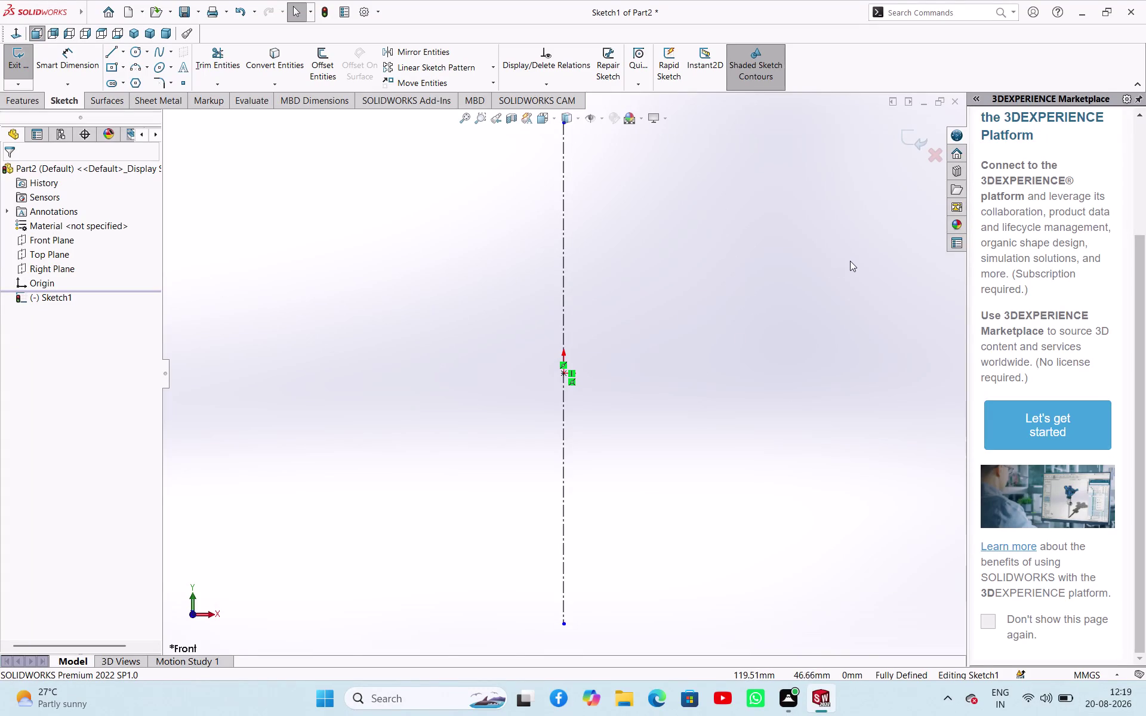
Drag the centerline's top endpoint up to about 268 mm above the origin, then pick the Line tool.
scroll(down, 3)
scroll(up, 3)
scroll(up, 3)
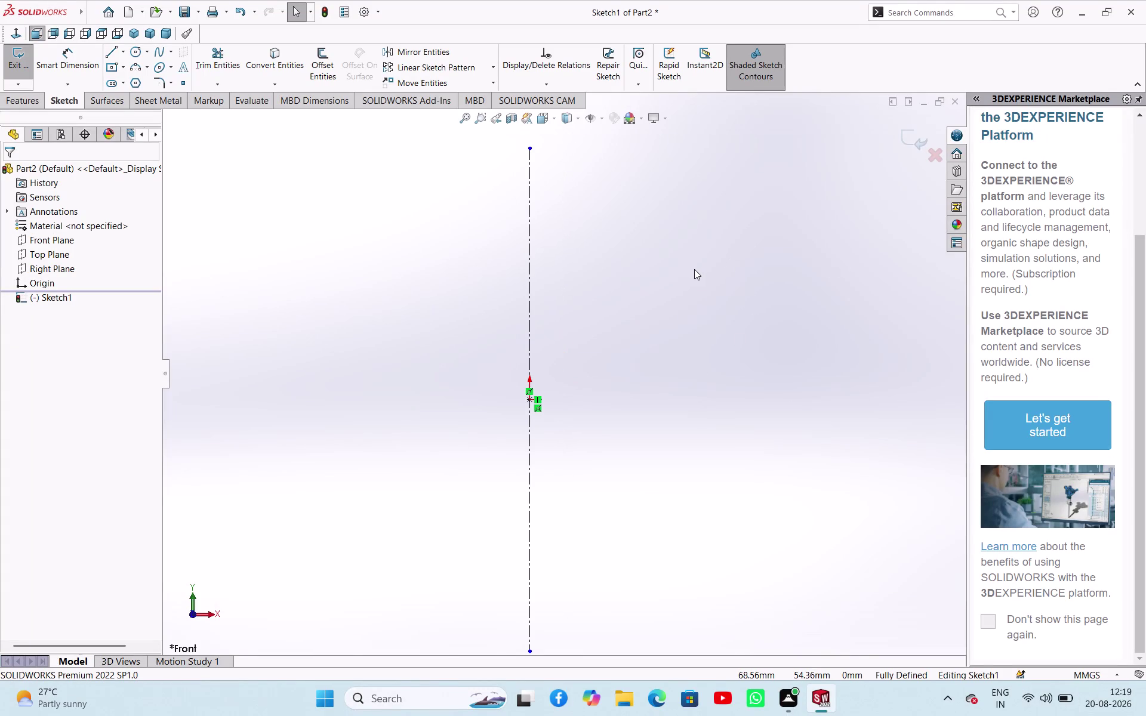
scroll(down, 3)
scroll(down, 3)
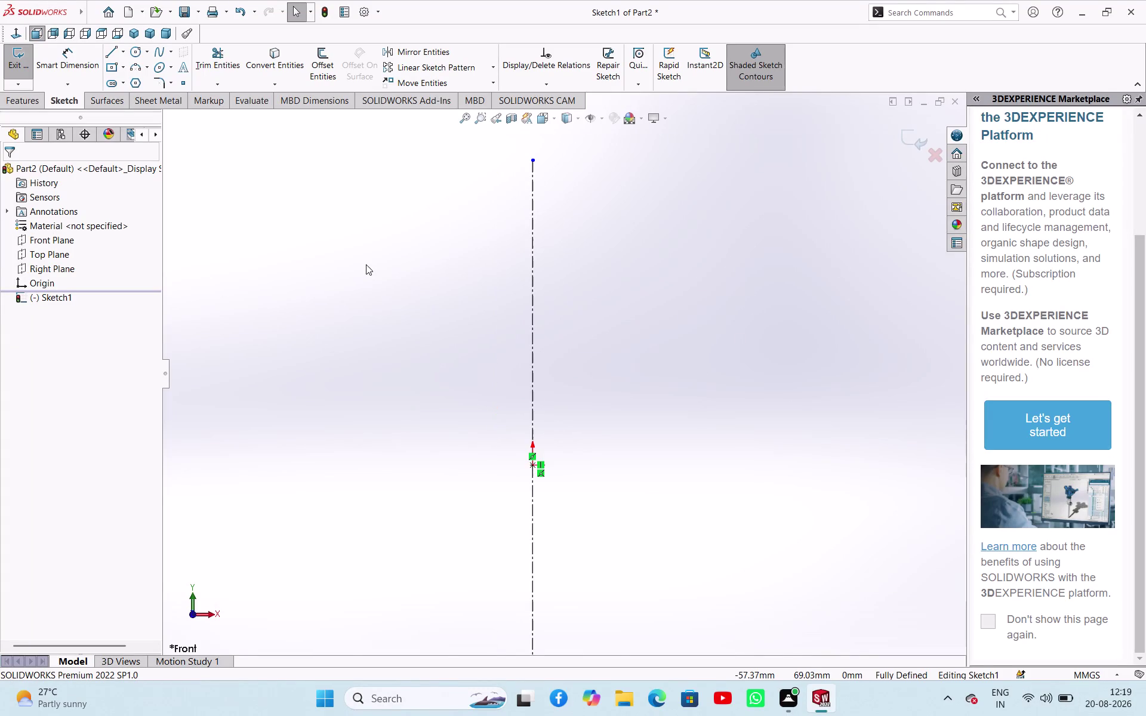
scroll(down, 3)
scroll(up, 3)
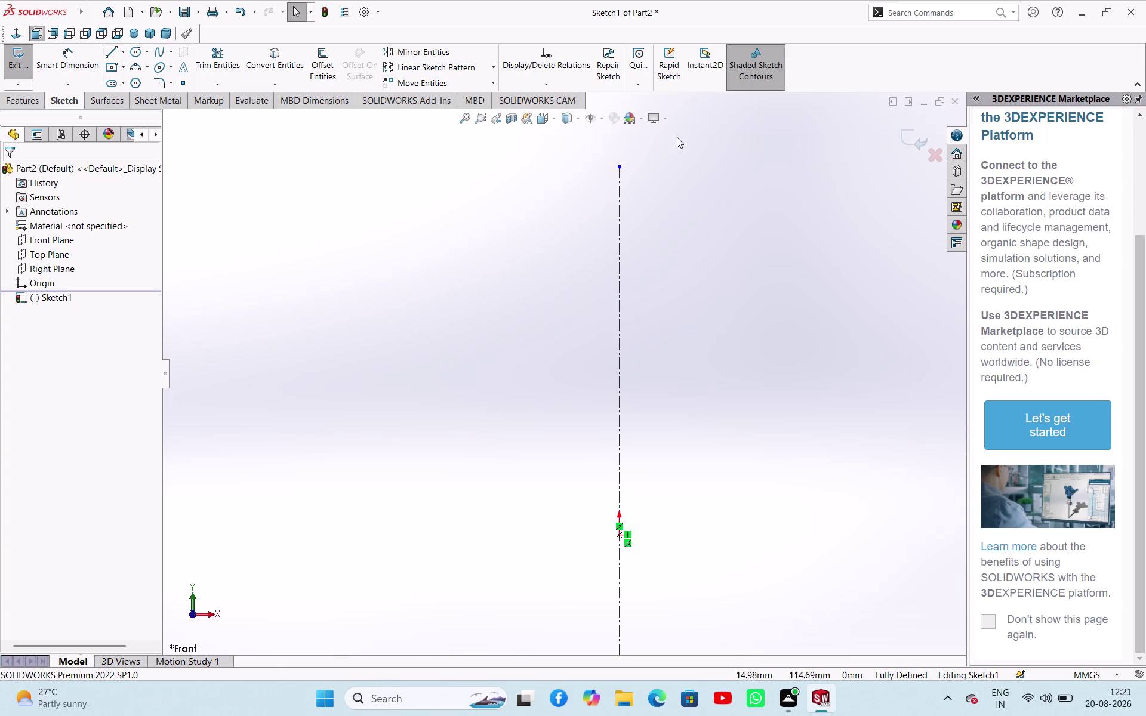
scroll(down, 3)
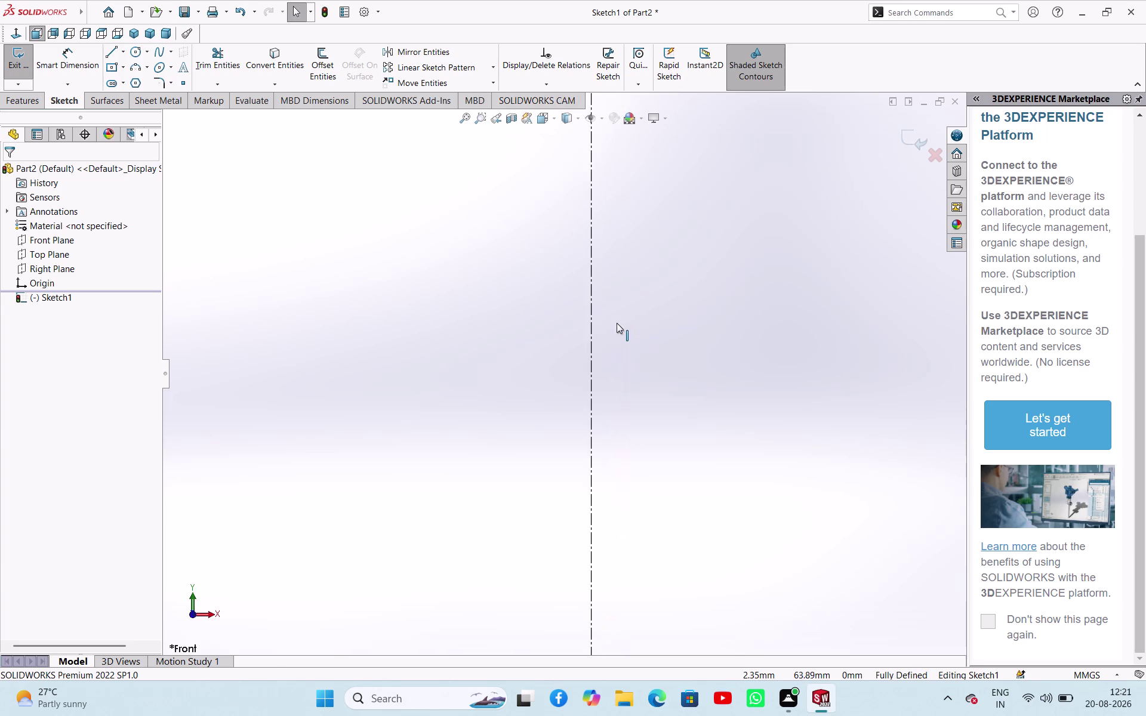
scroll(up, 3)
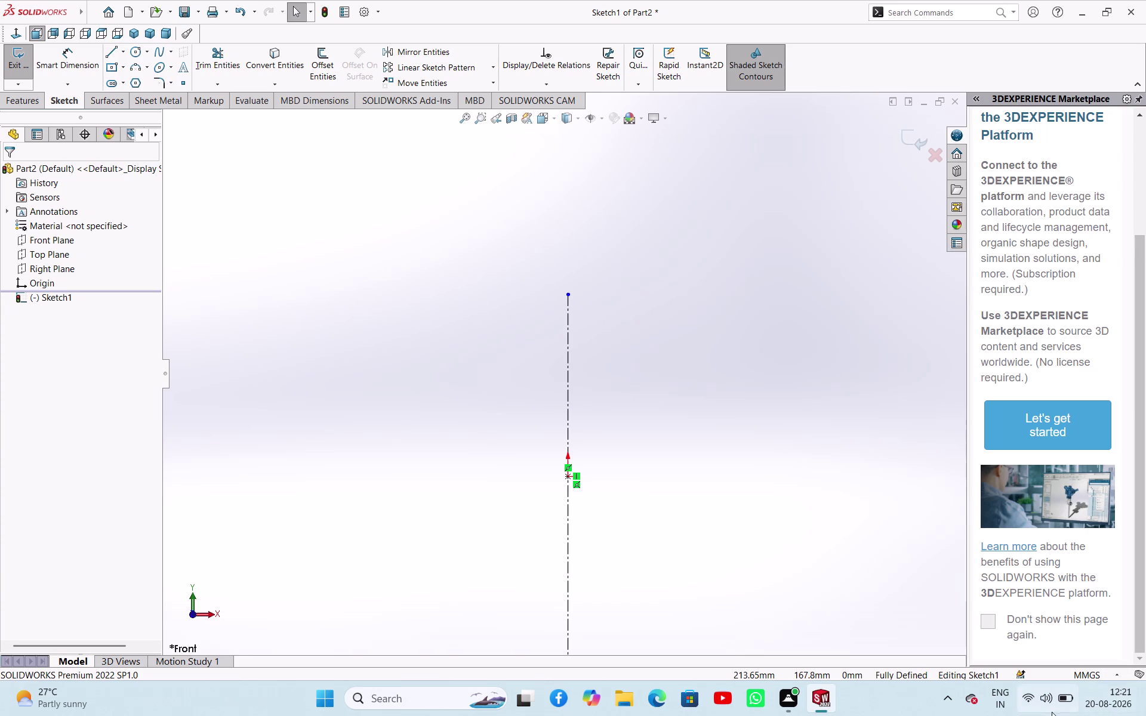
scroll(up, 3)
scroll(down, 3)
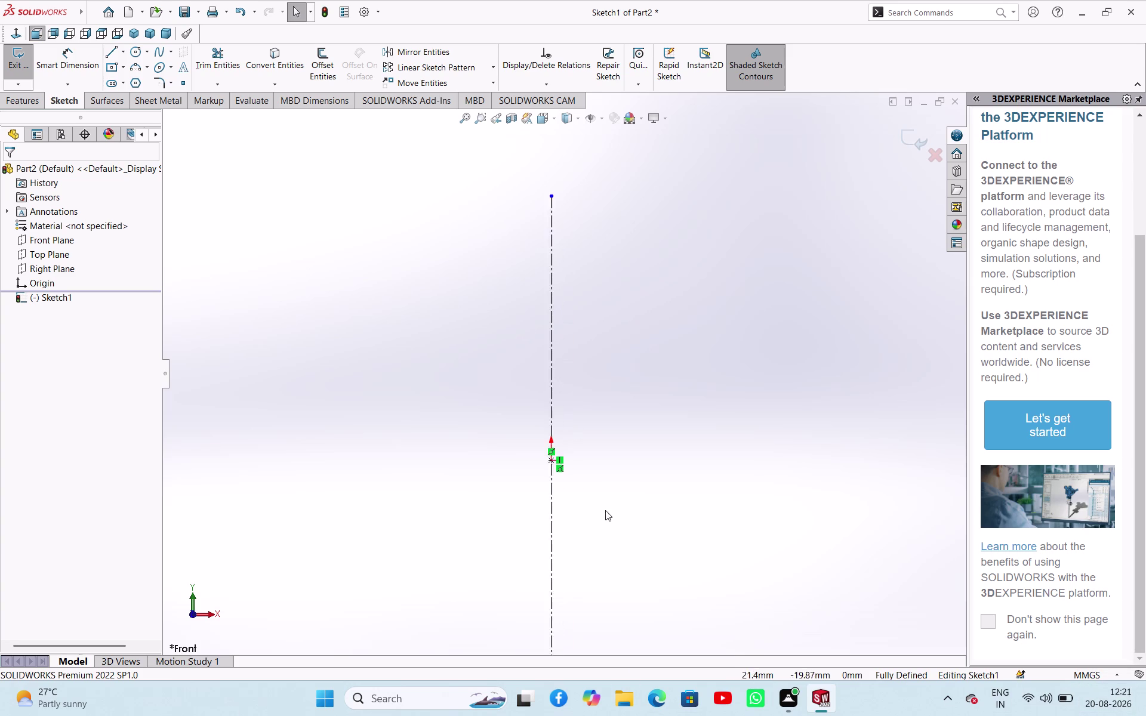
scroll(up, 3)
scroll(up, 3)
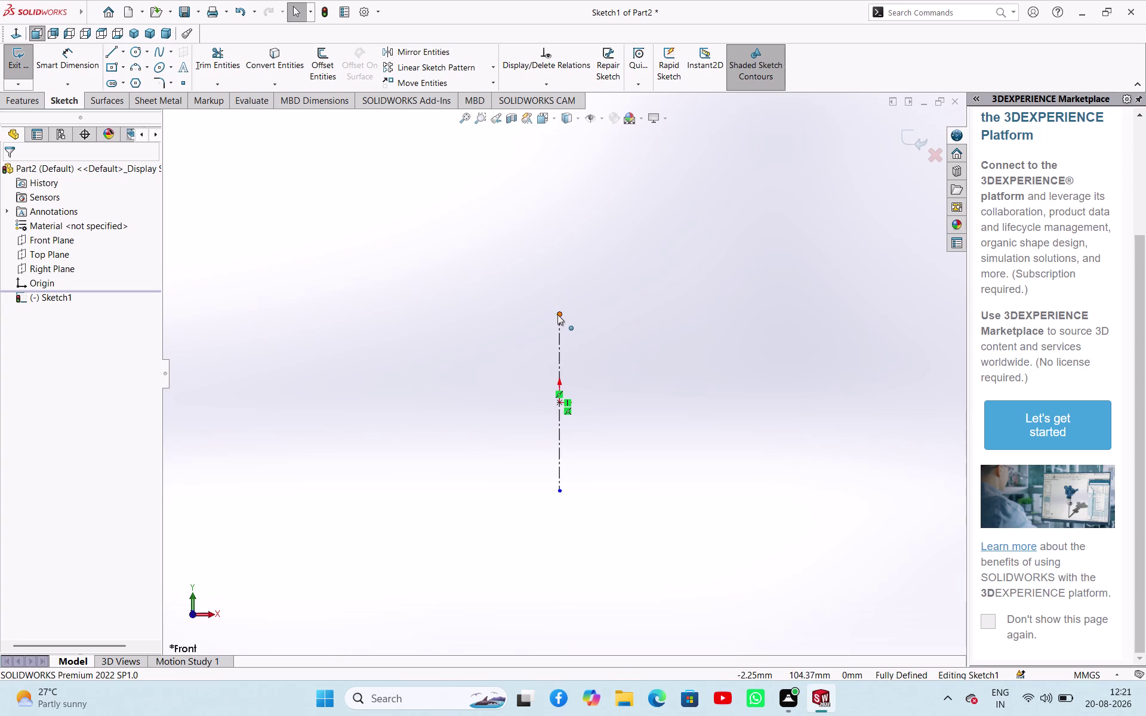
drag(558, 314, 577, 177)
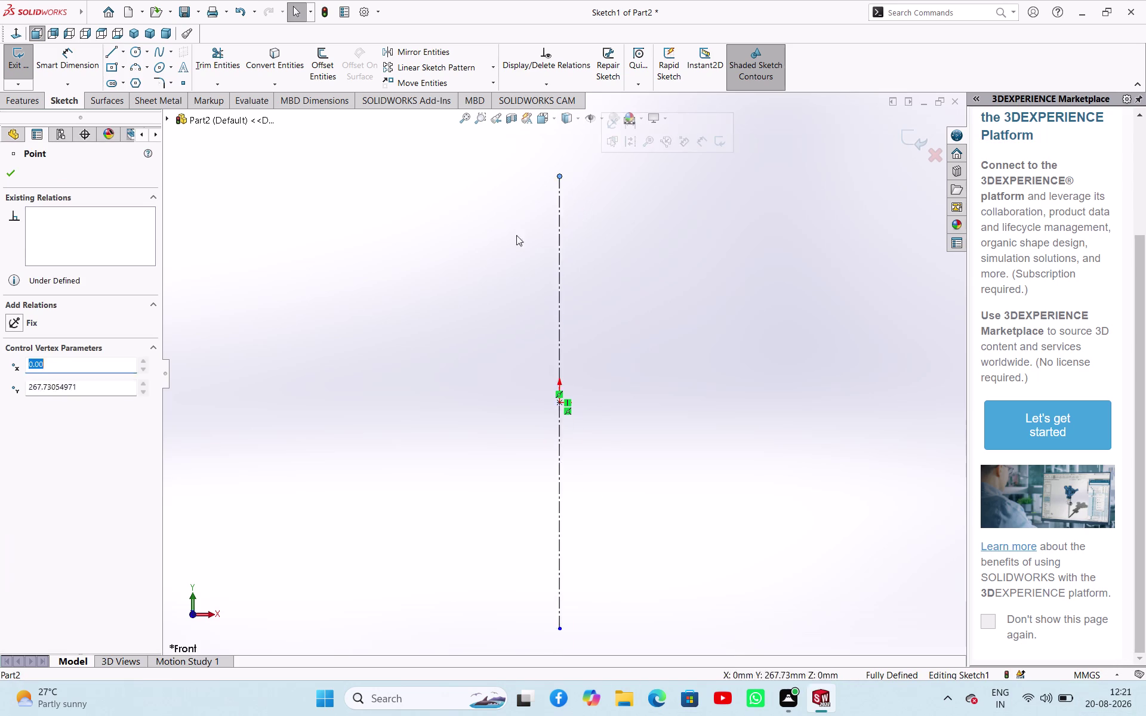
click(448, 286)
click(112, 49)
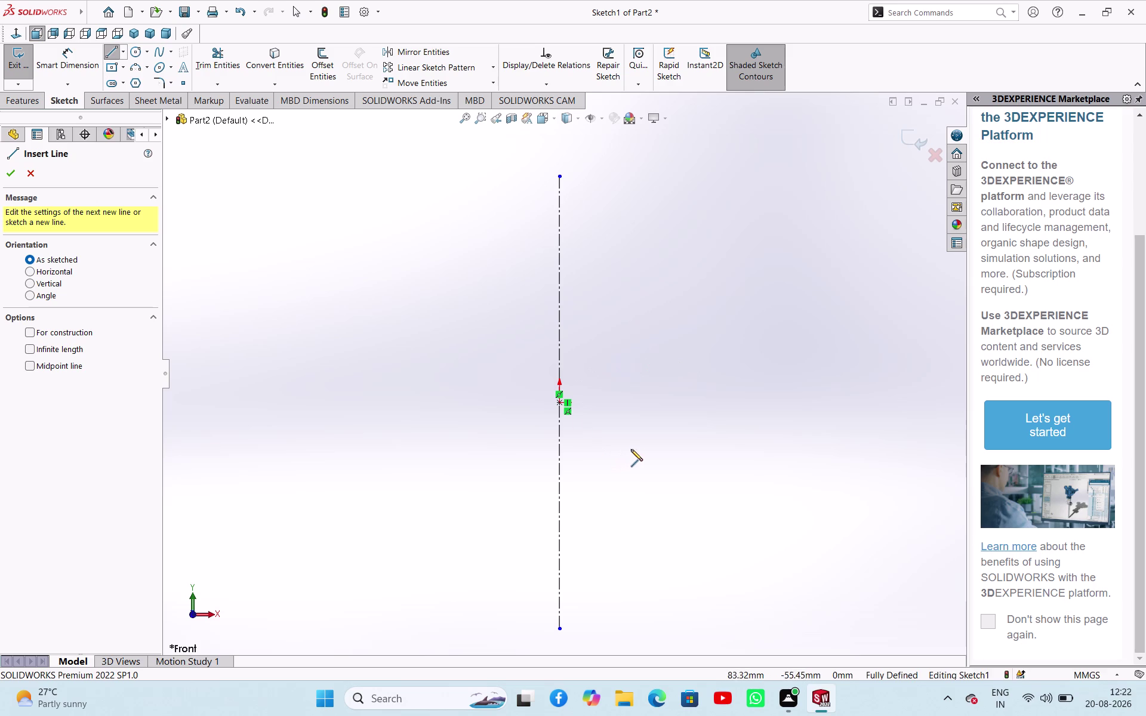
click(563, 402)
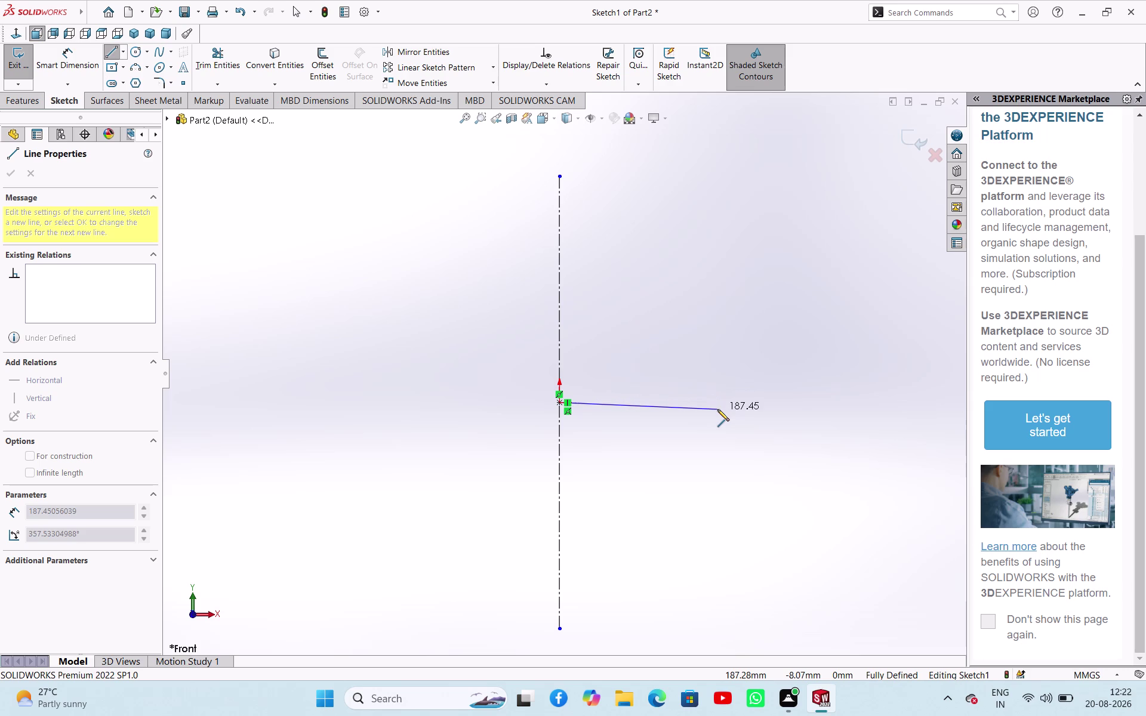
key(Escape)
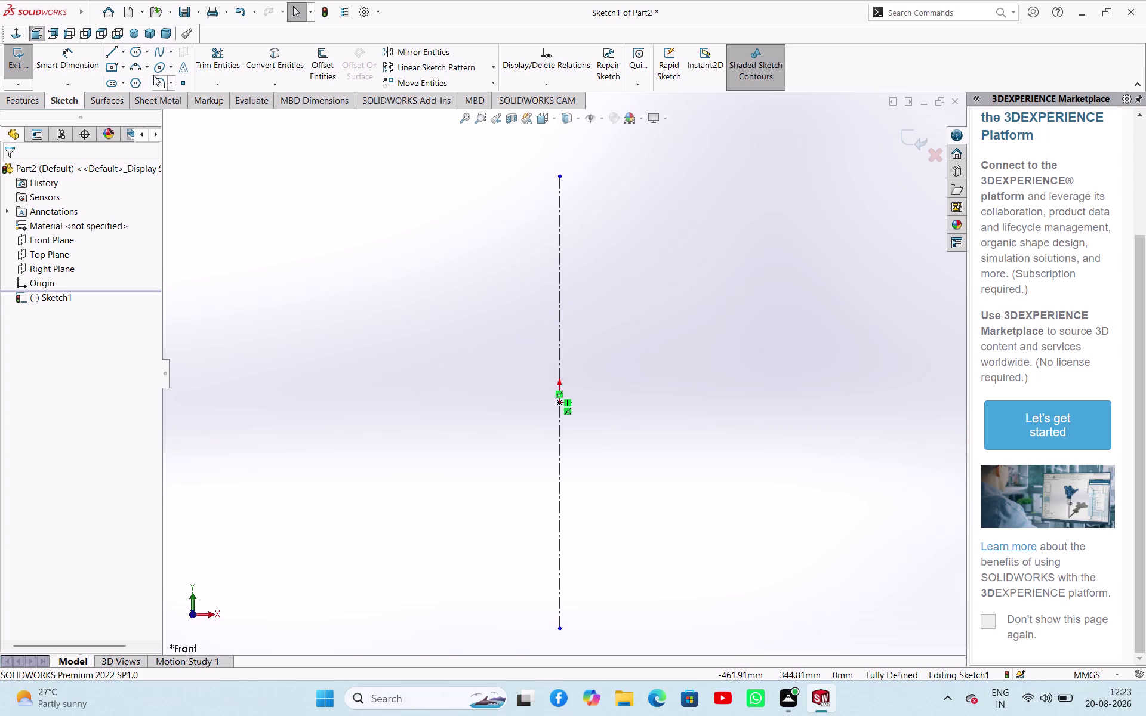
Draw a base line from the origin, a short riser, a return edge and an upward arc.
click(112, 56)
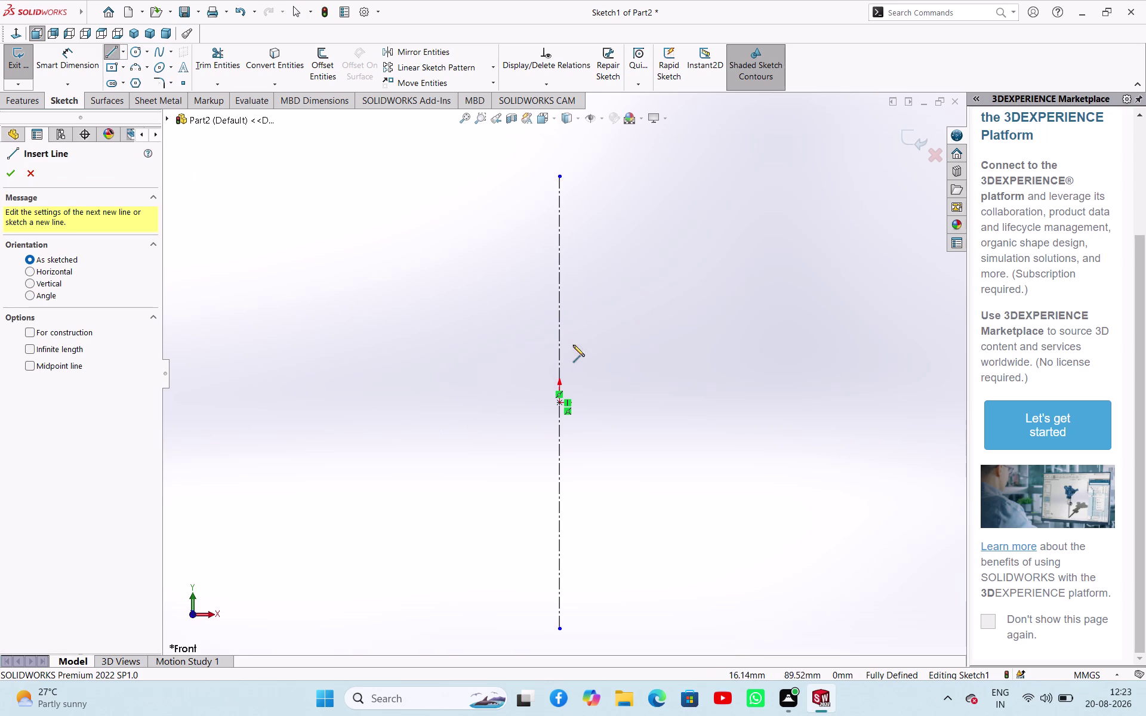
click(563, 402)
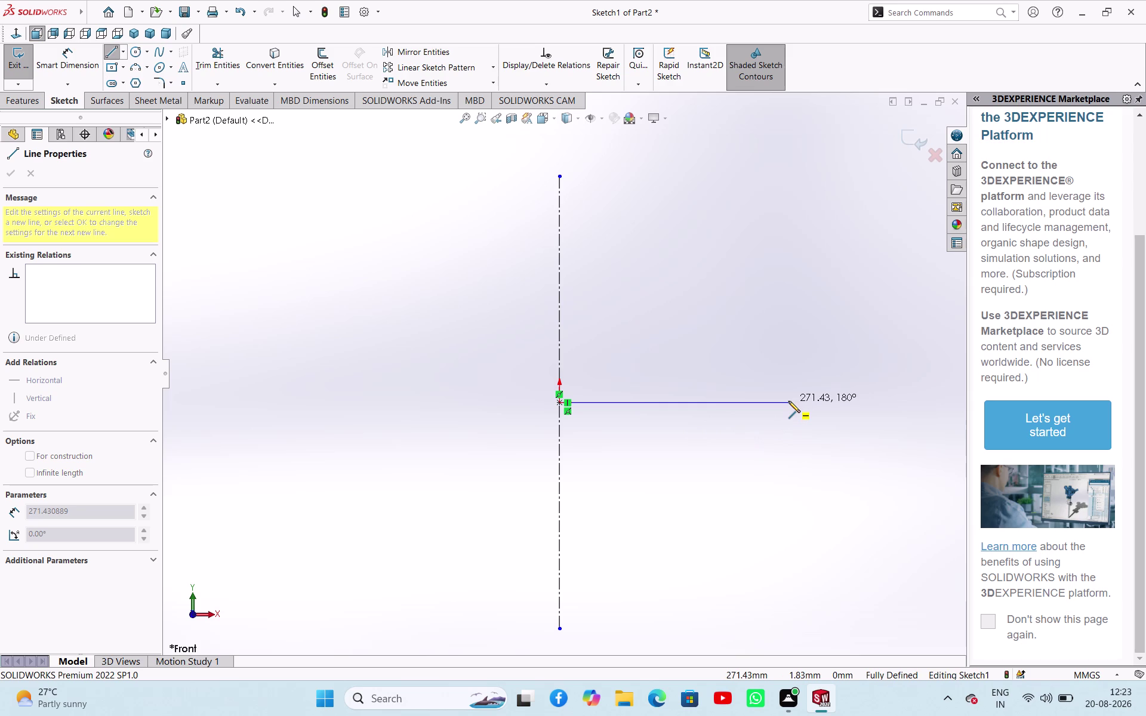
click(789, 401)
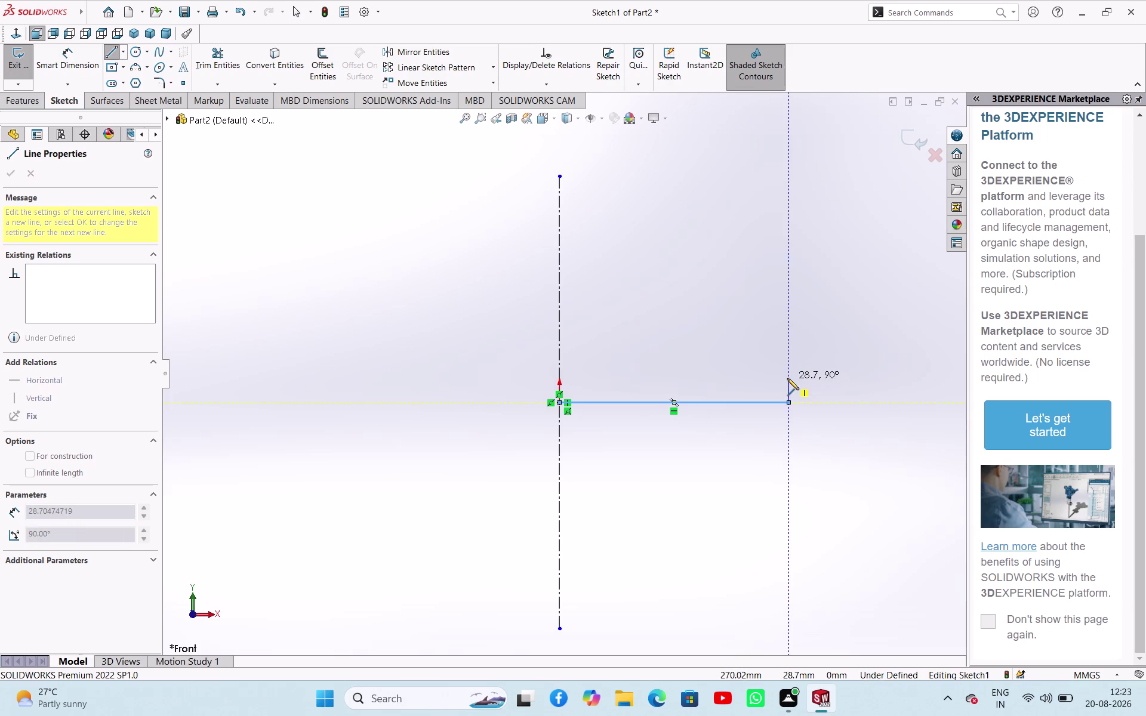
click(788, 379)
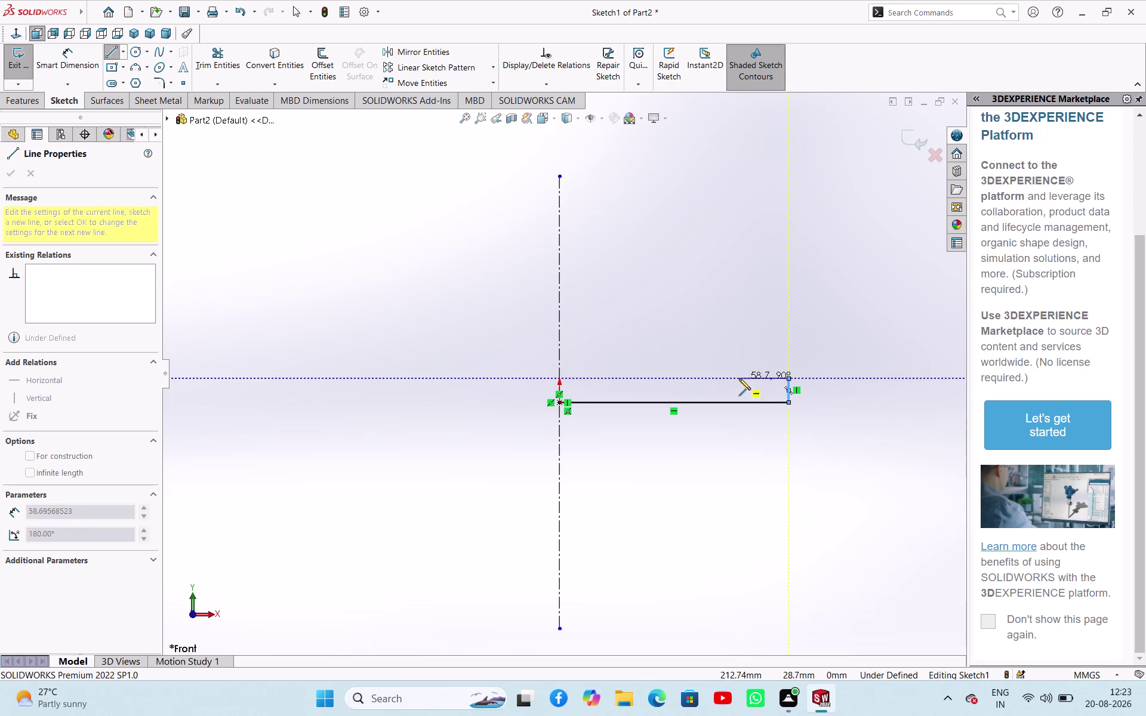
click(701, 380)
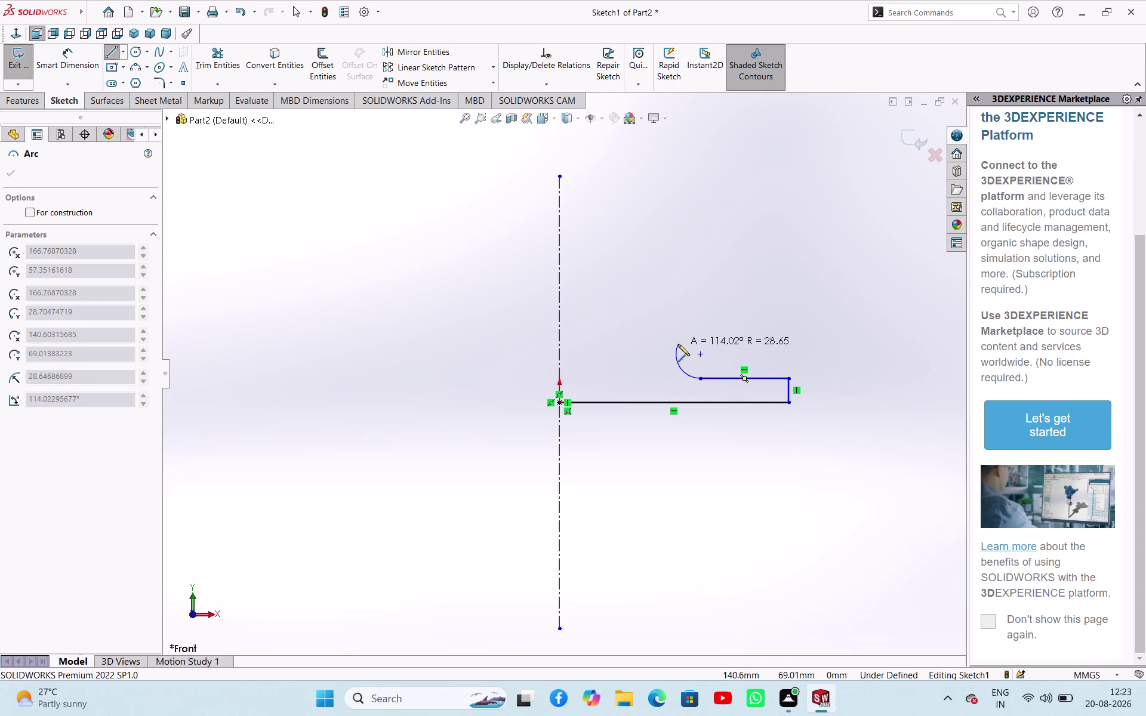
click(678, 344)
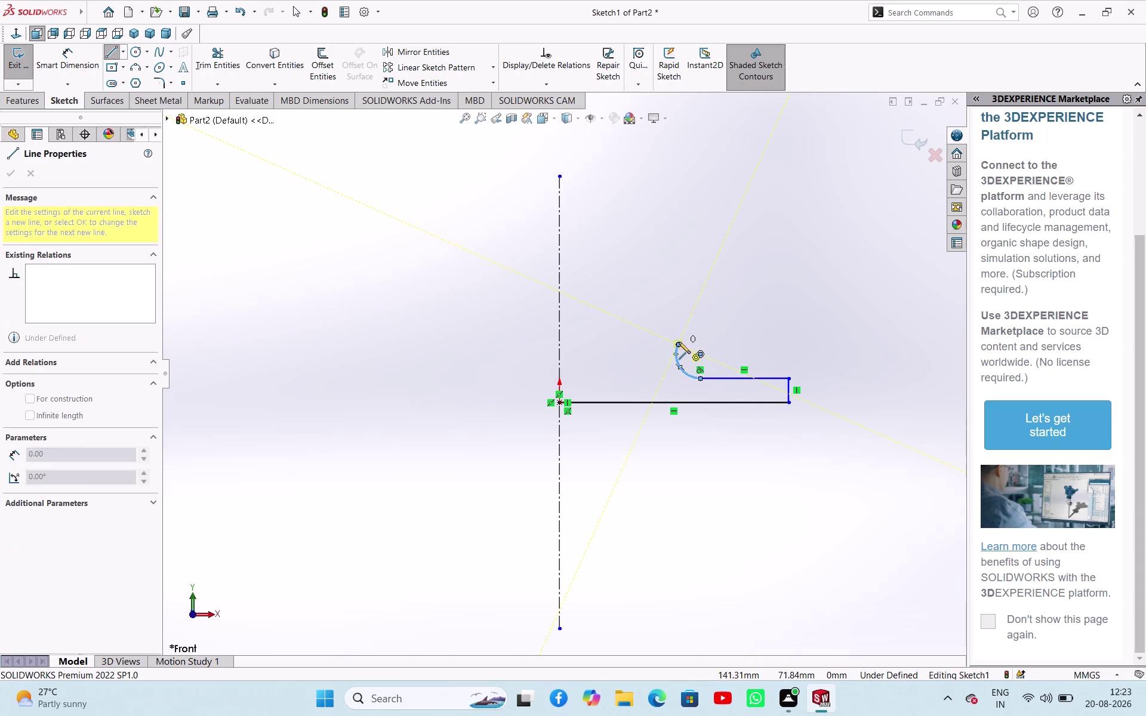
click(681, 298)
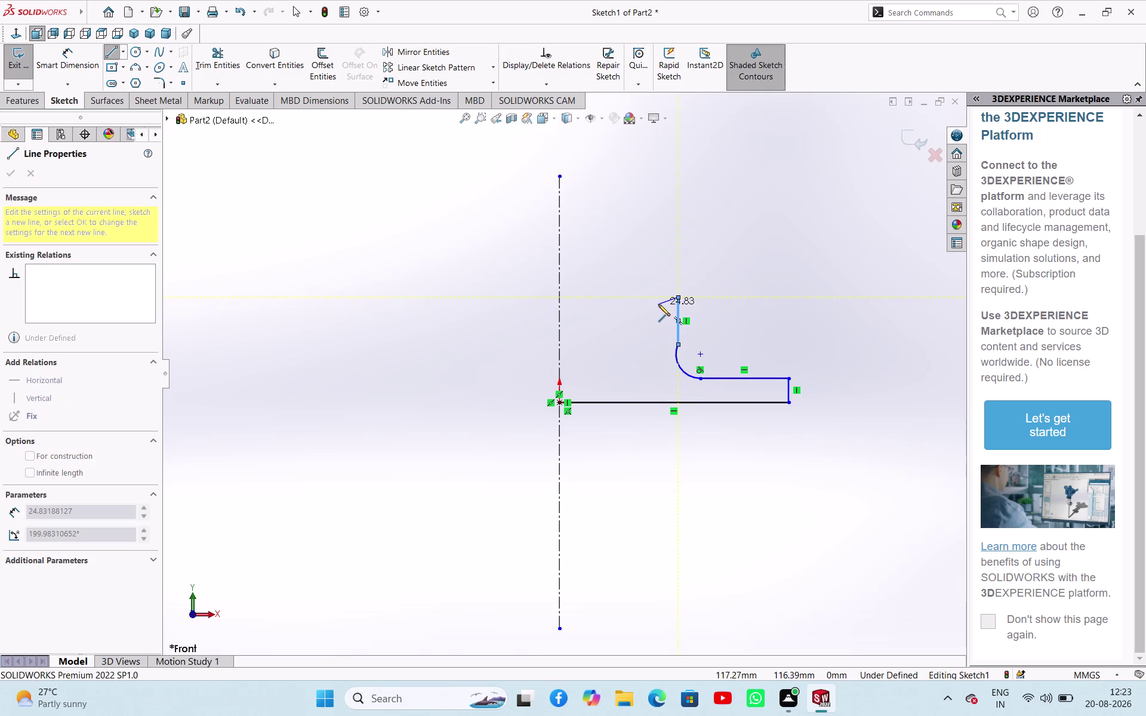
Add the upper vertical and horizontal steps with a small top arc, ending the chain.
click(655, 296)
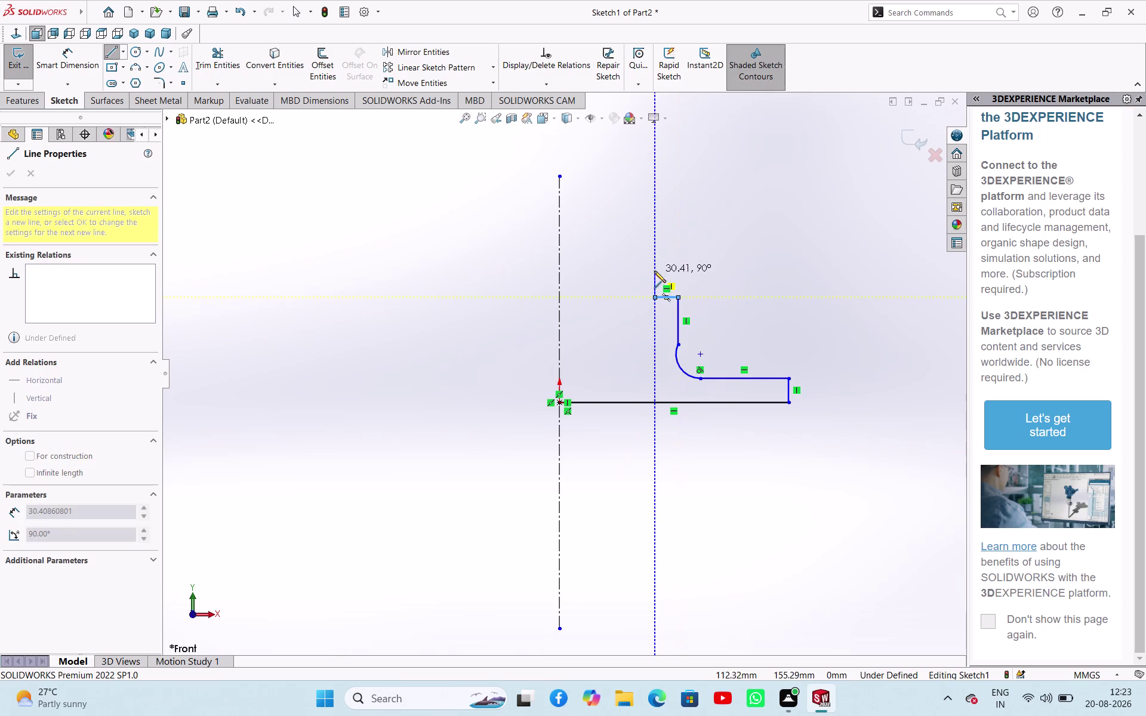
click(653, 270)
click(678, 269)
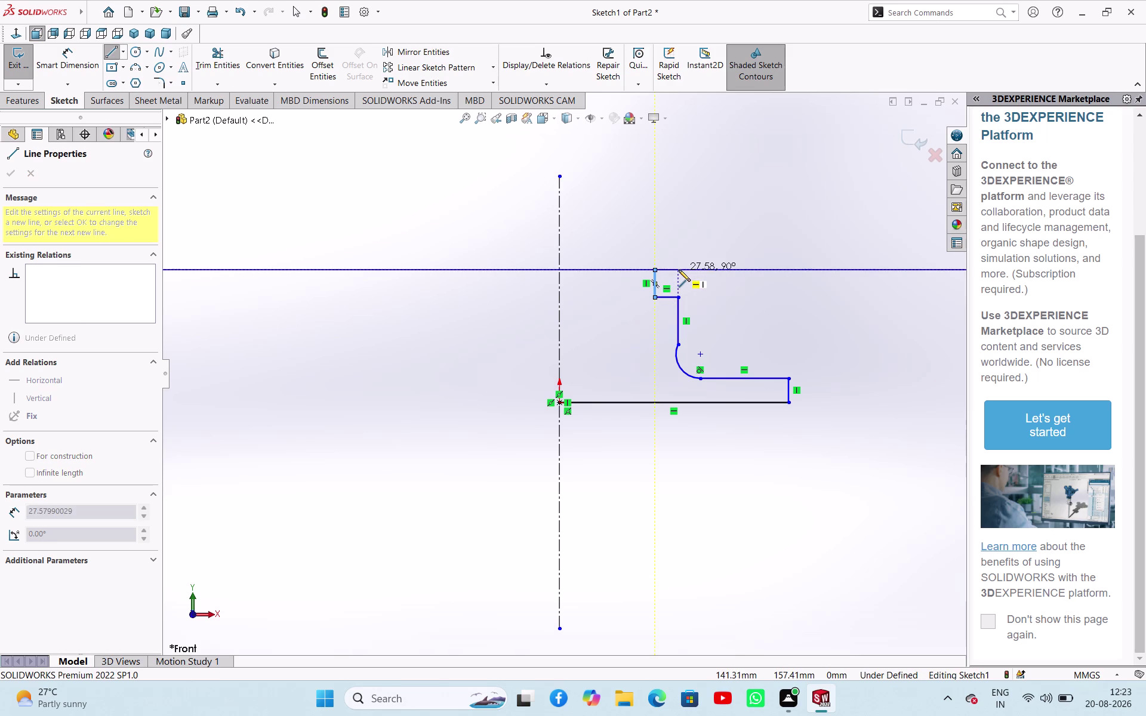
click(680, 237)
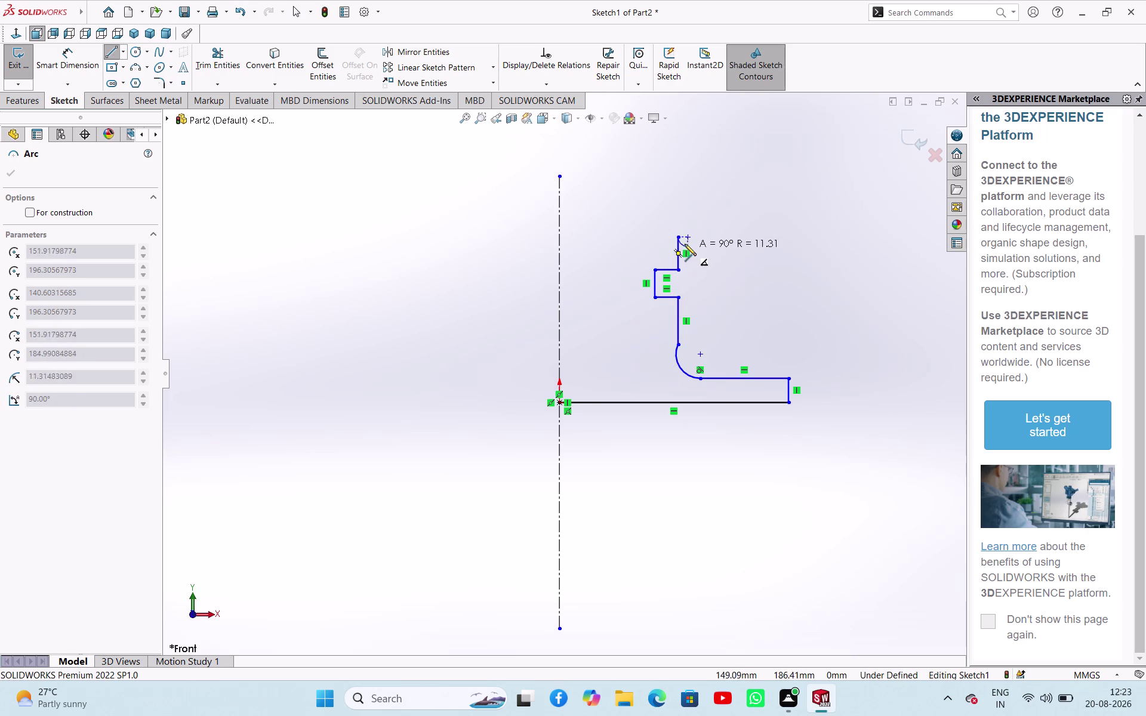
click(654, 235)
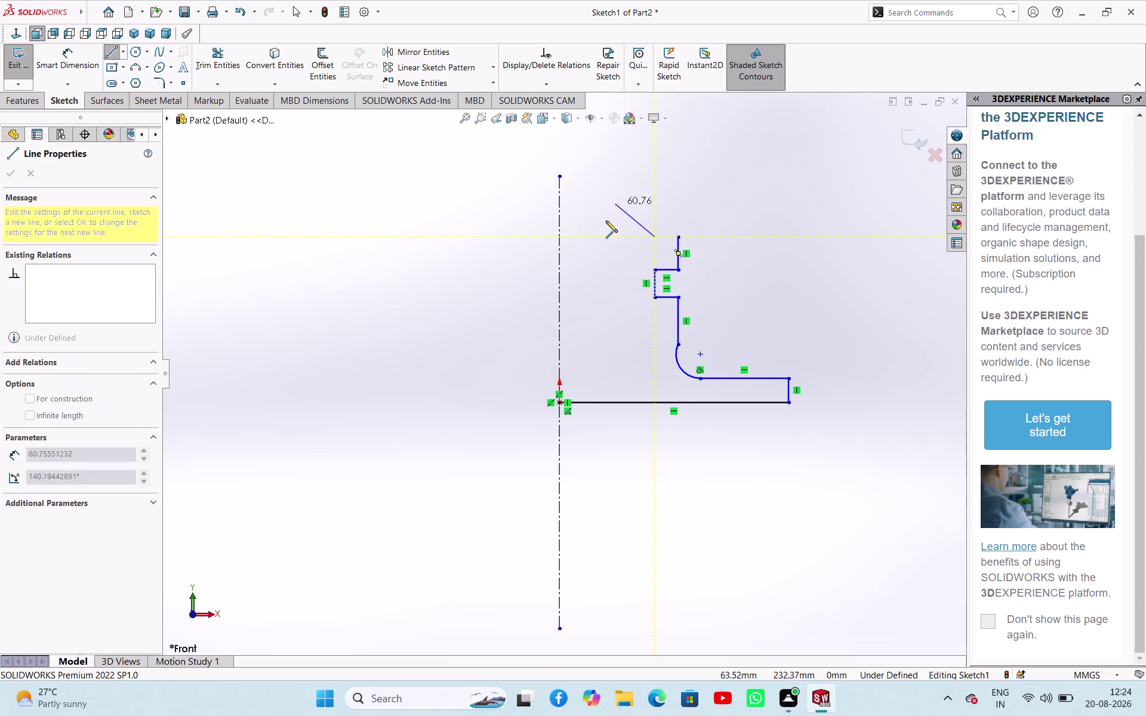
key(Escape)
right_drag(425, 353, 444, 291)
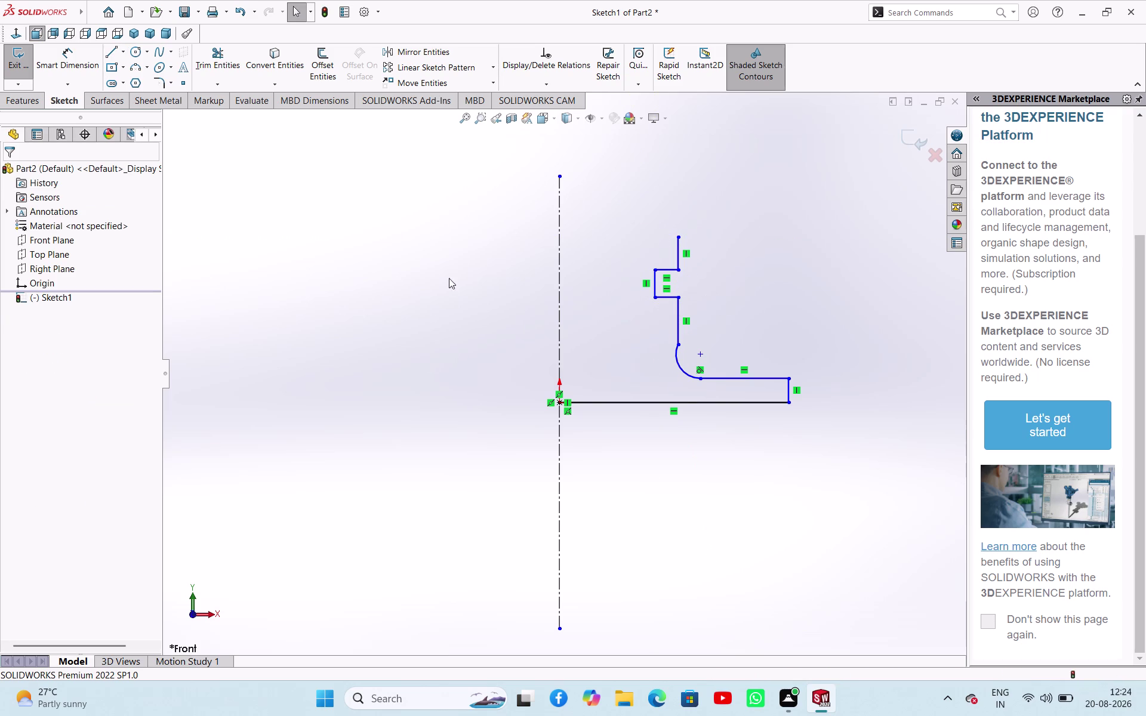
Extend the profile with a second step and a top edge closing at the centerline.
right_drag(444, 291, 456, 250)
right_drag(511, 258, 276, 326)
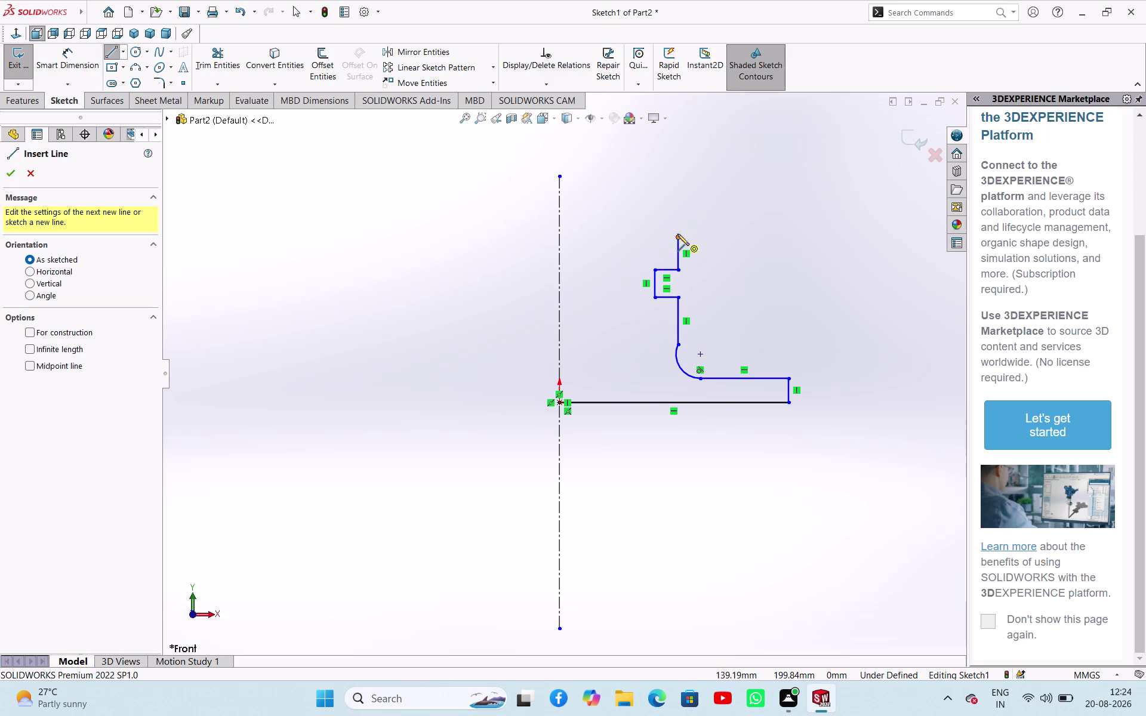
click(678, 236)
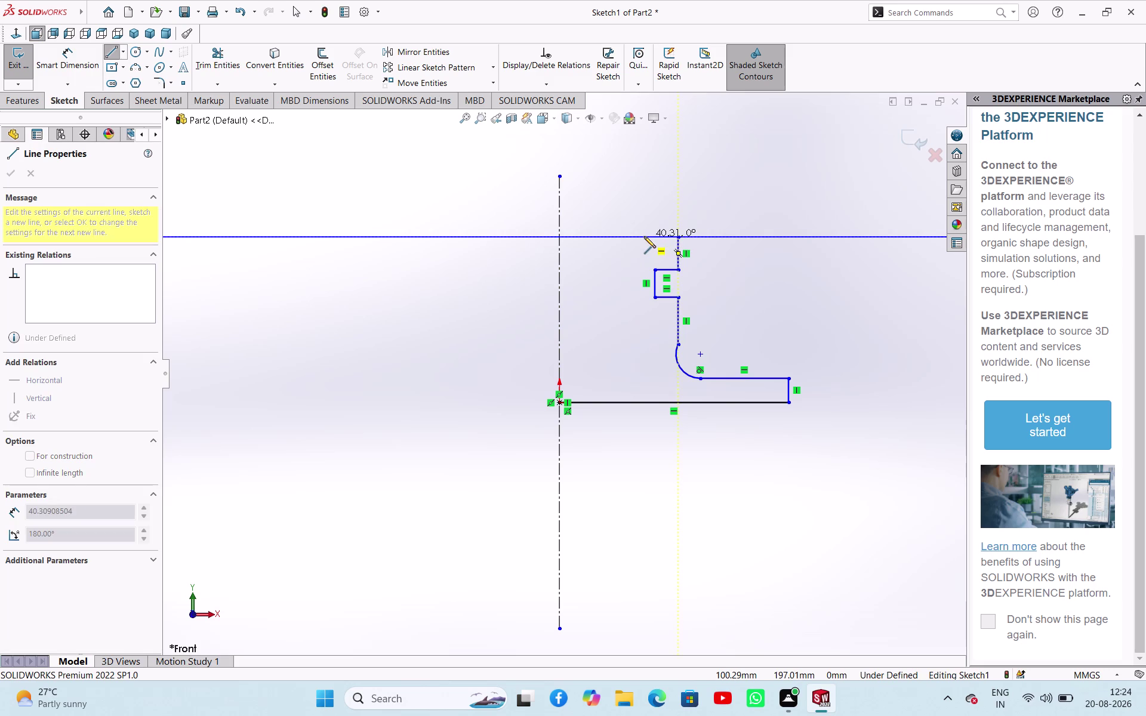
click(654, 237)
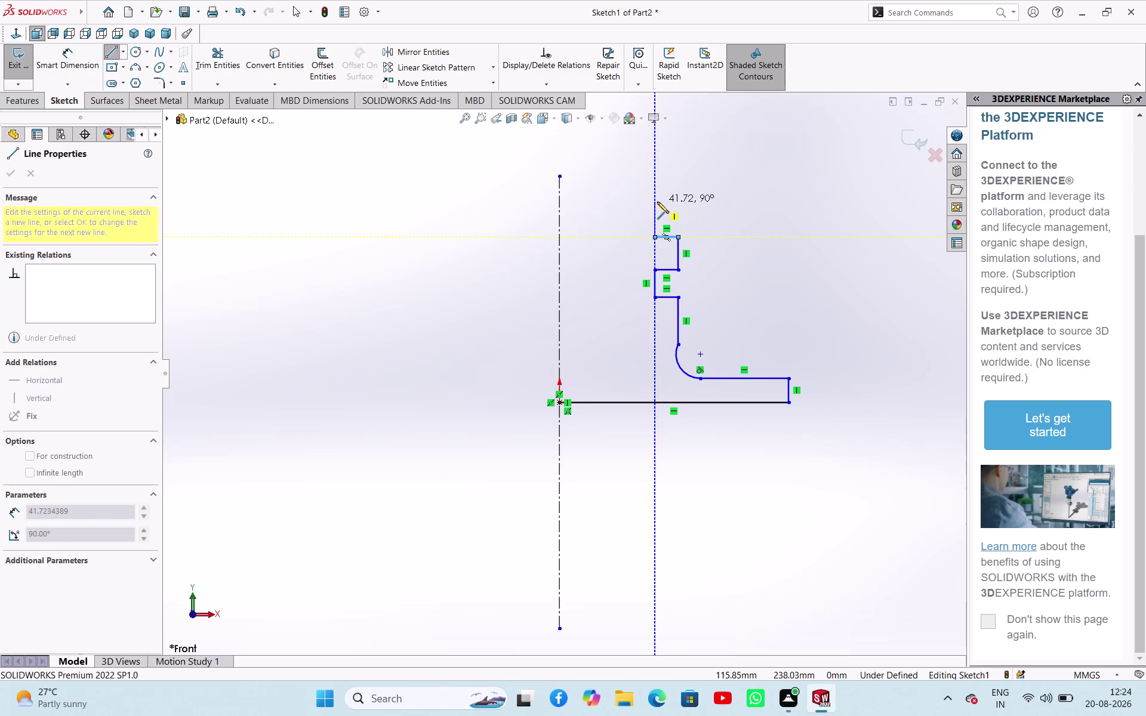
click(658, 202)
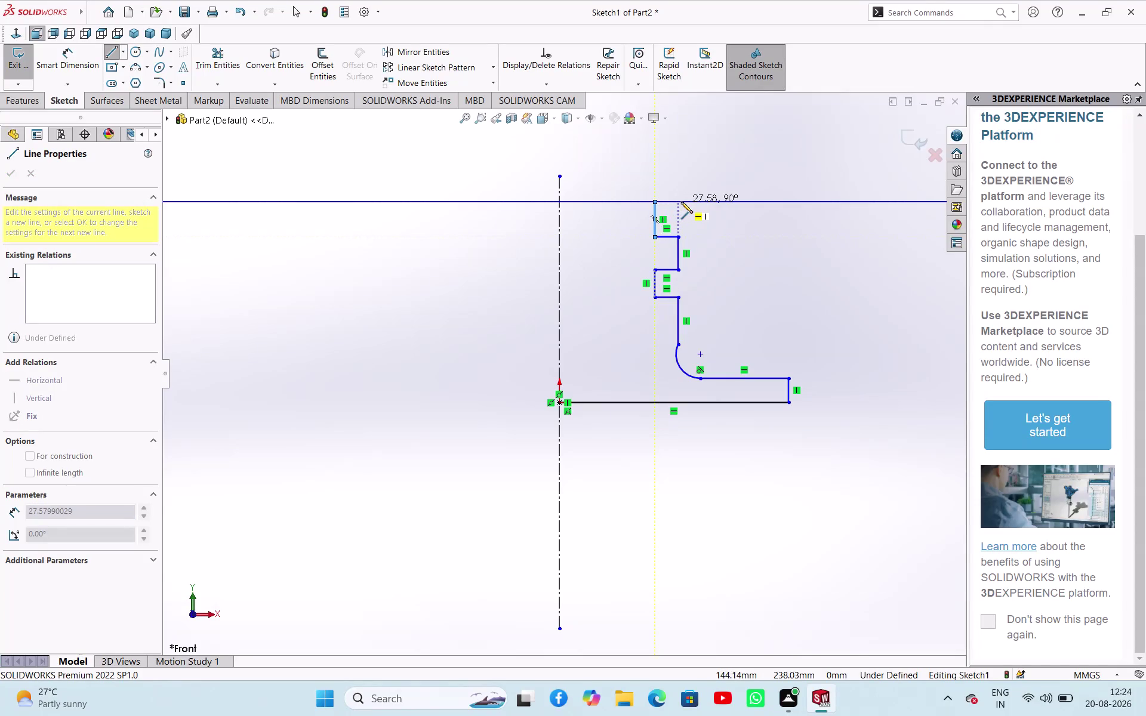
click(681, 202)
click(681, 176)
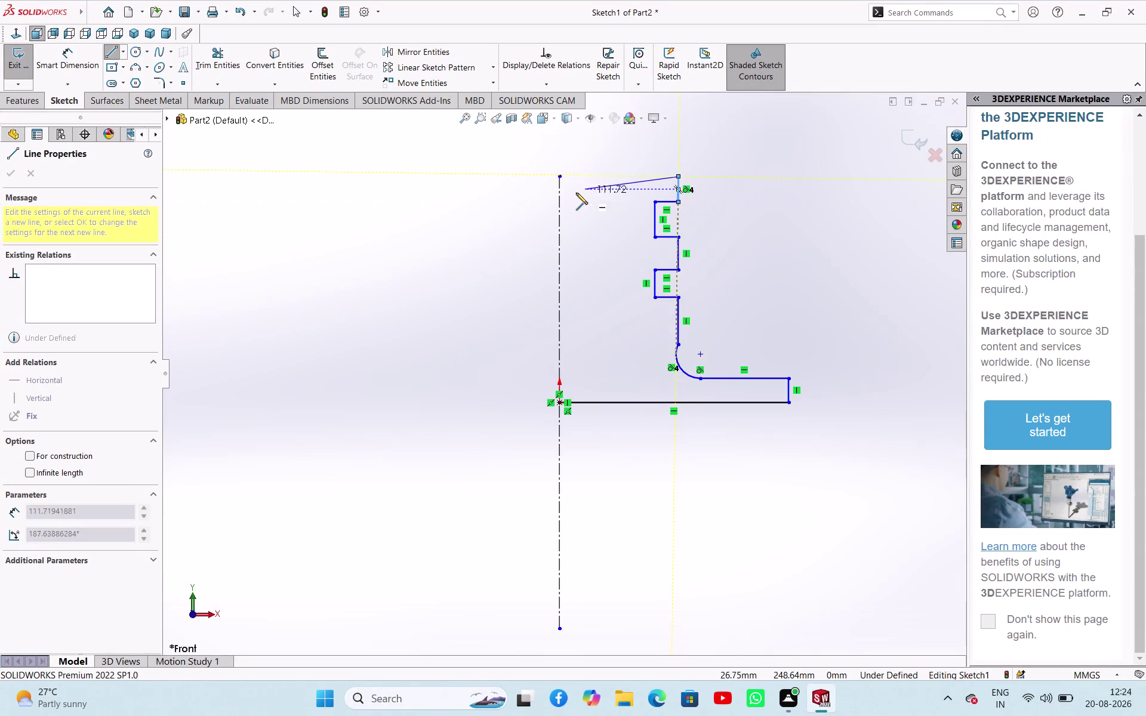
click(560, 179)
right_click(587, 226)
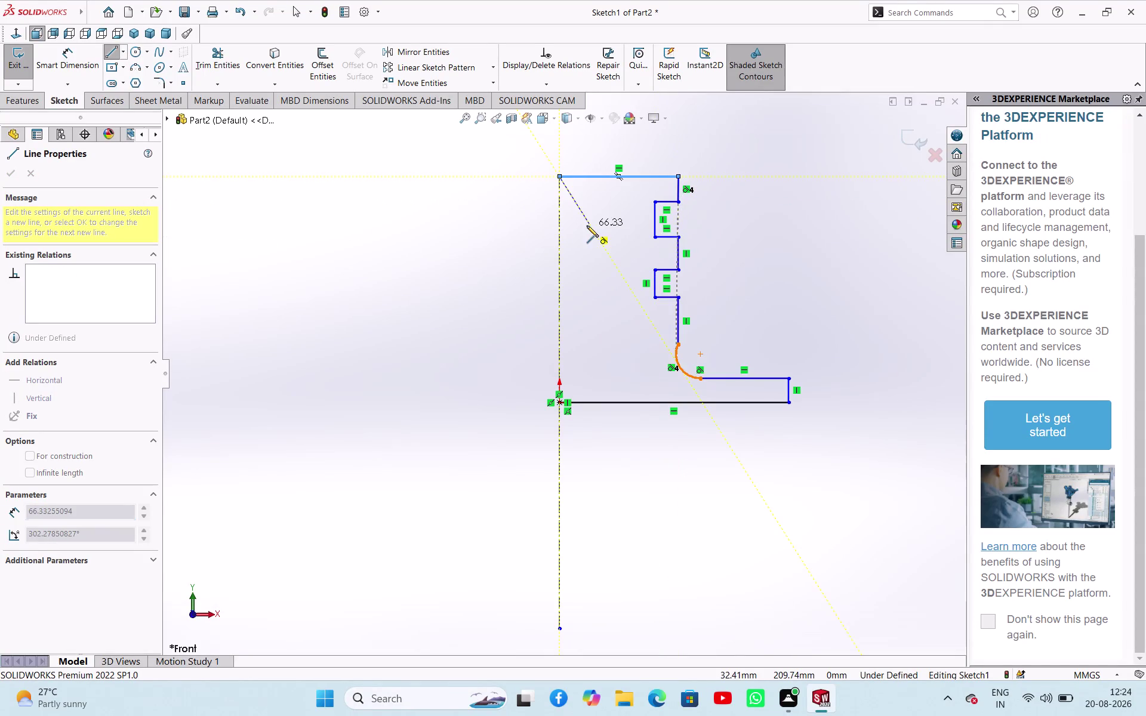
click(597, 228)
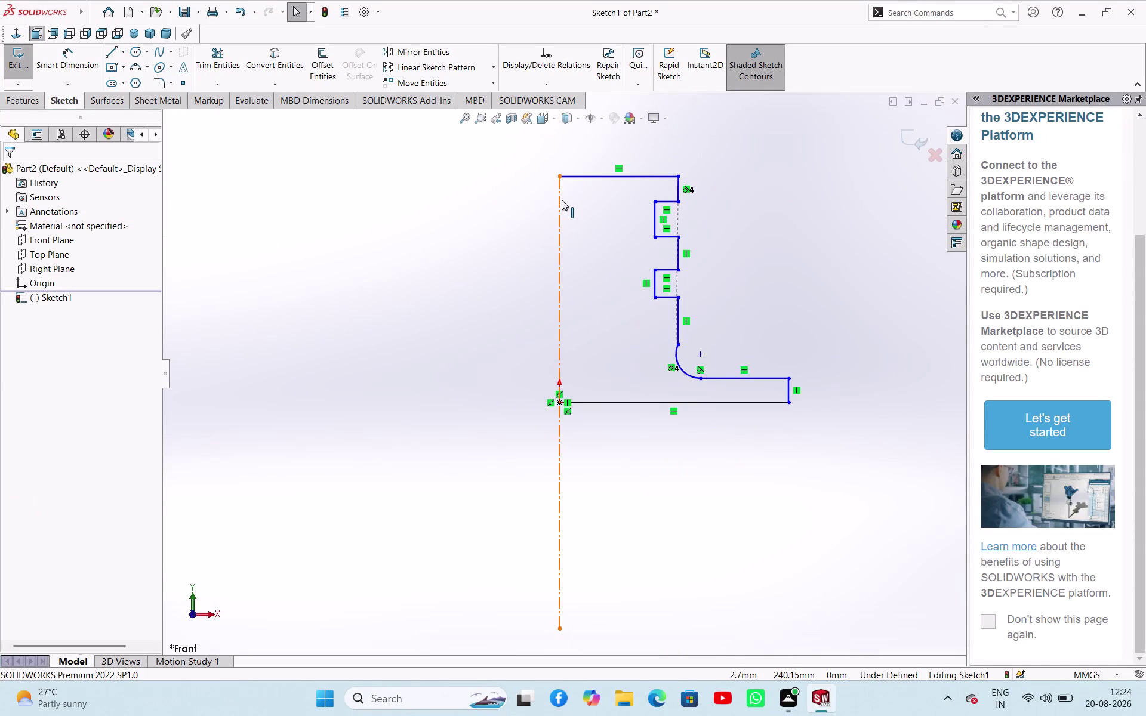
Pull the top-left corner slightly down and check the centerline's top endpoint position.
click(562, 200)
drag(558, 177, 558, 184)
click(510, 208)
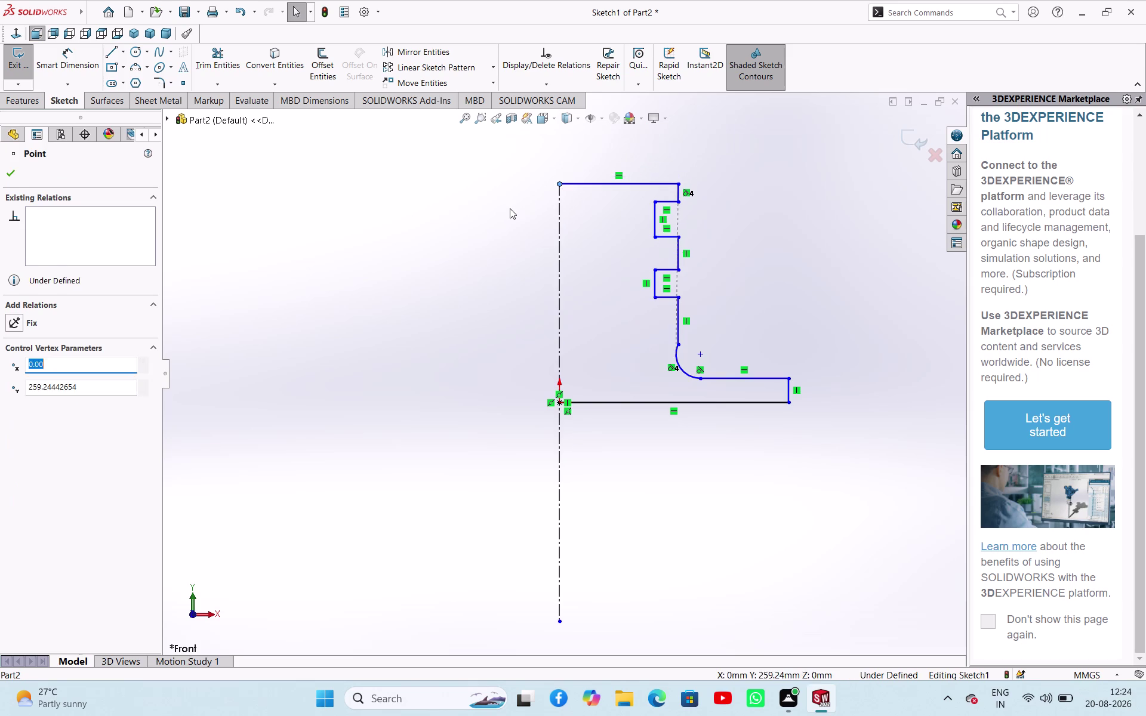
Drag the middle step's vertical edge outward.
scroll(down, 3)
scroll(up, 3)
scroll(up, 3)
scroll(down, 3)
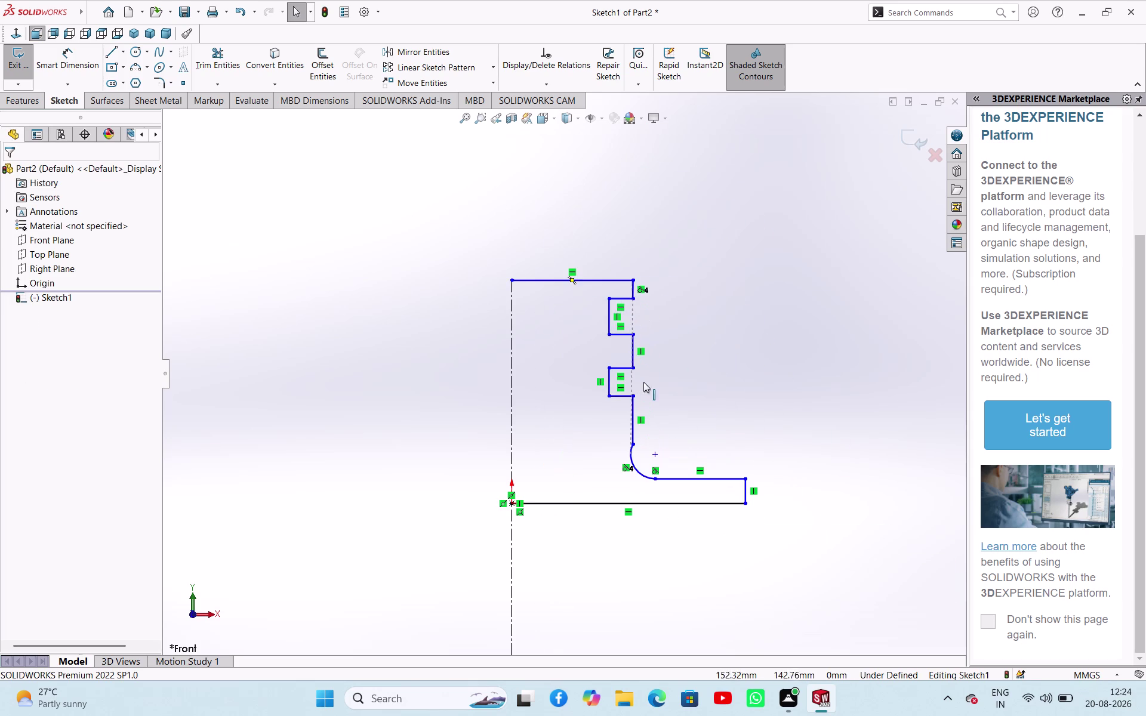
drag(633, 354, 658, 360)
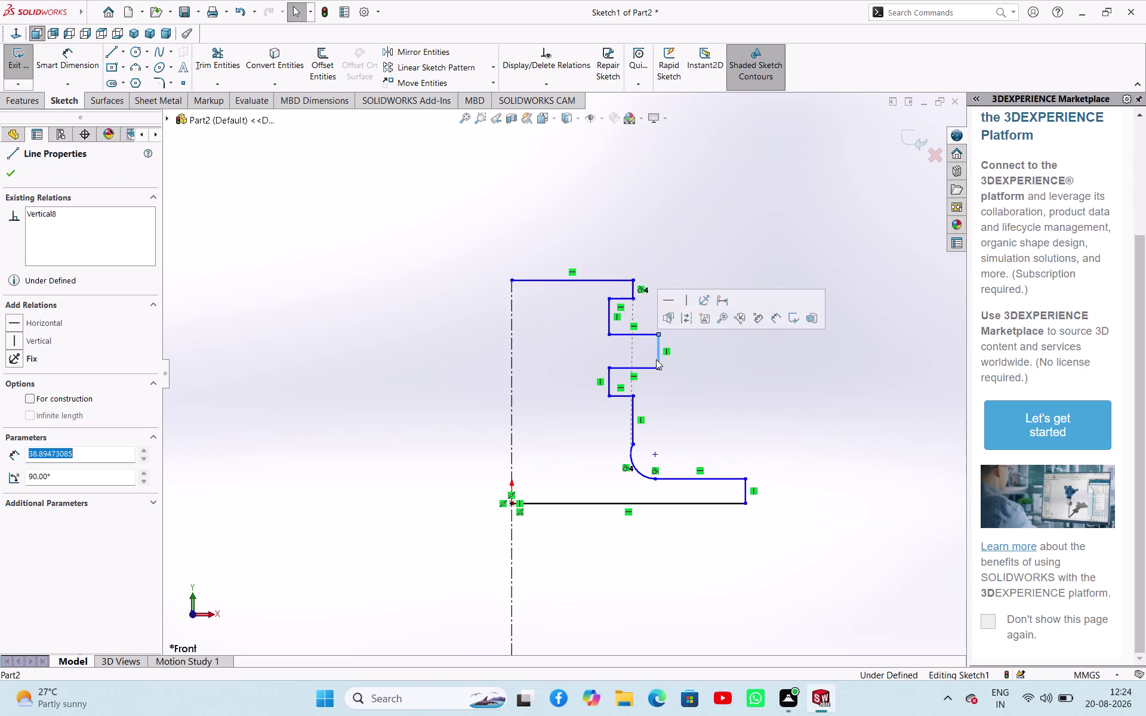
click(727, 398)
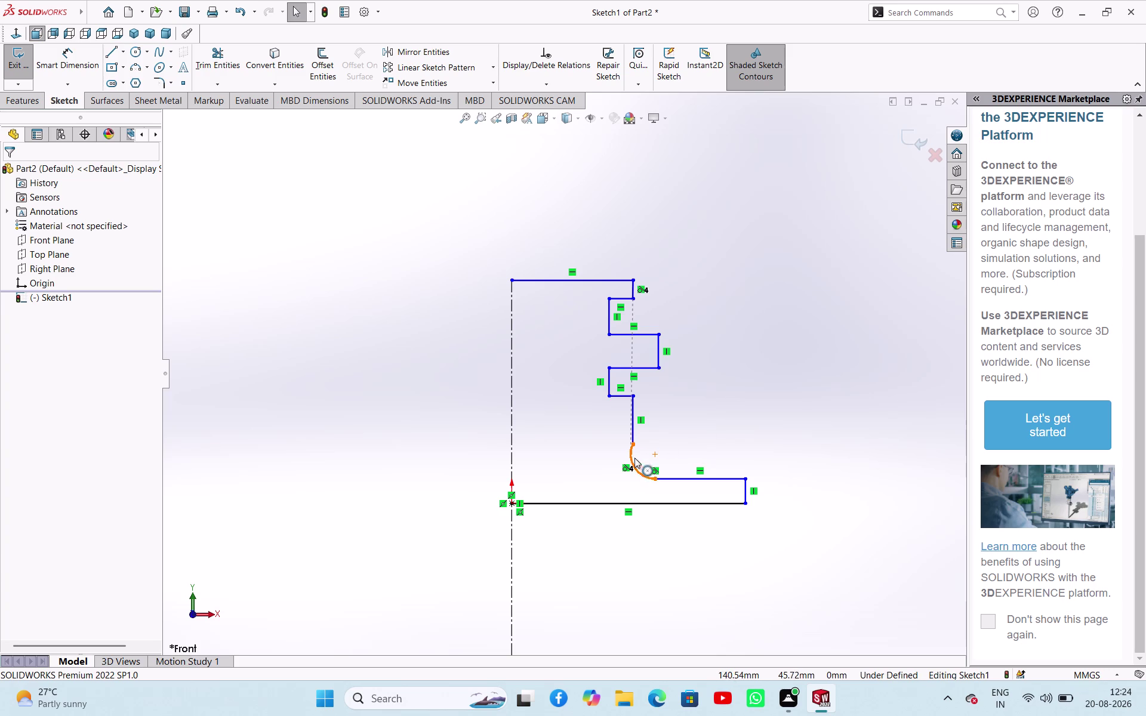
Make the fillet arc tangent to the vertical line above it.
click(633, 431)
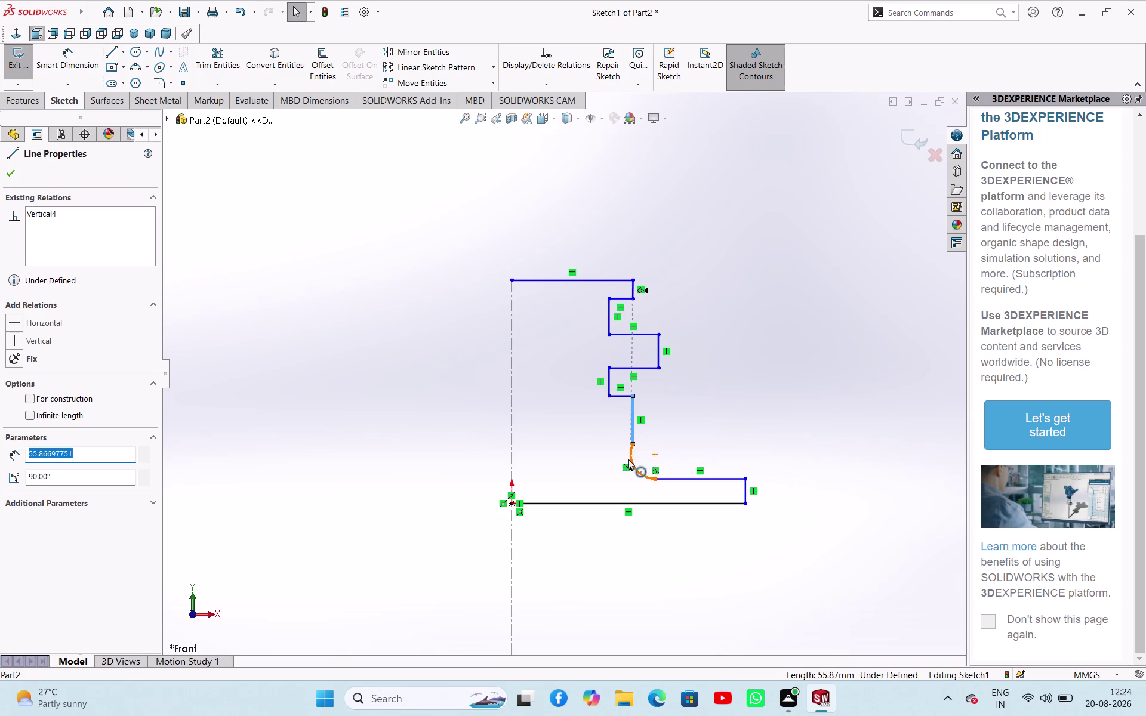
click(629, 458)
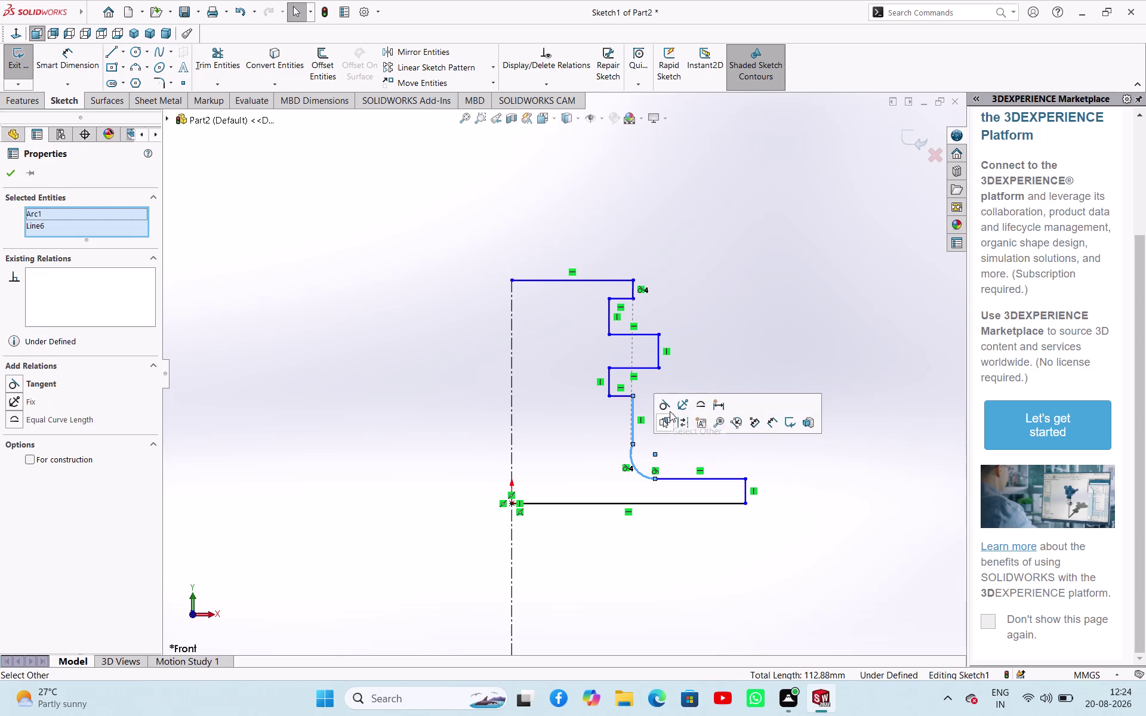
click(668, 406)
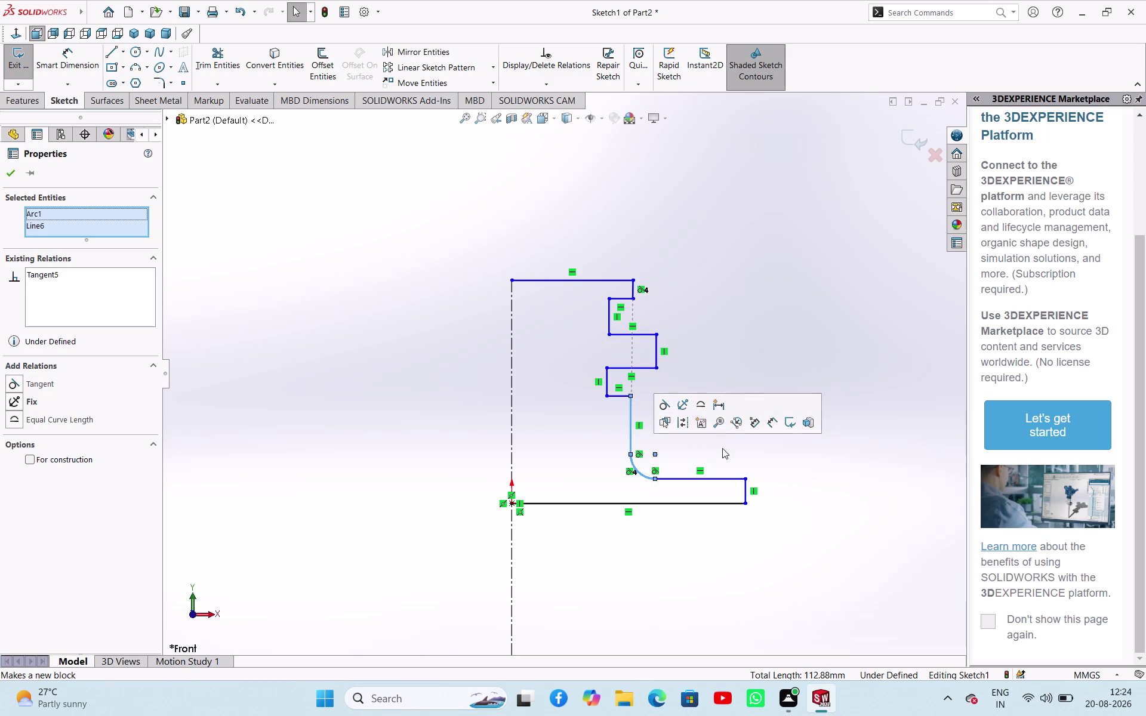
click(706, 456)
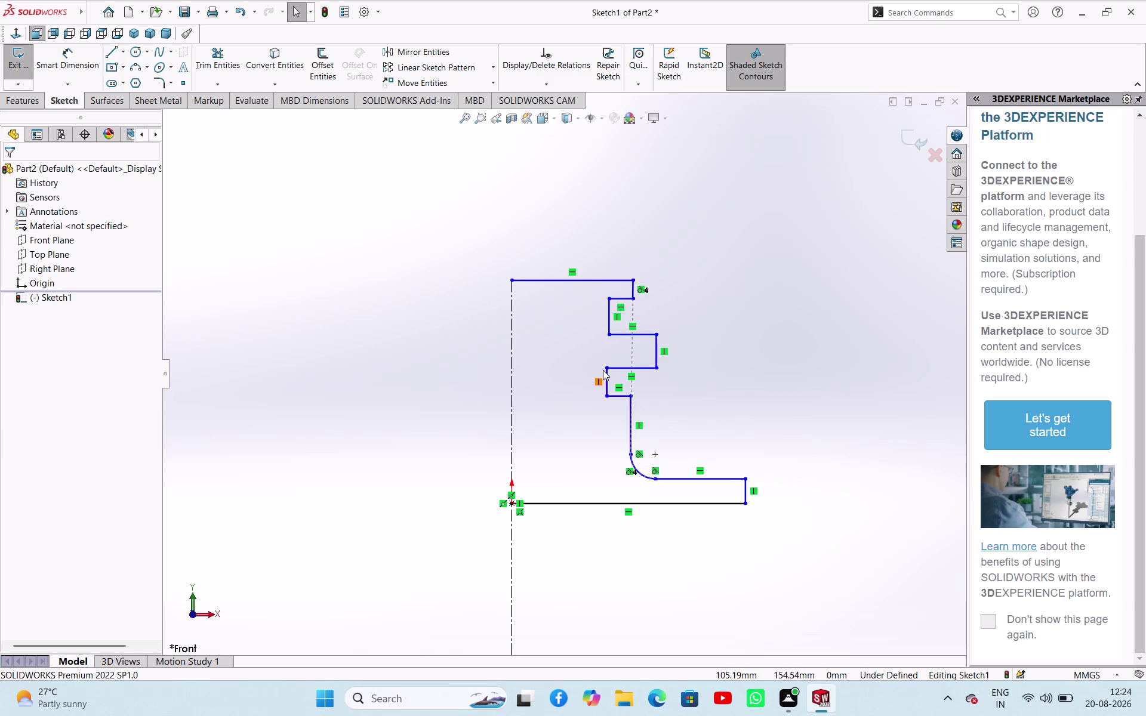
click(541, 281)
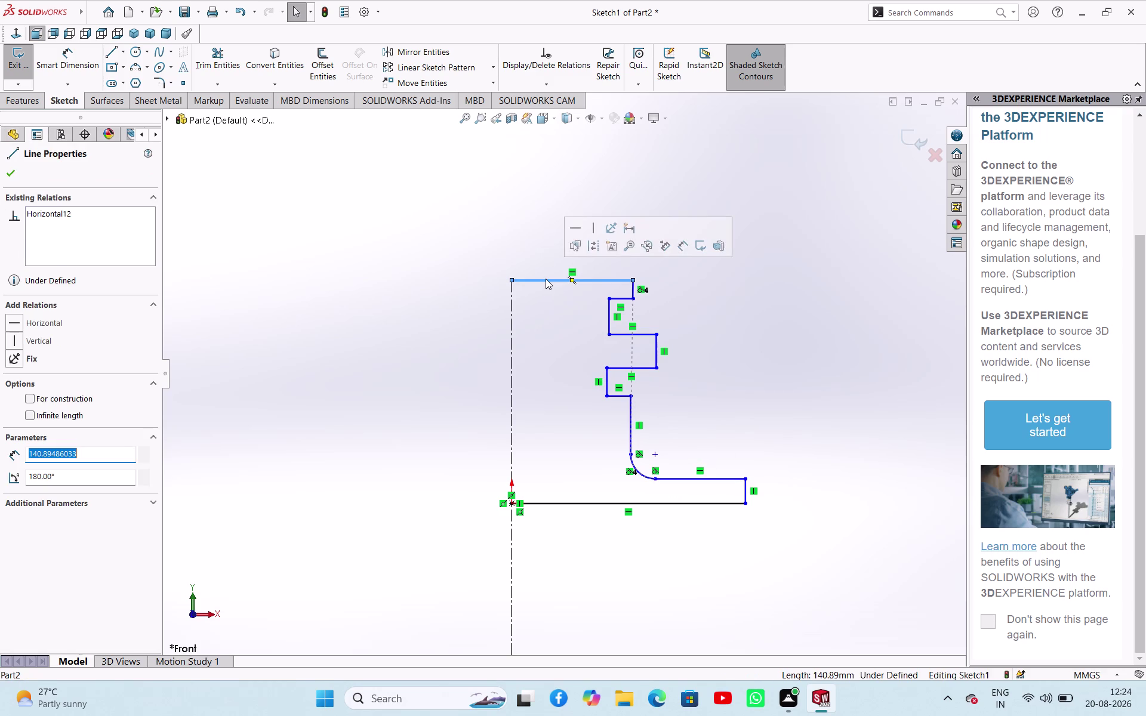
Replace the top horizontal line with a new step and a top edge past the centerline.
key(Delete)
right_drag(400, 416, 366, 283)
right_drag(503, 295, 236, 368)
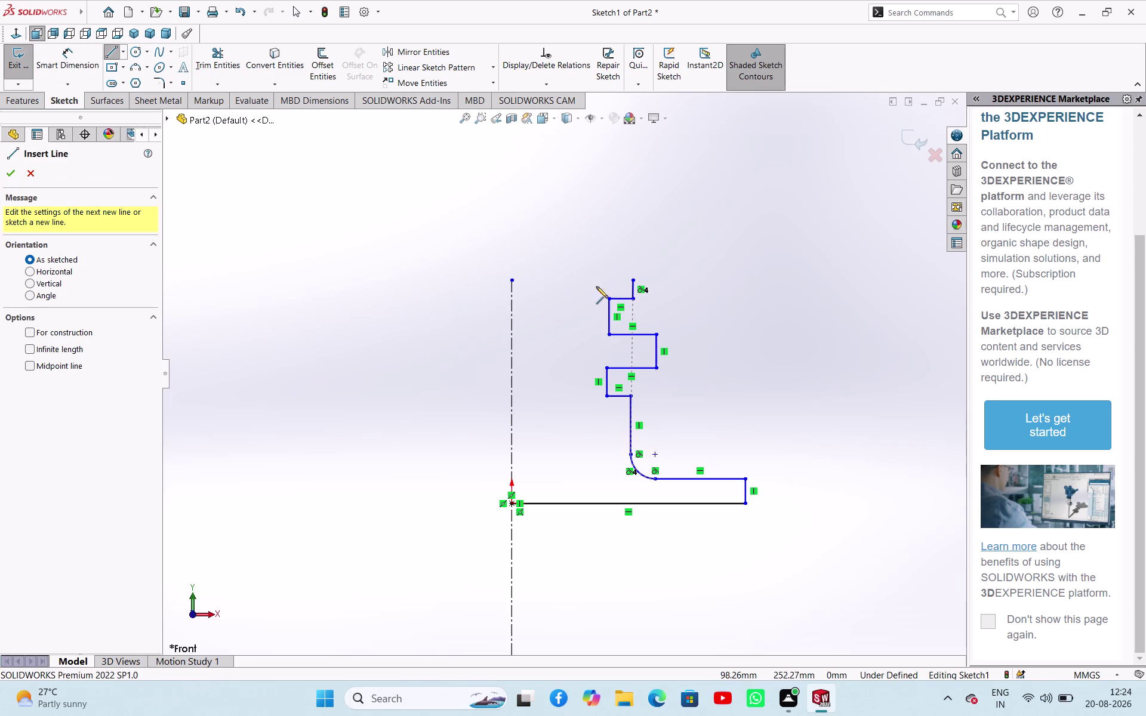
click(633, 281)
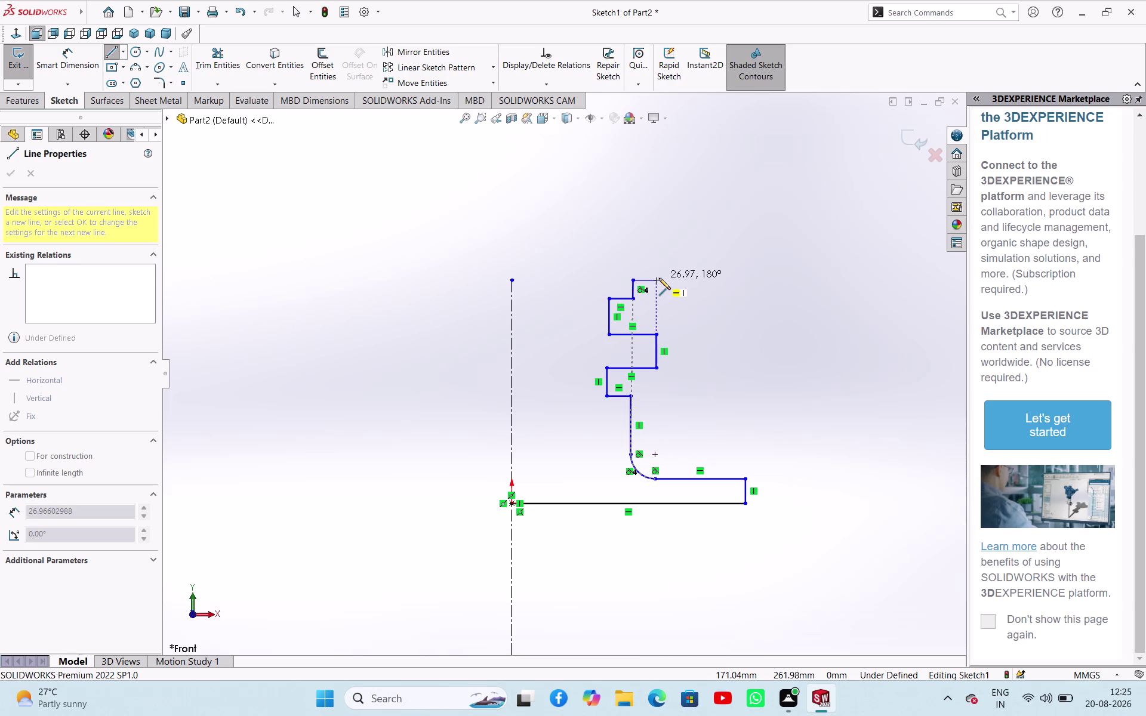
click(655, 280)
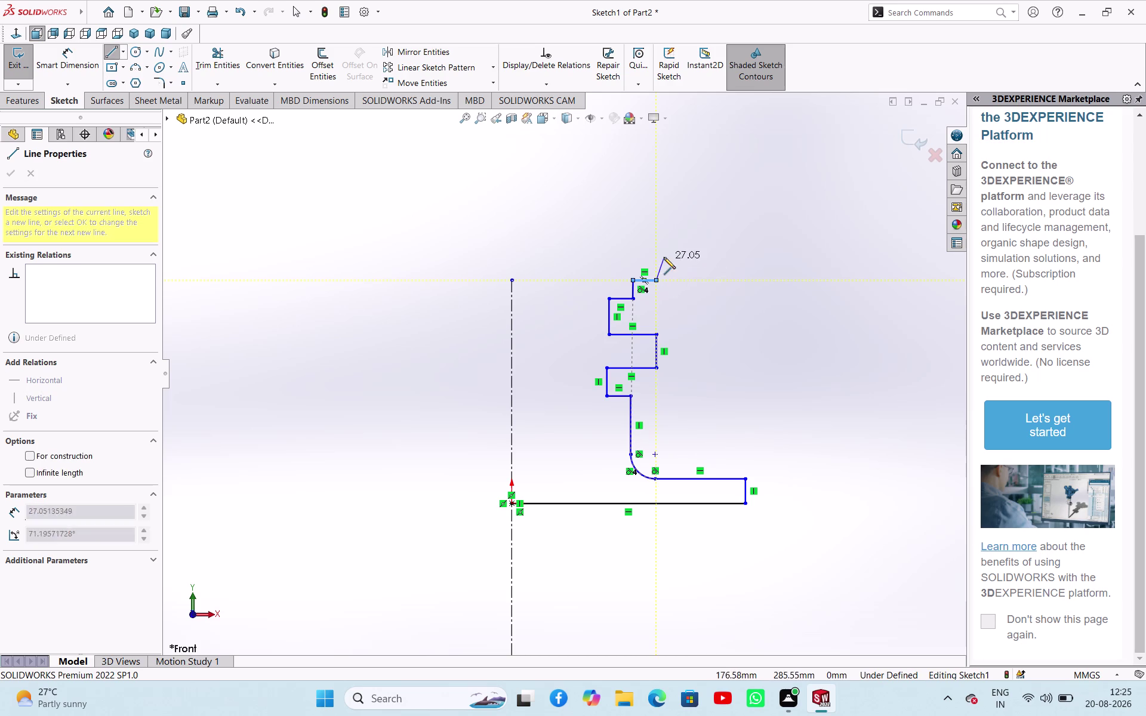
click(659, 252)
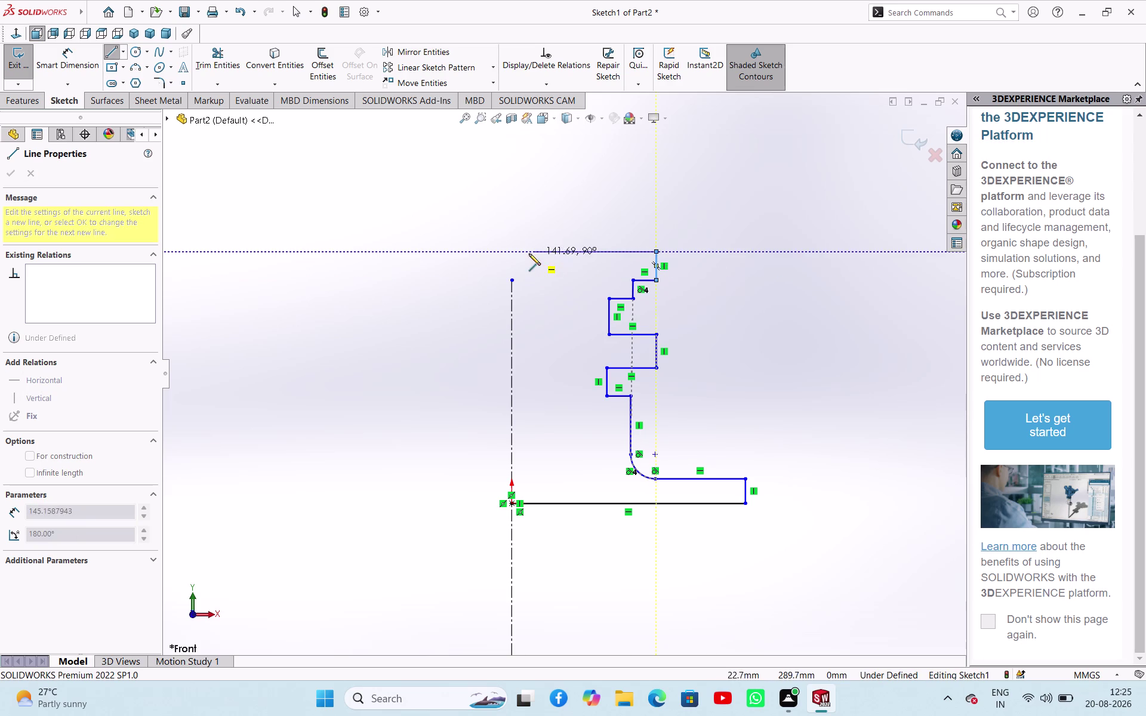
drag(498, 252, 503, 253)
right_click(551, 286)
click(566, 294)
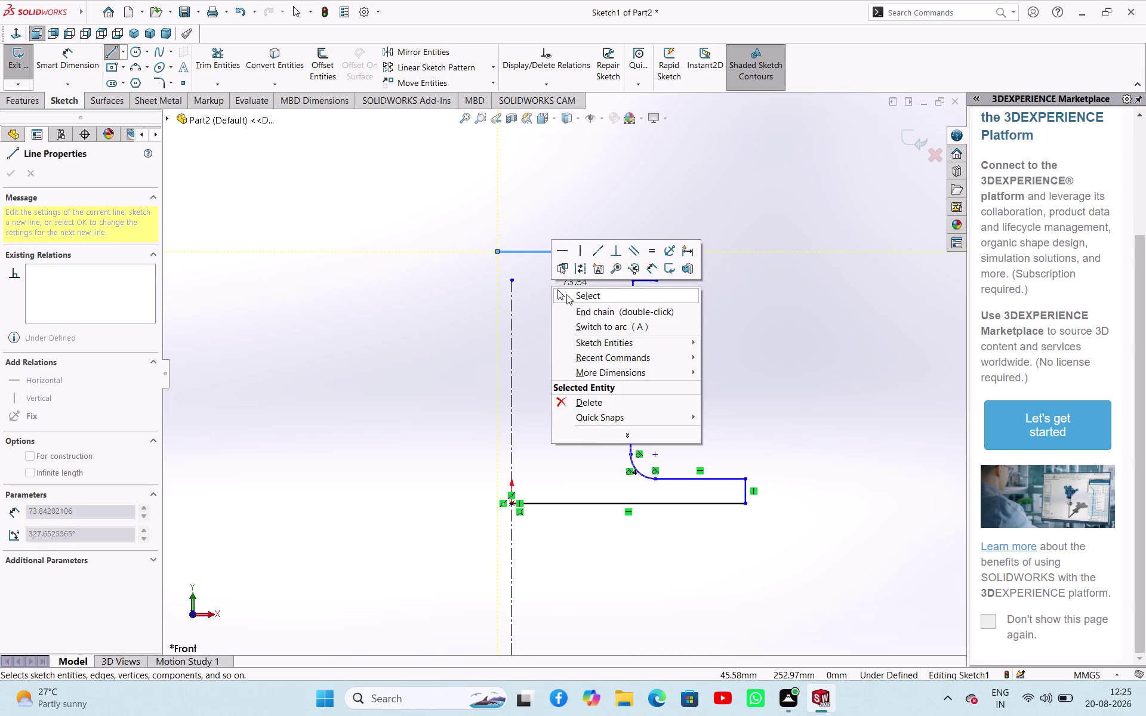
Lengthen the centerline upward and trim the top edge's overhang left of it.
drag(512, 280, 512, 238)
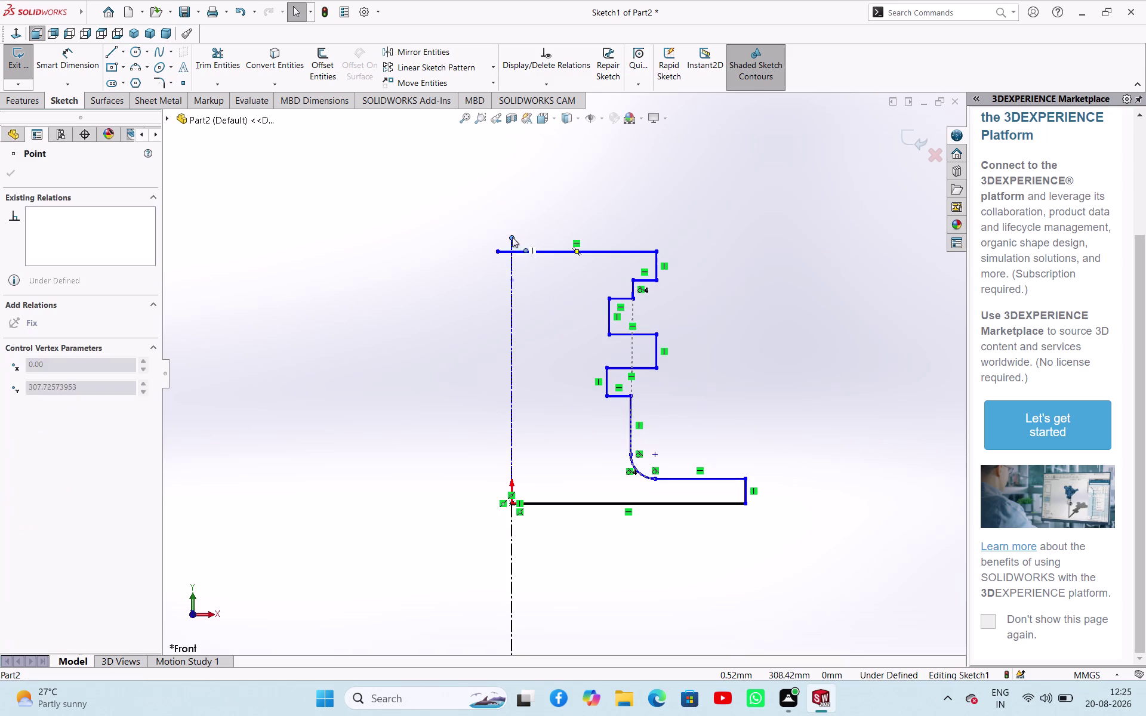
drag(512, 238, 515, 228)
click(457, 317)
click(203, 54)
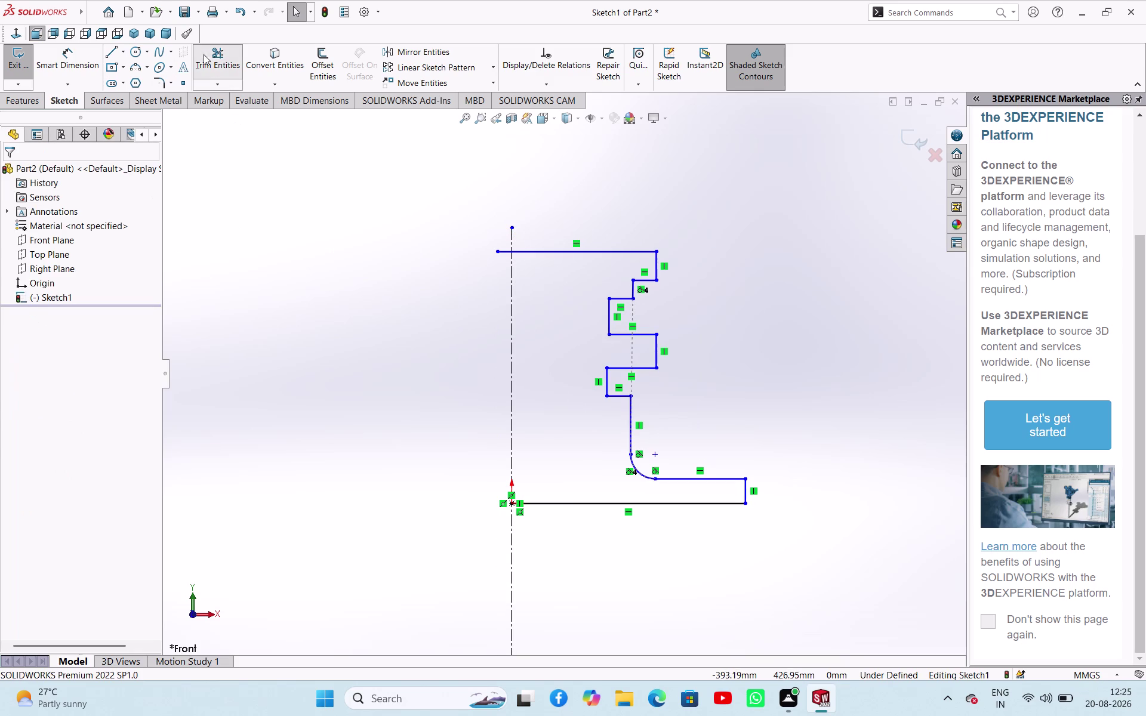
drag(500, 285, 502, 245)
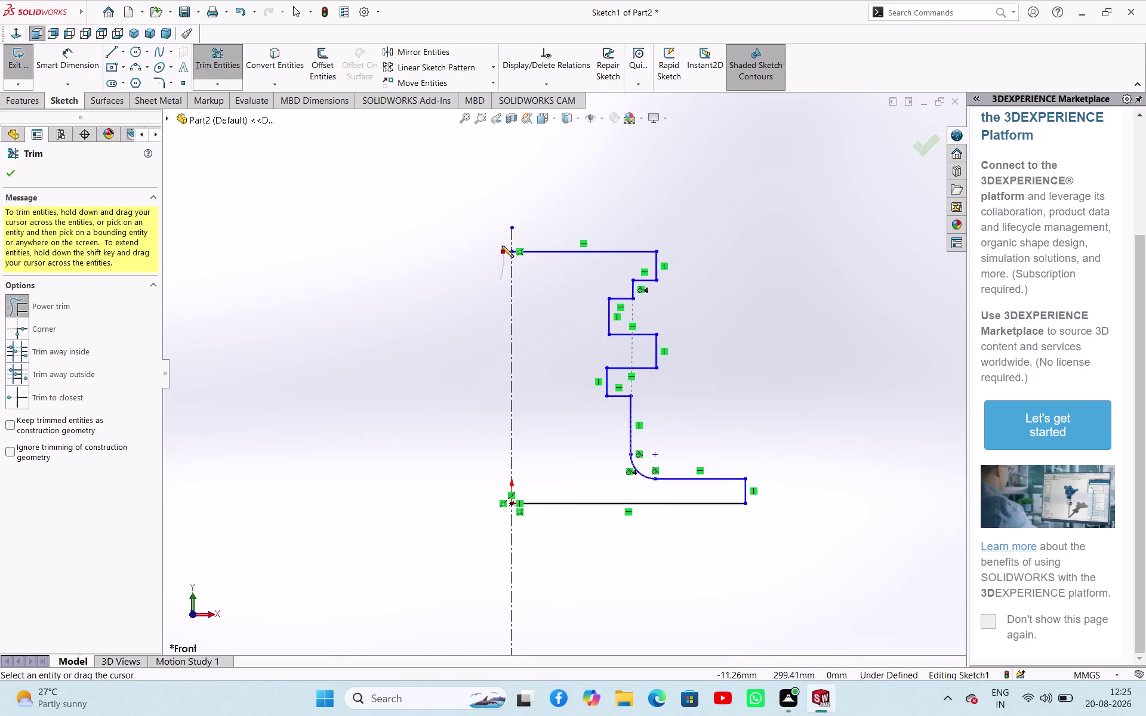
drag(502, 245, 502, 245)
right_click(314, 315)
click(367, 357)
click(380, 411)
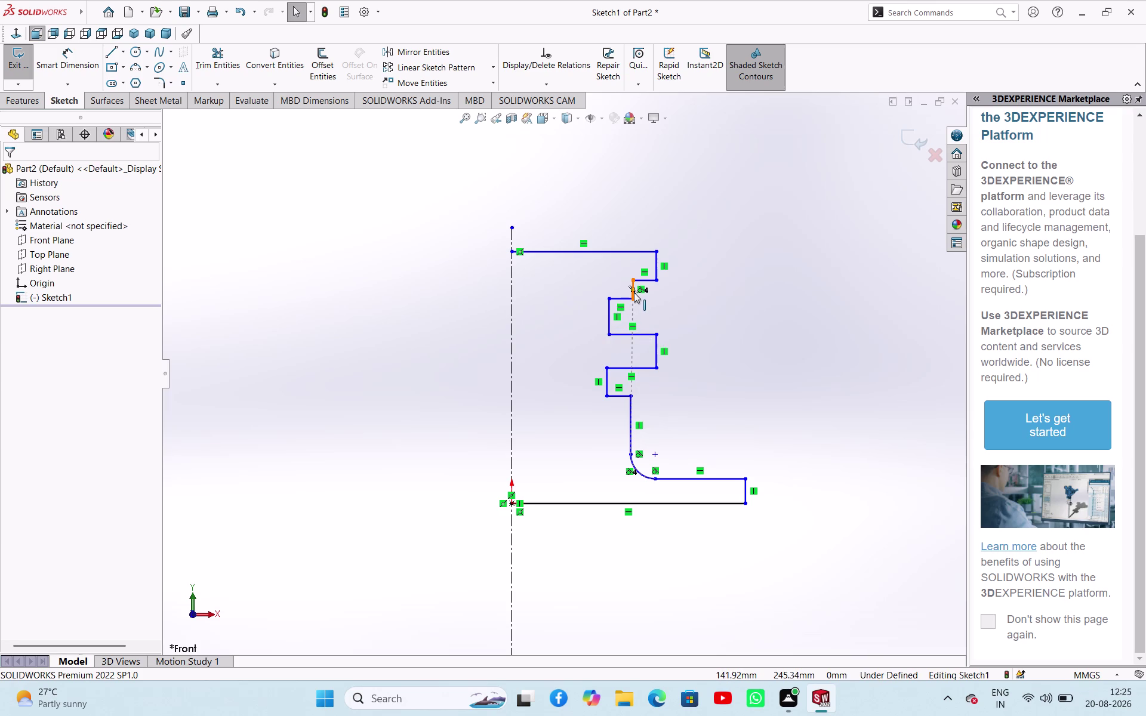
Window-select all the profile geometry and centerline and delete it.
drag(634, 293, 637, 300)
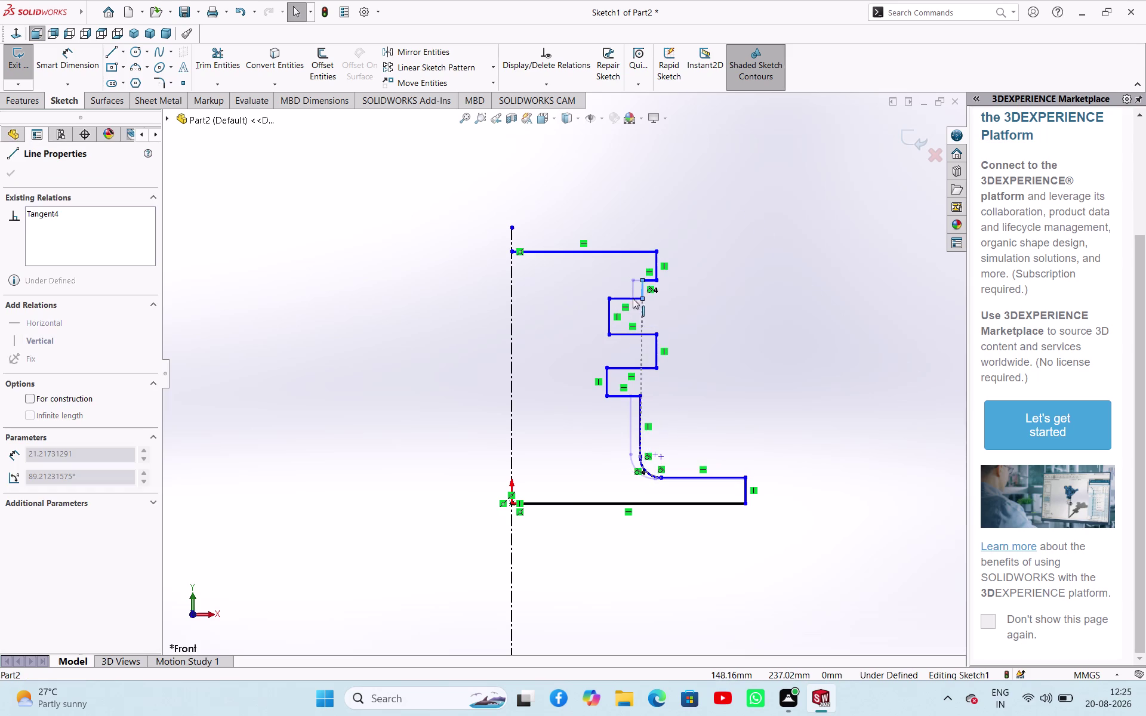
drag(637, 300, 646, 301)
drag(416, 205, 634, 243)
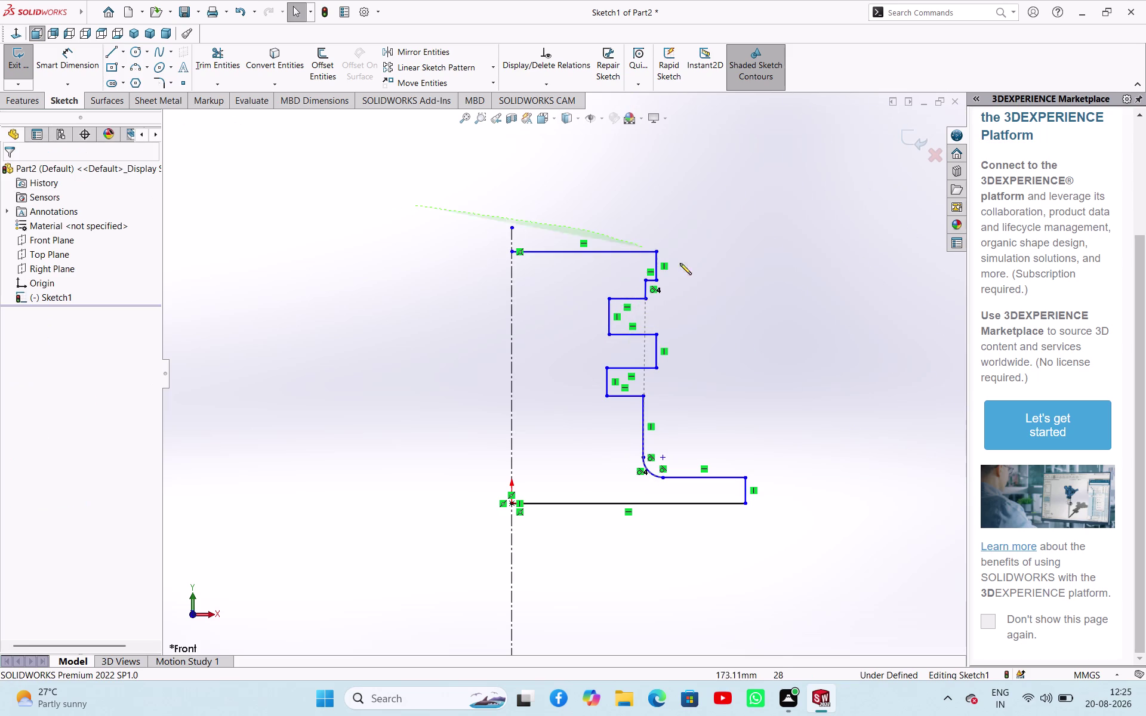
drag(635, 244, 613, 579)
key(Delete)
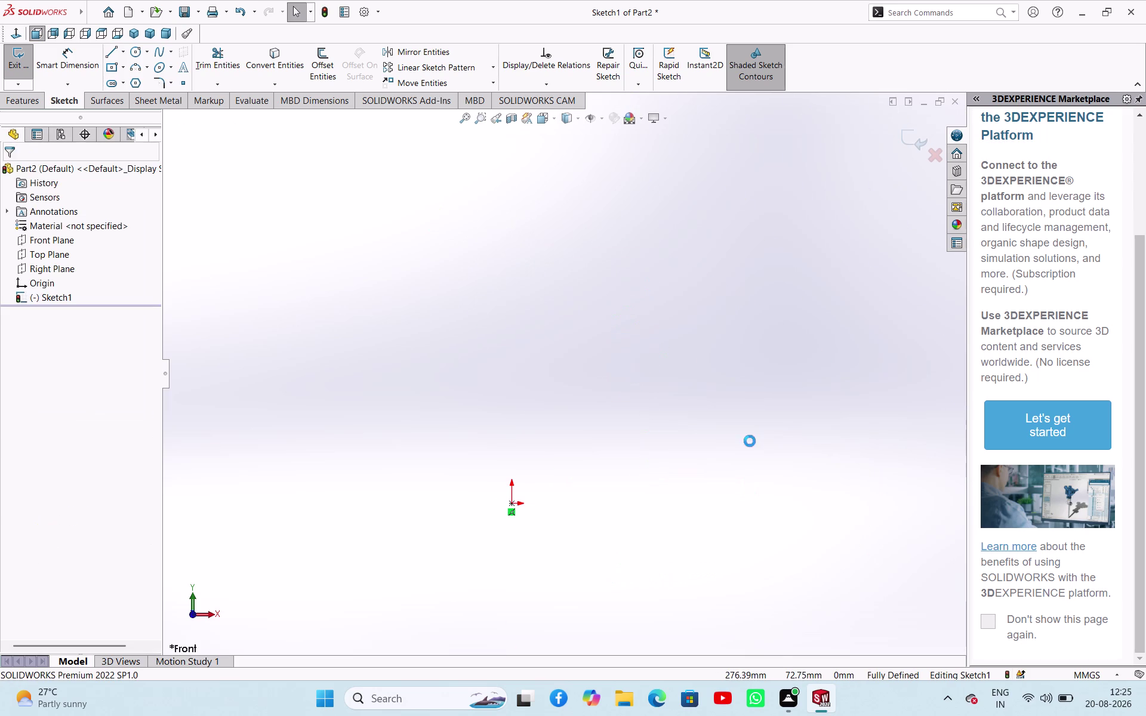
Draw a construction centerline from the origin straight up to well above it.
click(122, 54)
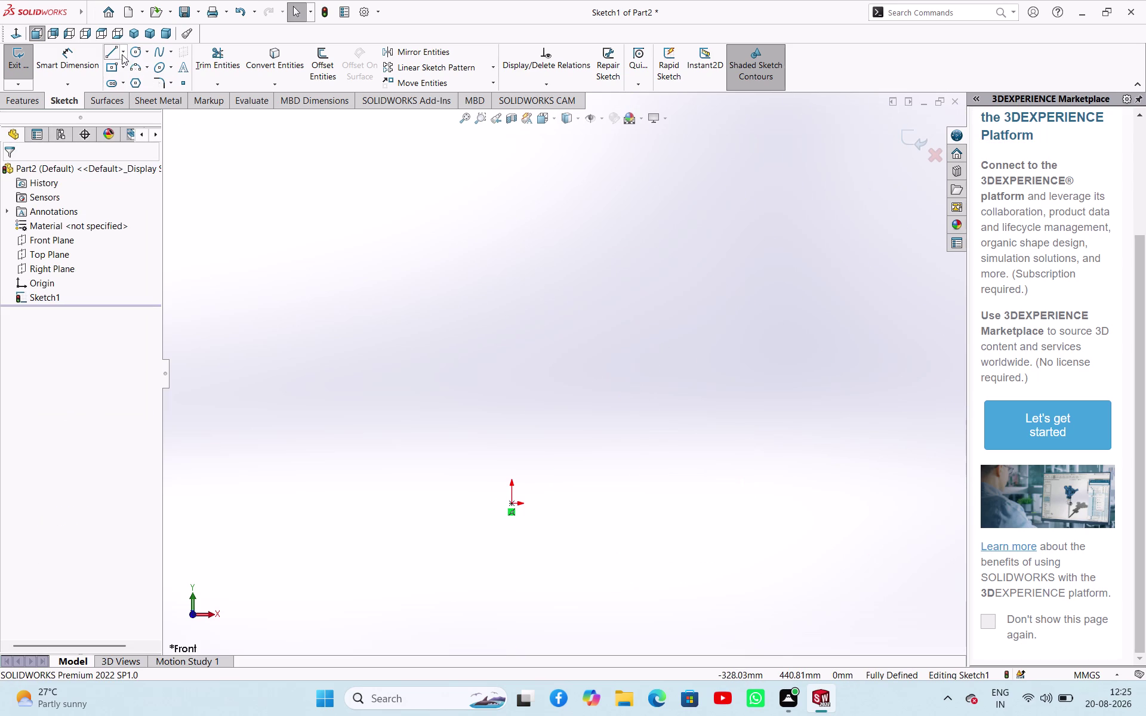
click(120, 83)
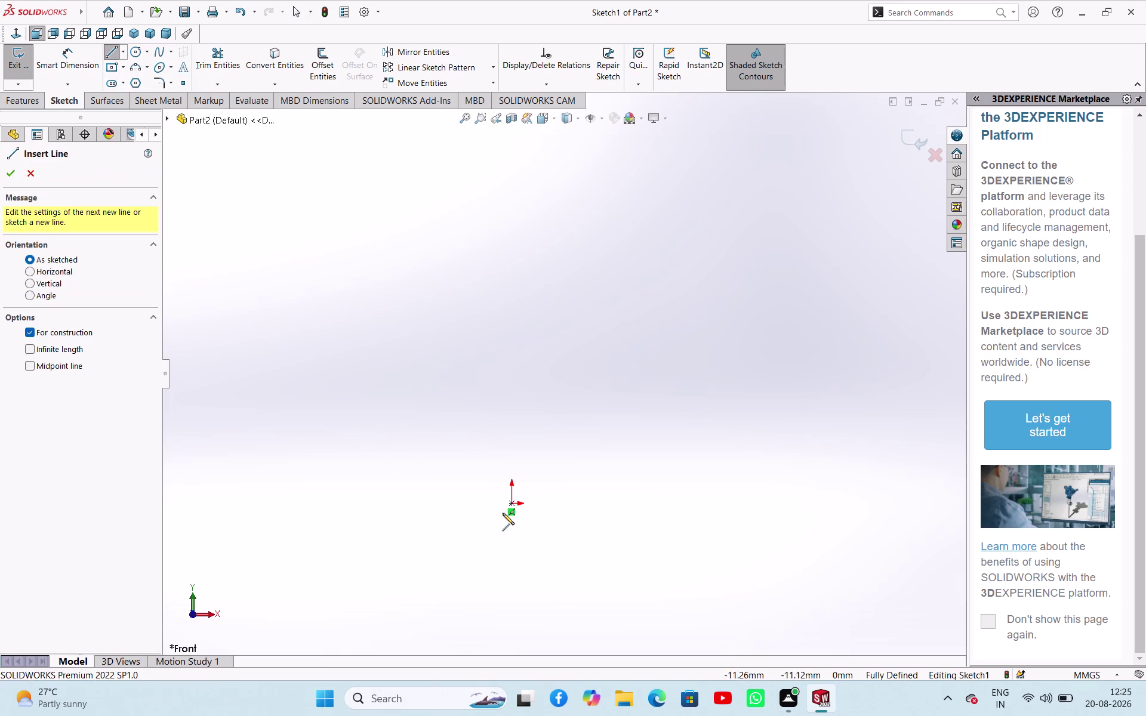
click(514, 506)
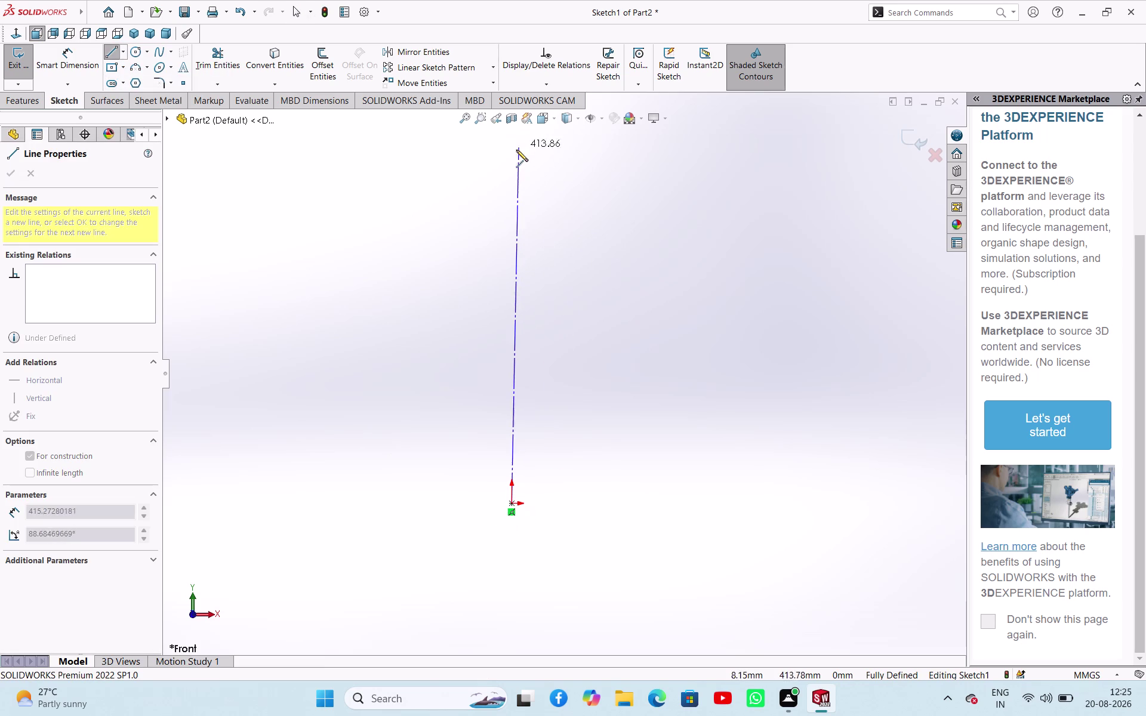
click(514, 160)
right_click(537, 258)
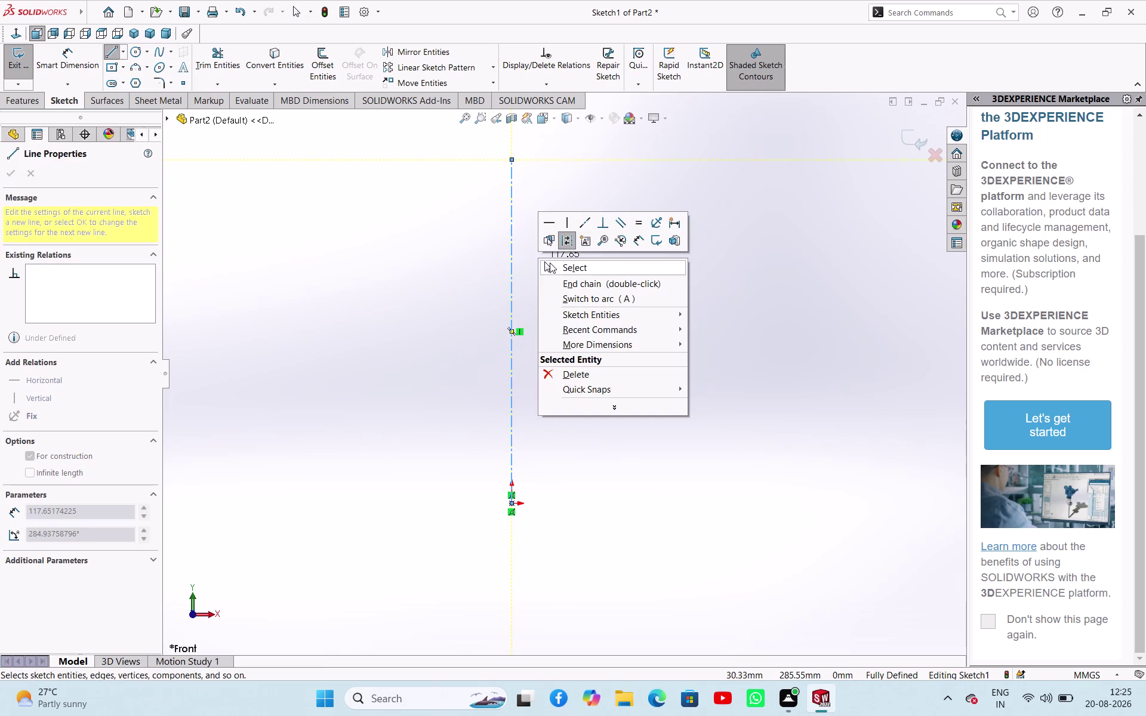
click(550, 263)
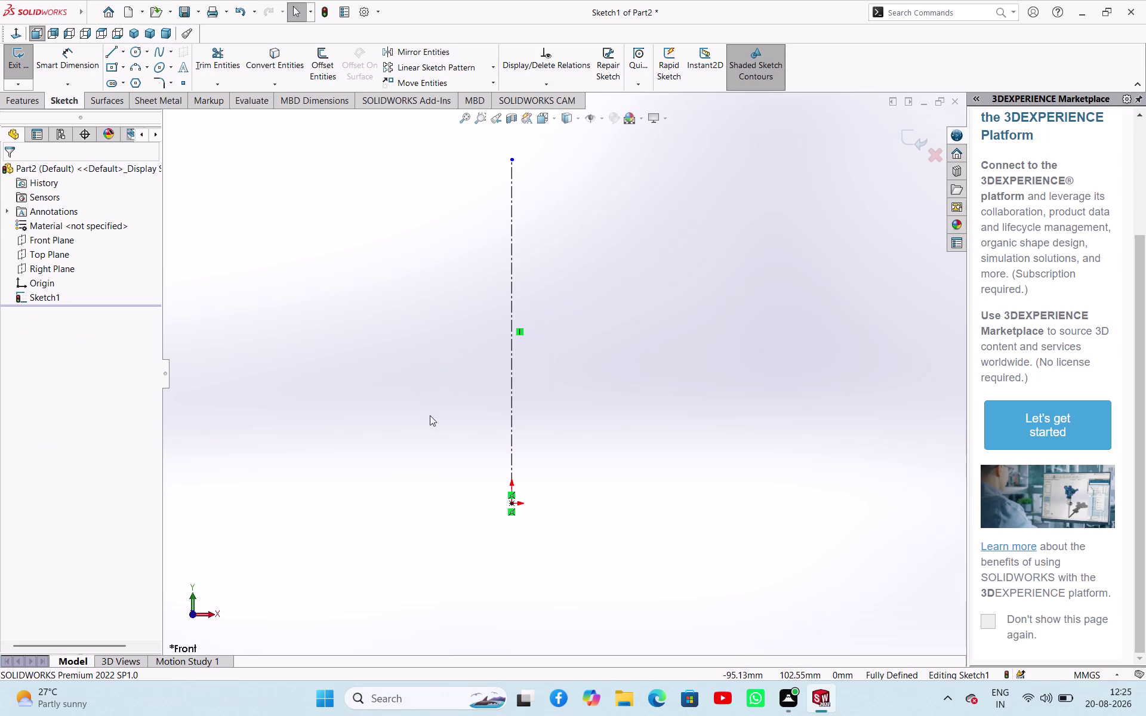
scroll(up, 3)
scroll(down, 3)
scroll(up, 3)
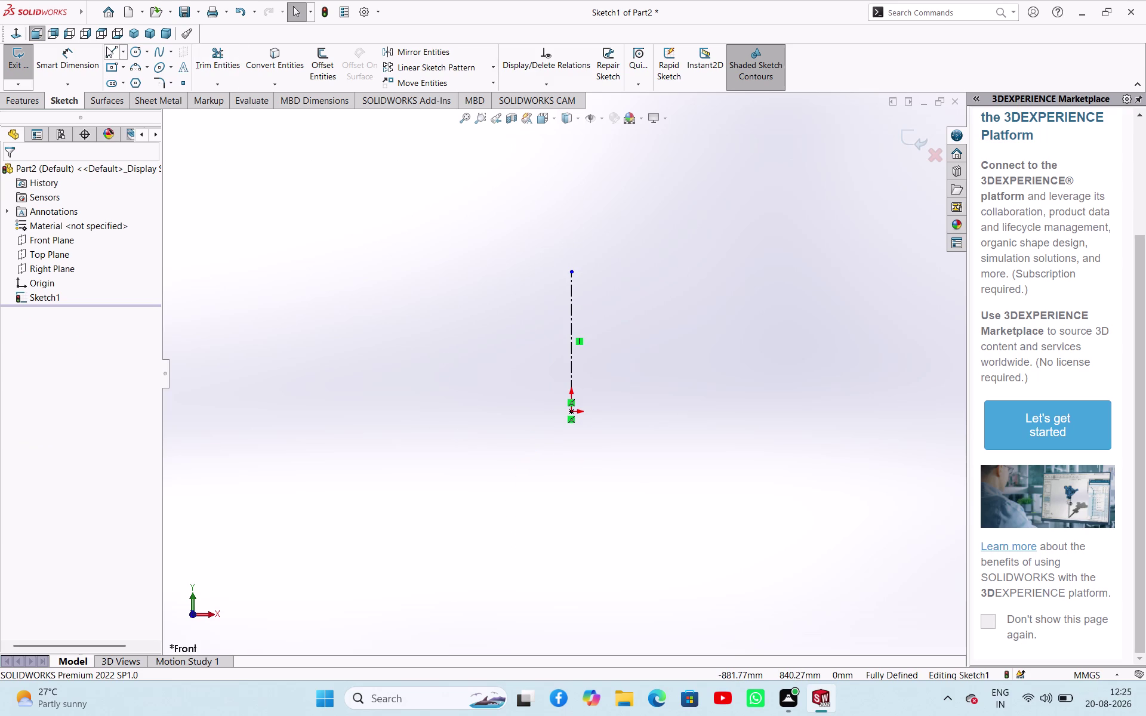
click(113, 55)
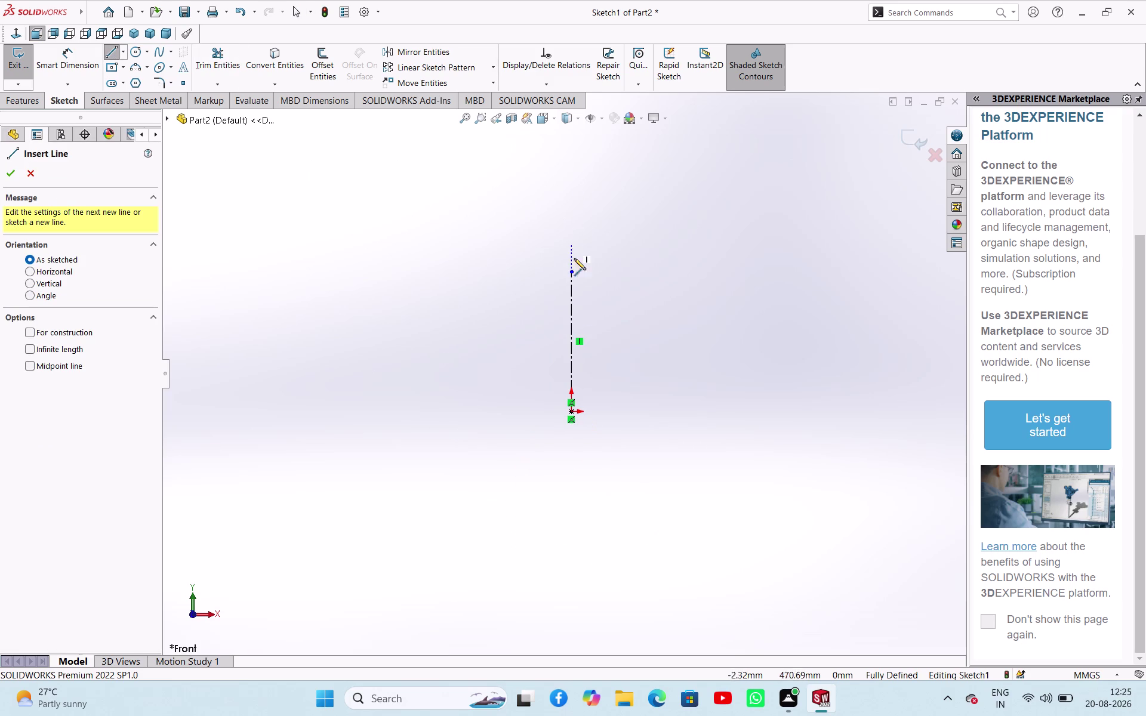
Draw a horizontal base line from the origin, a short riser and a short return edge.
scroll(down, 3)
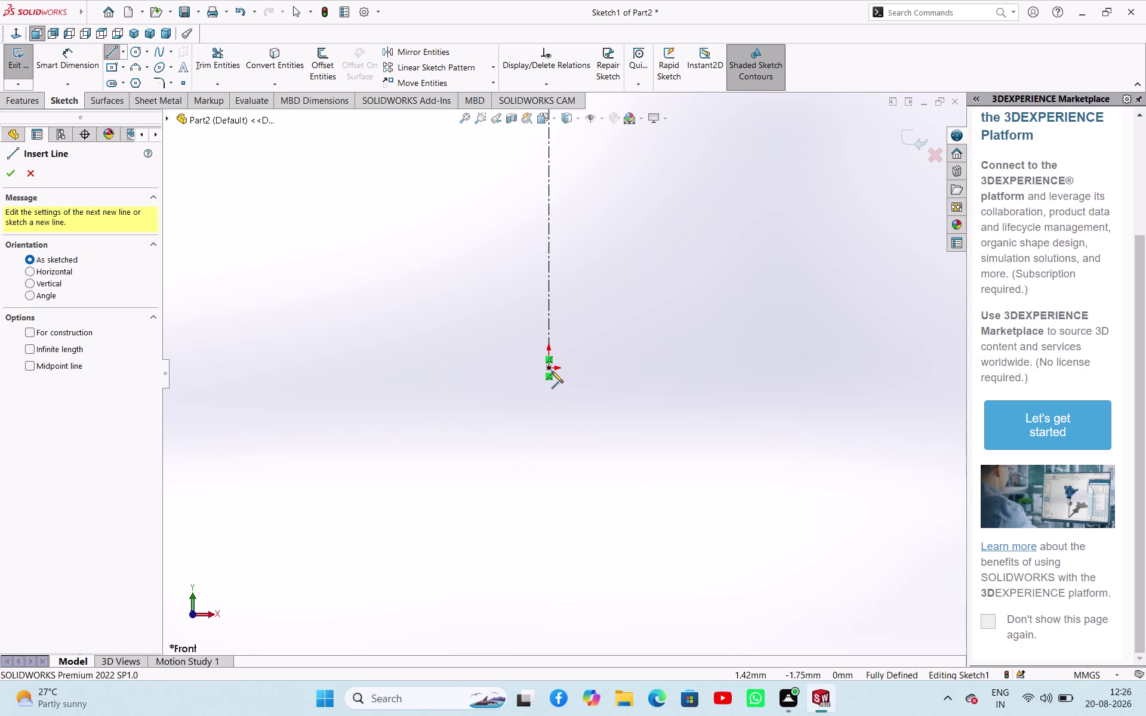
click(551, 370)
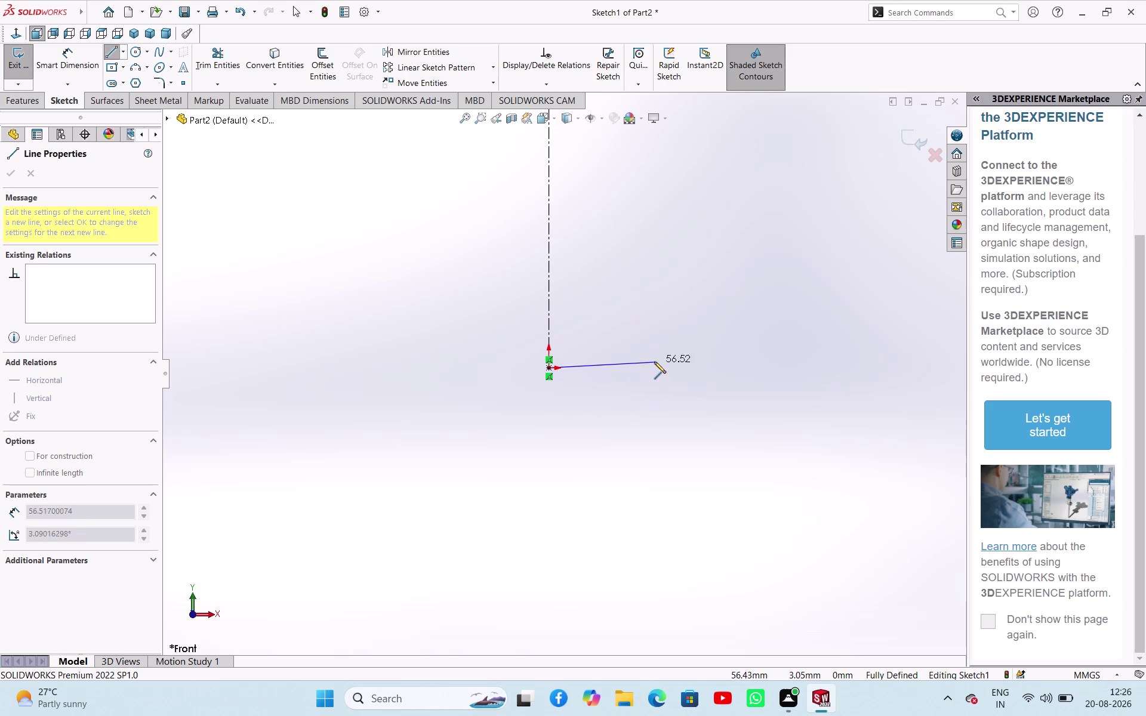
click(665, 367)
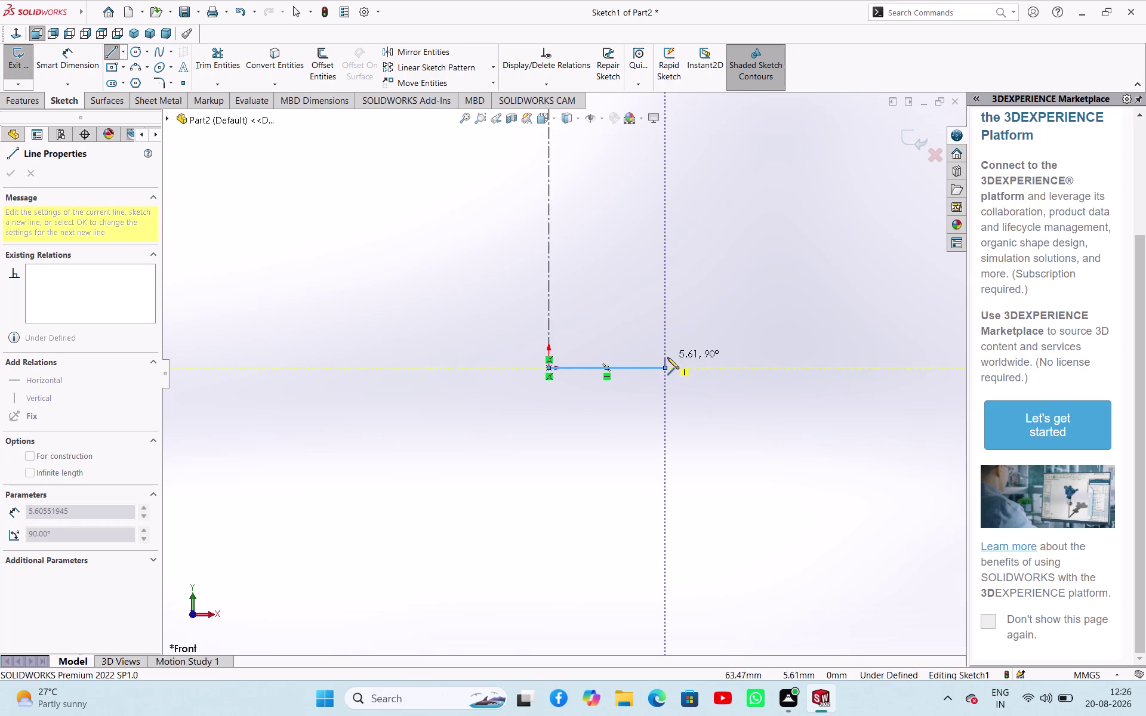
click(668, 354)
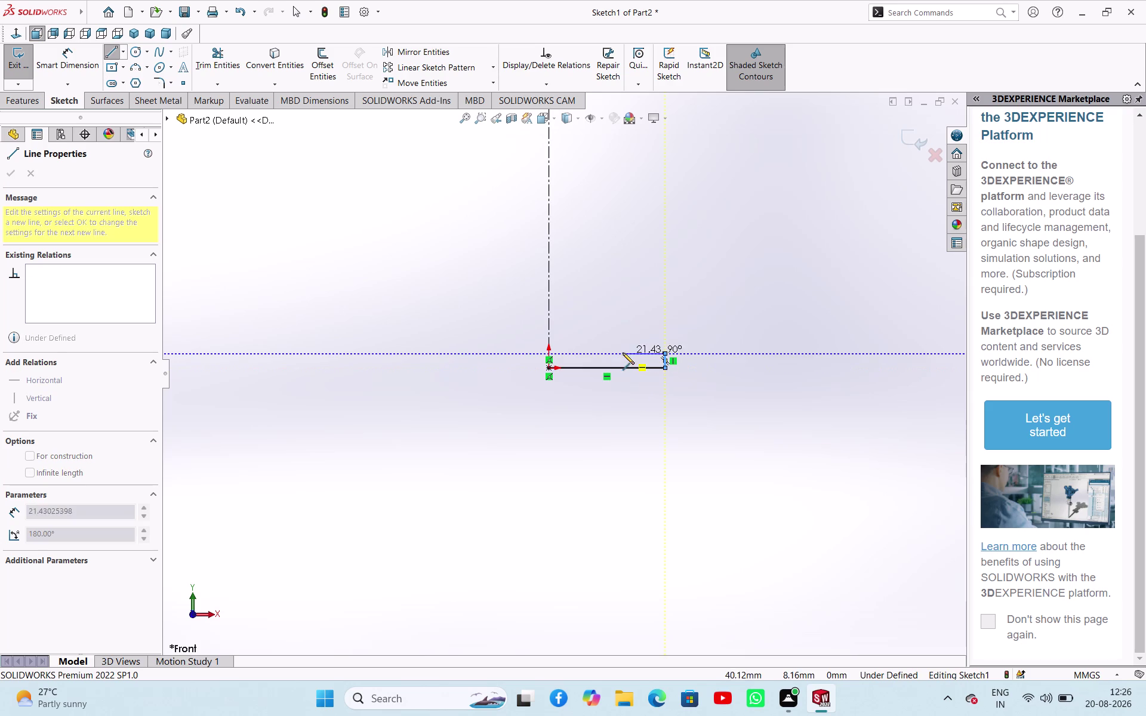
click(615, 352)
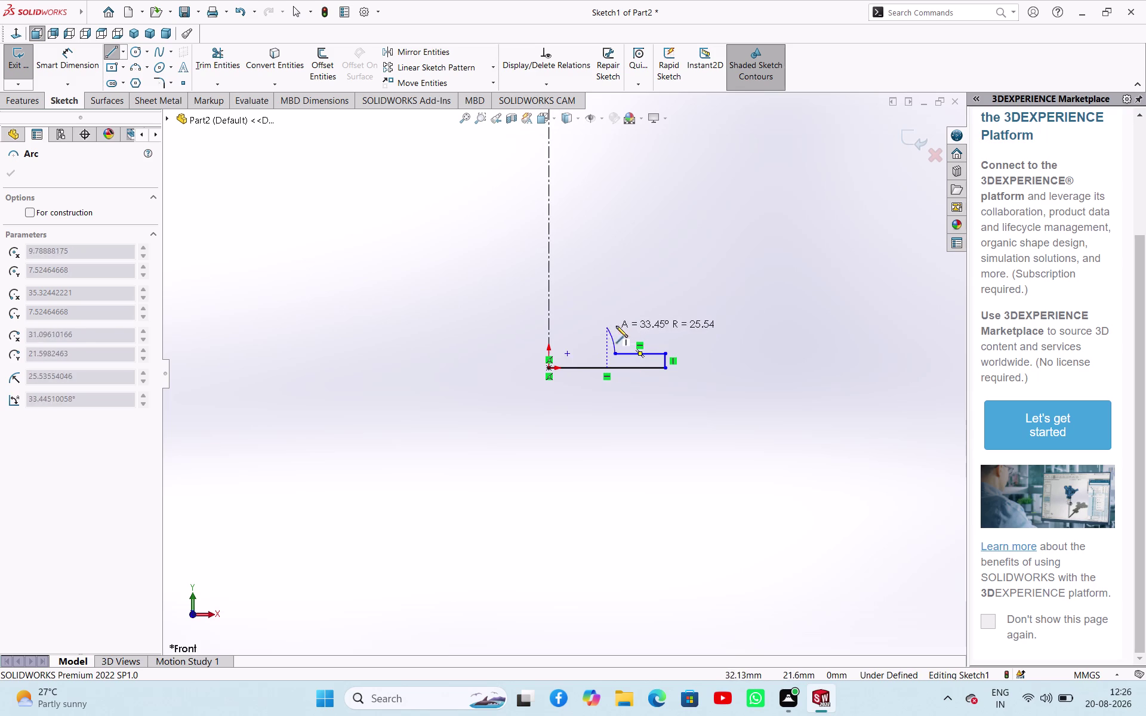
Add a three-point arc rising from the return edge's end.
key(Escape)
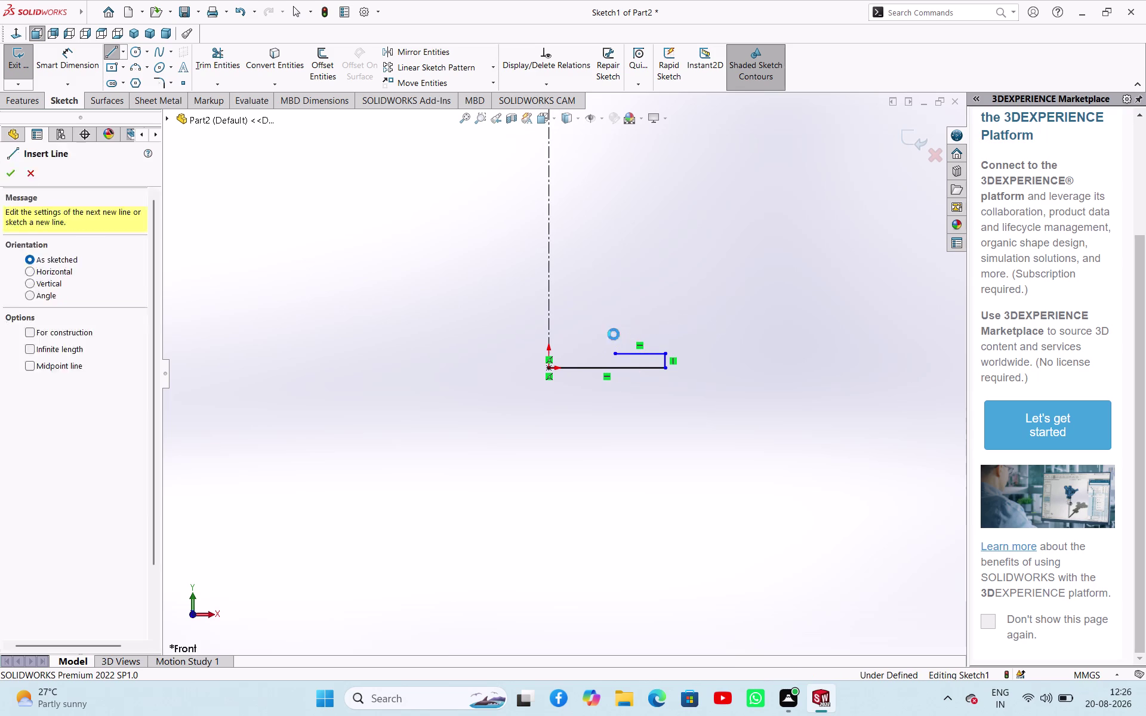
click(131, 67)
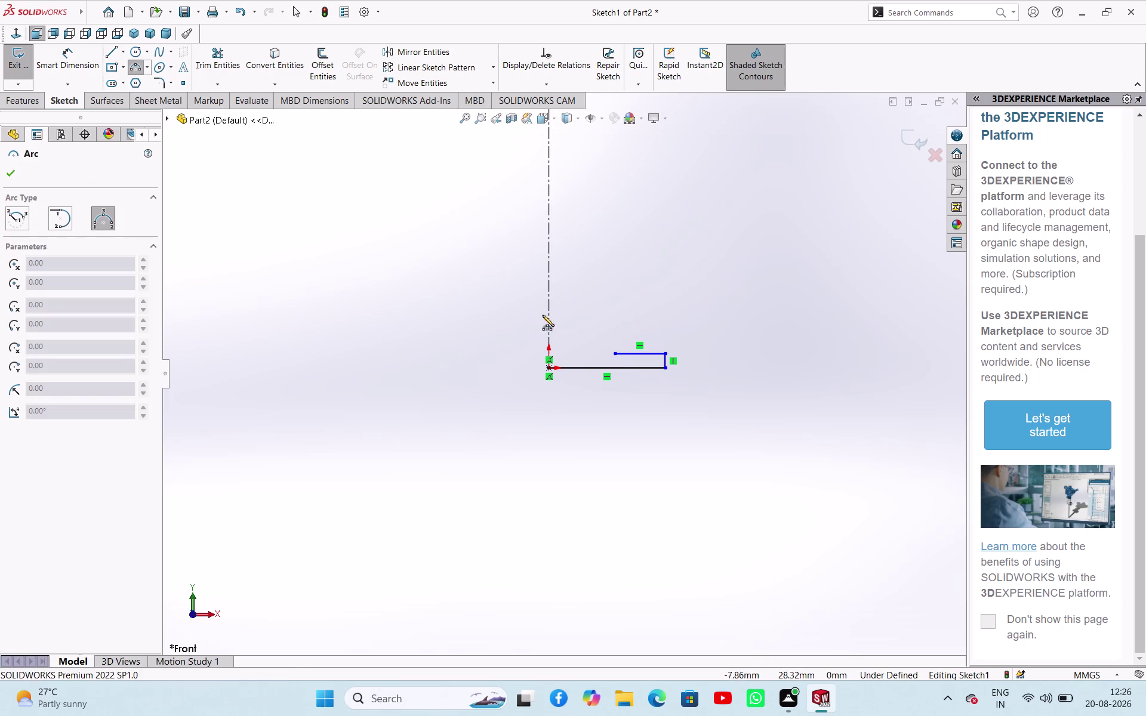
click(613, 353)
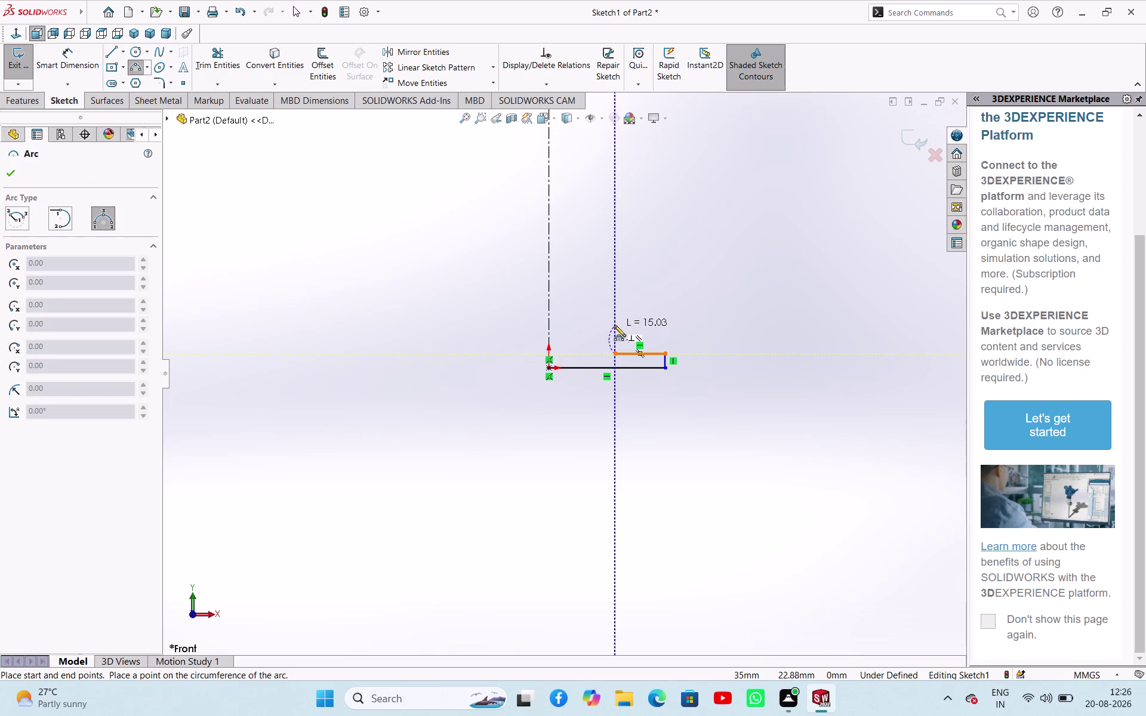
click(615, 323)
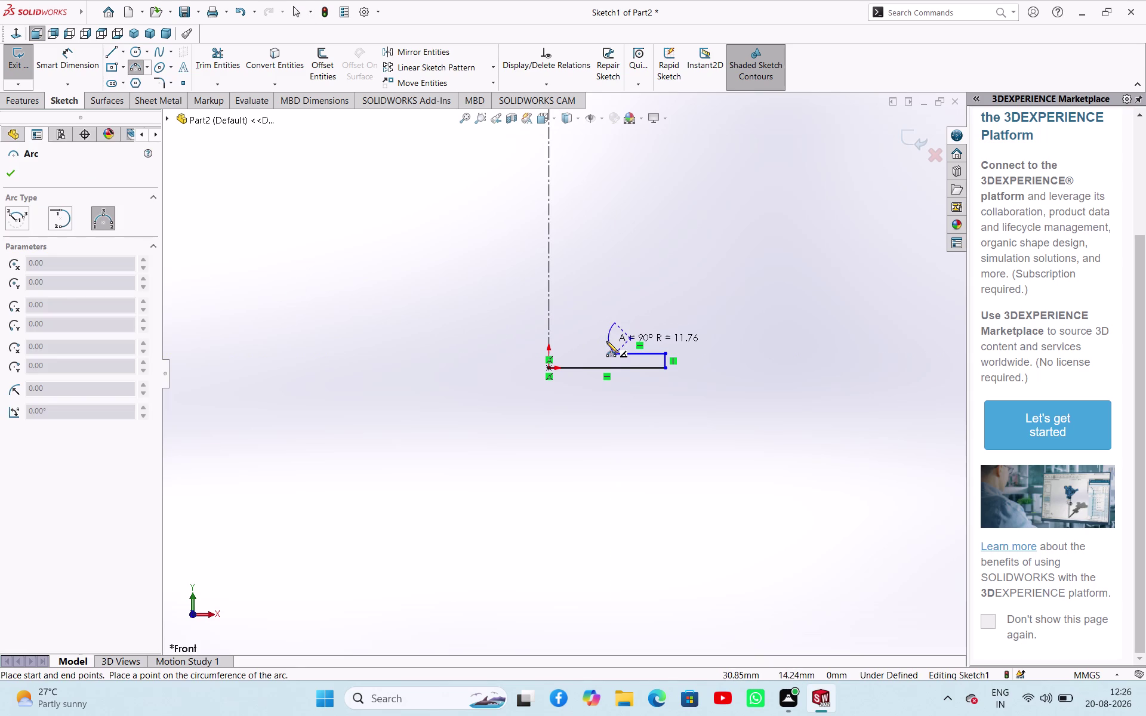
click(607, 341)
right_click(685, 297)
click(690, 307)
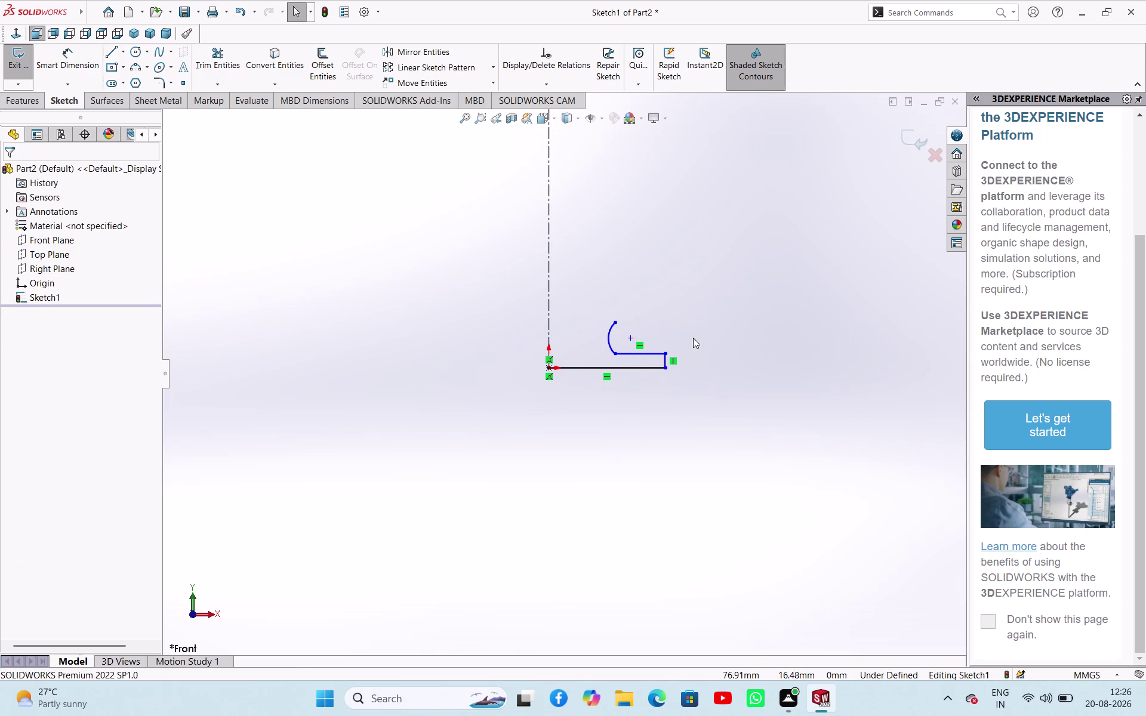
right_drag(693, 338, 691, 313)
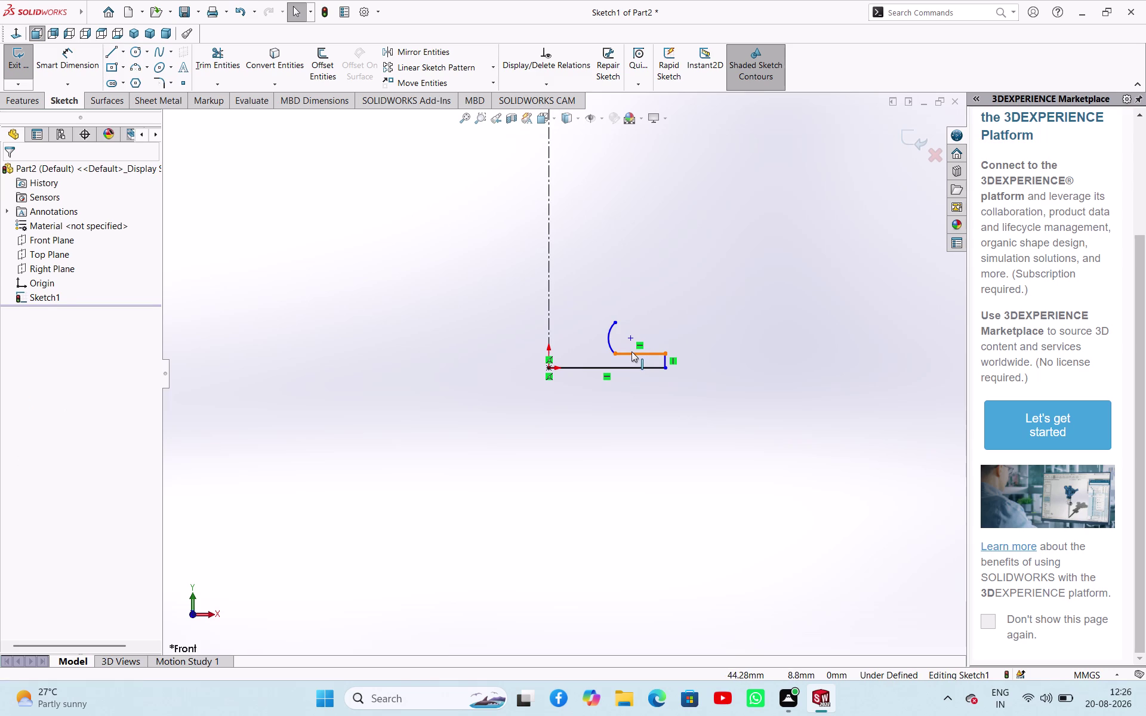
Make the arc tangent to the short line beneath it.
click(631, 352)
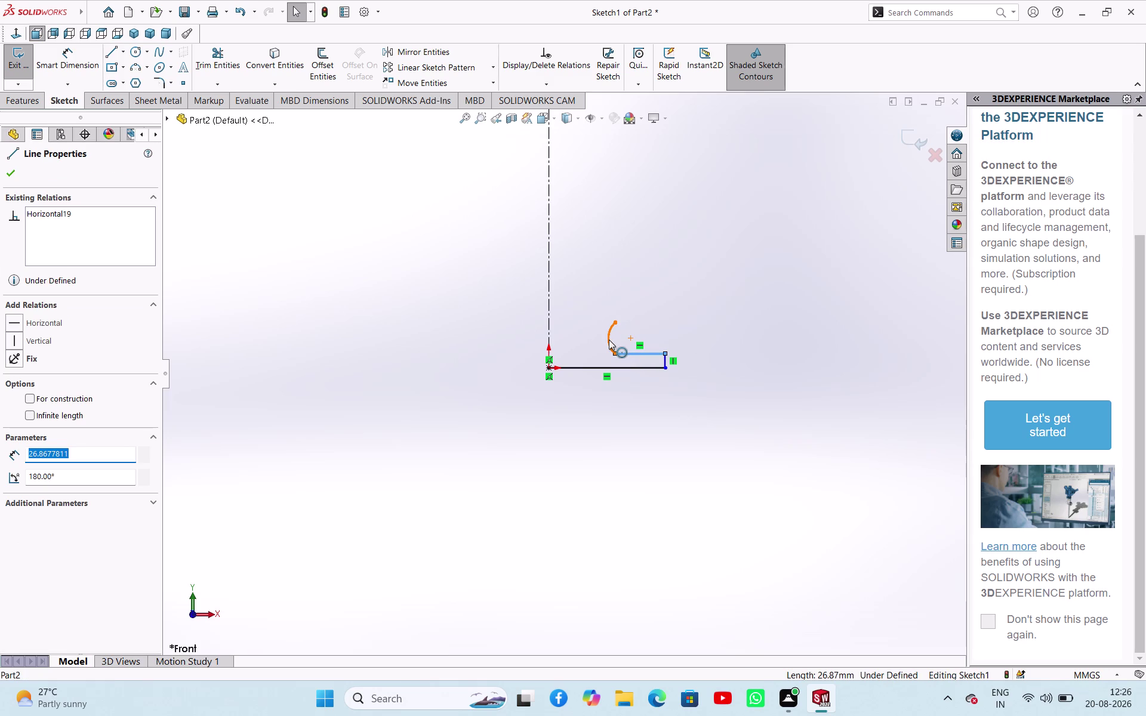
click(609, 340)
click(641, 288)
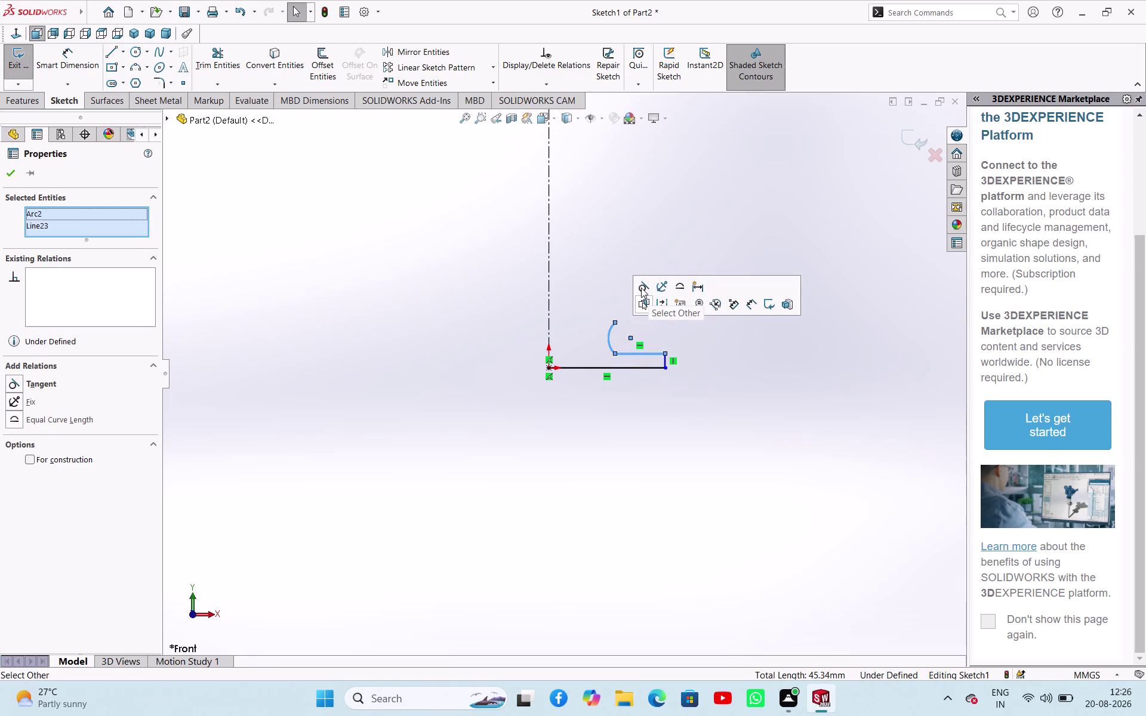
click(715, 352)
scroll(down, 3)
scroll(up, 3)
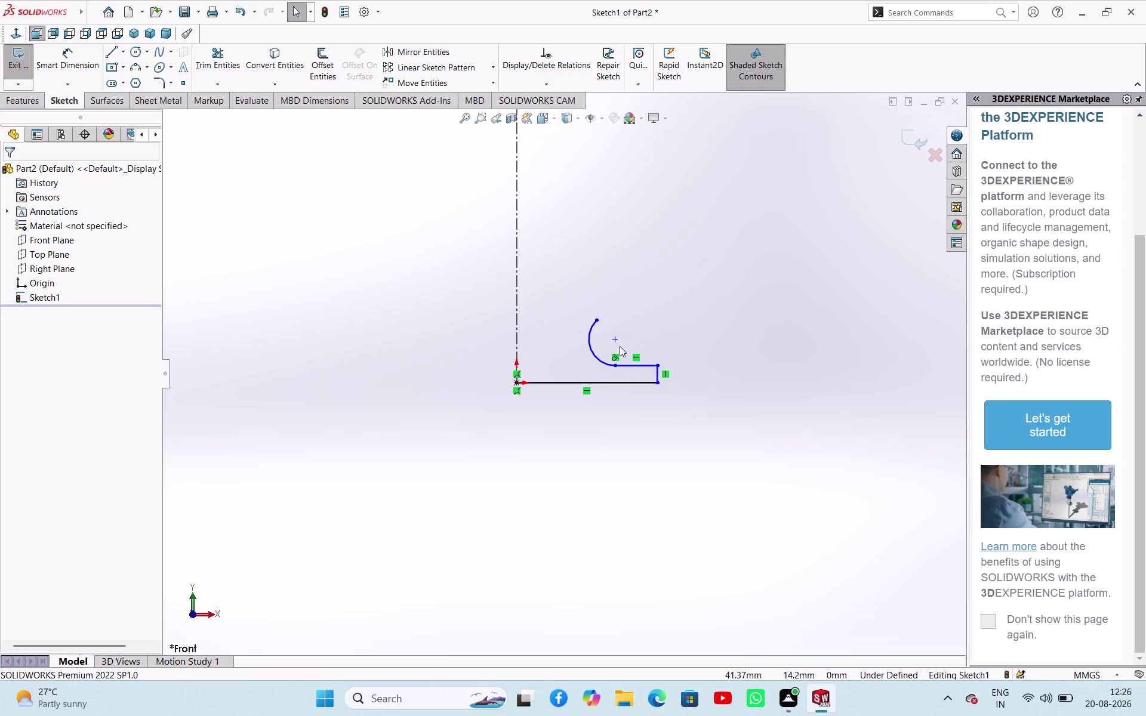
scroll(up, 3)
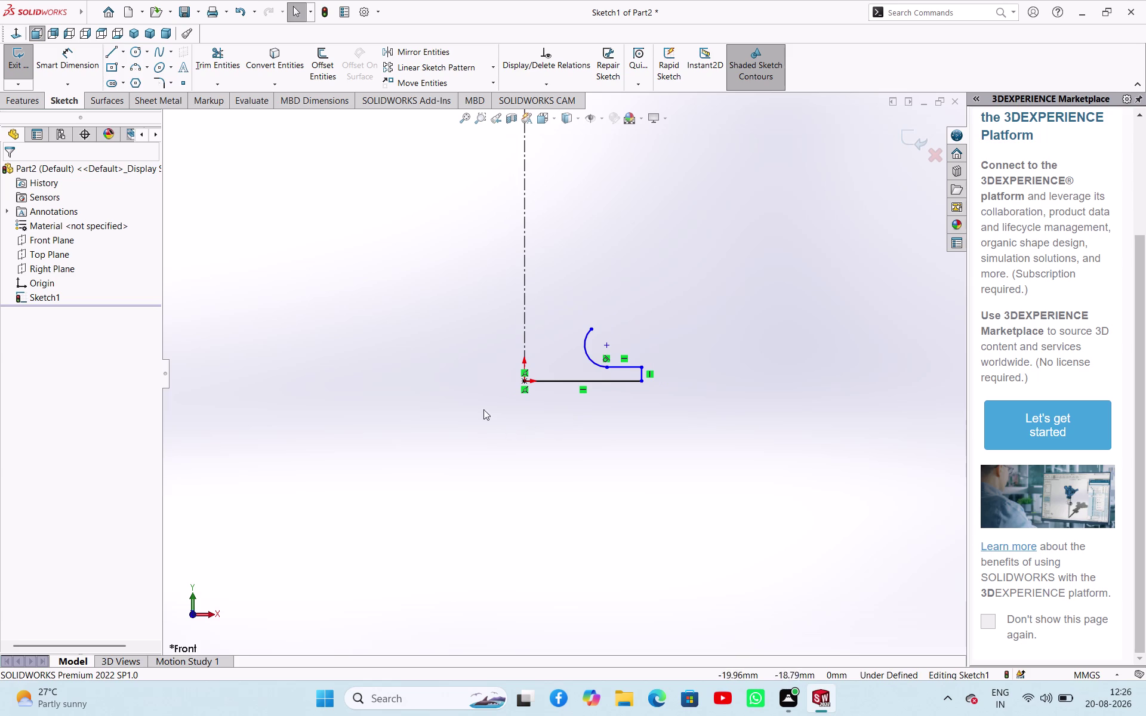
right_drag(478, 385, 391, 446)
Draw the first vertical rises and short steps above the arc.
click(592, 329)
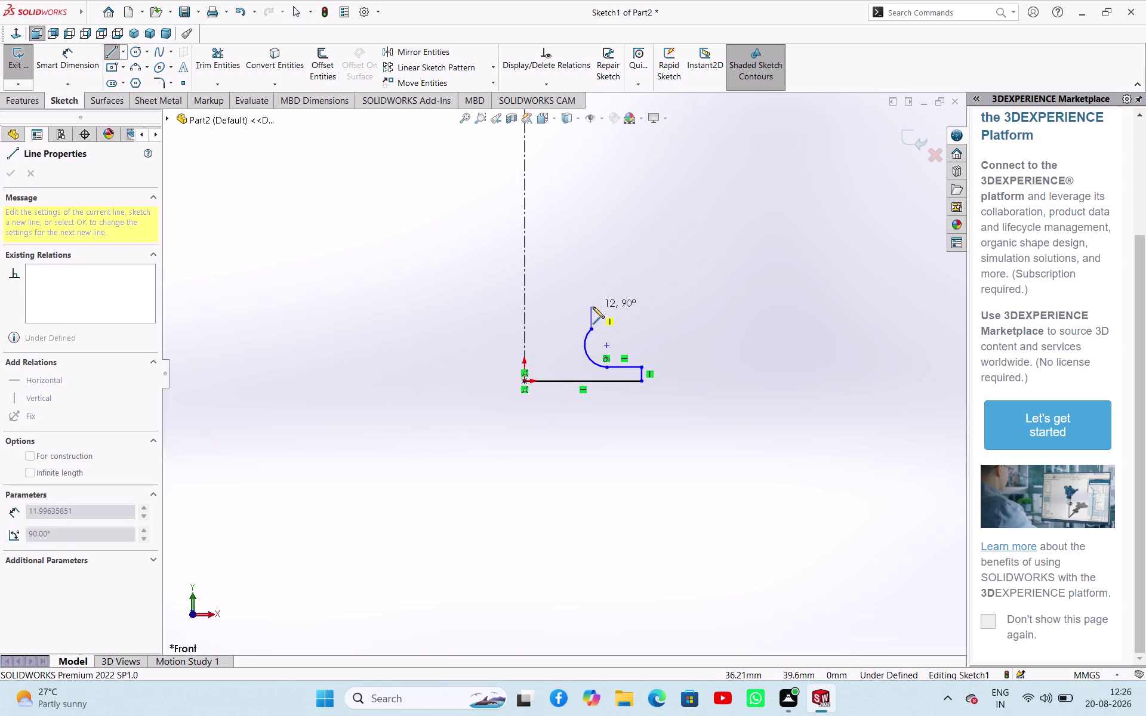
click(593, 307)
click(576, 305)
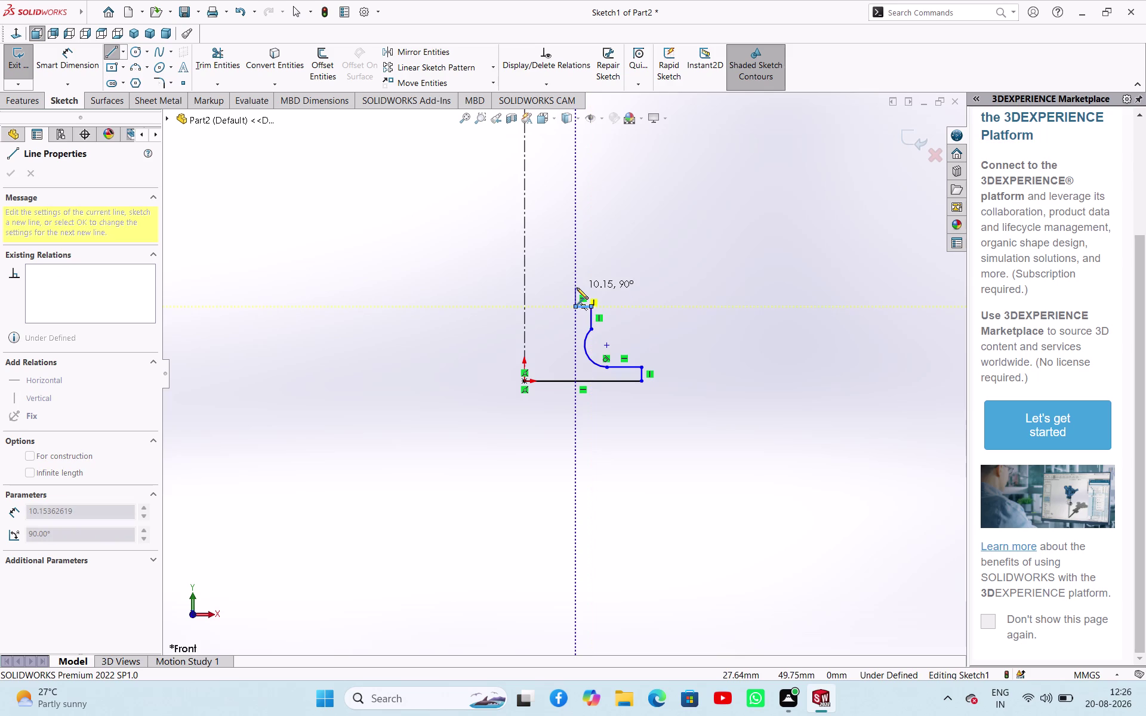
click(577, 288)
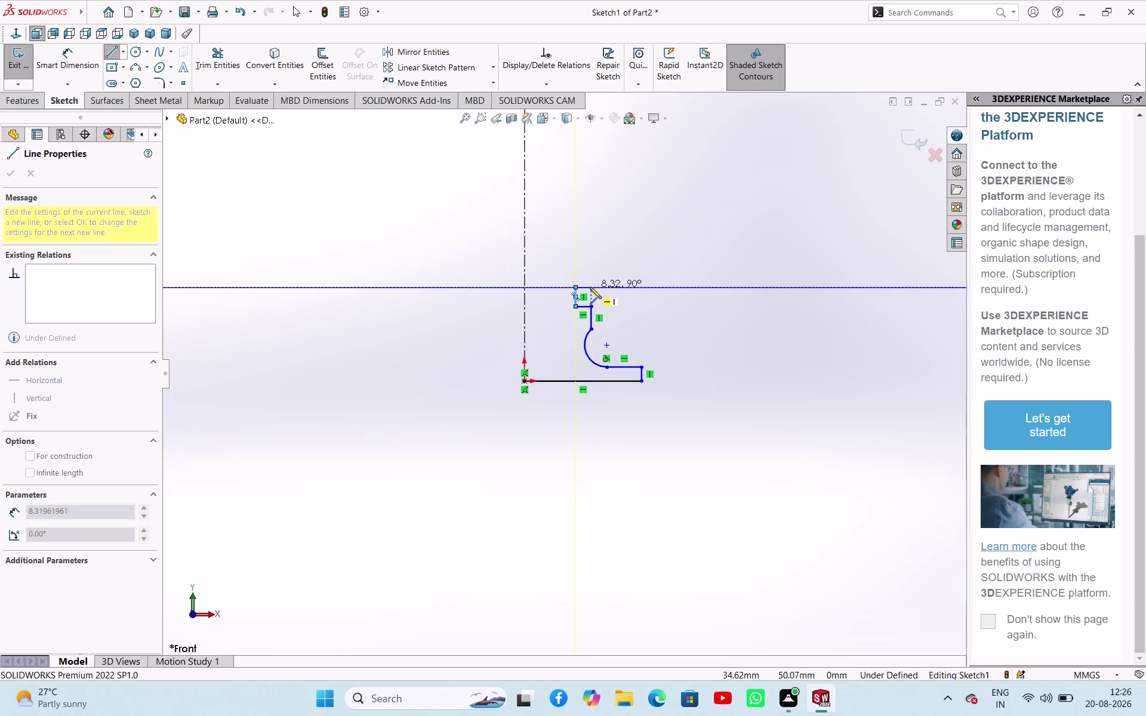
click(590, 287)
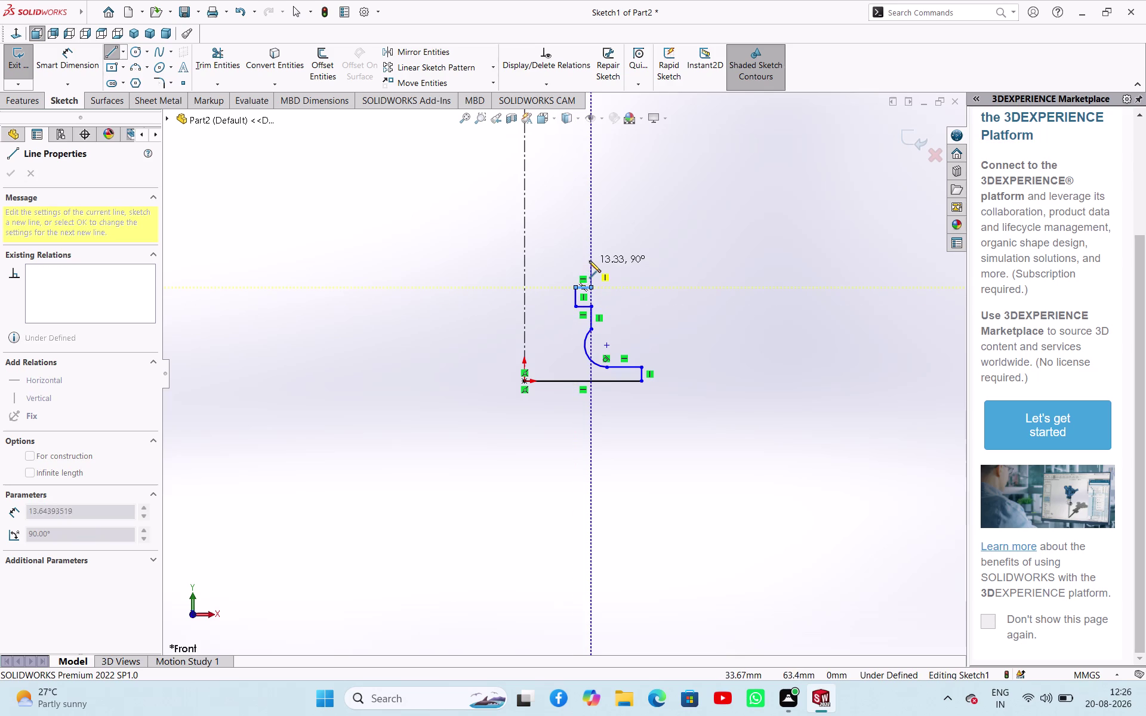
click(589, 260)
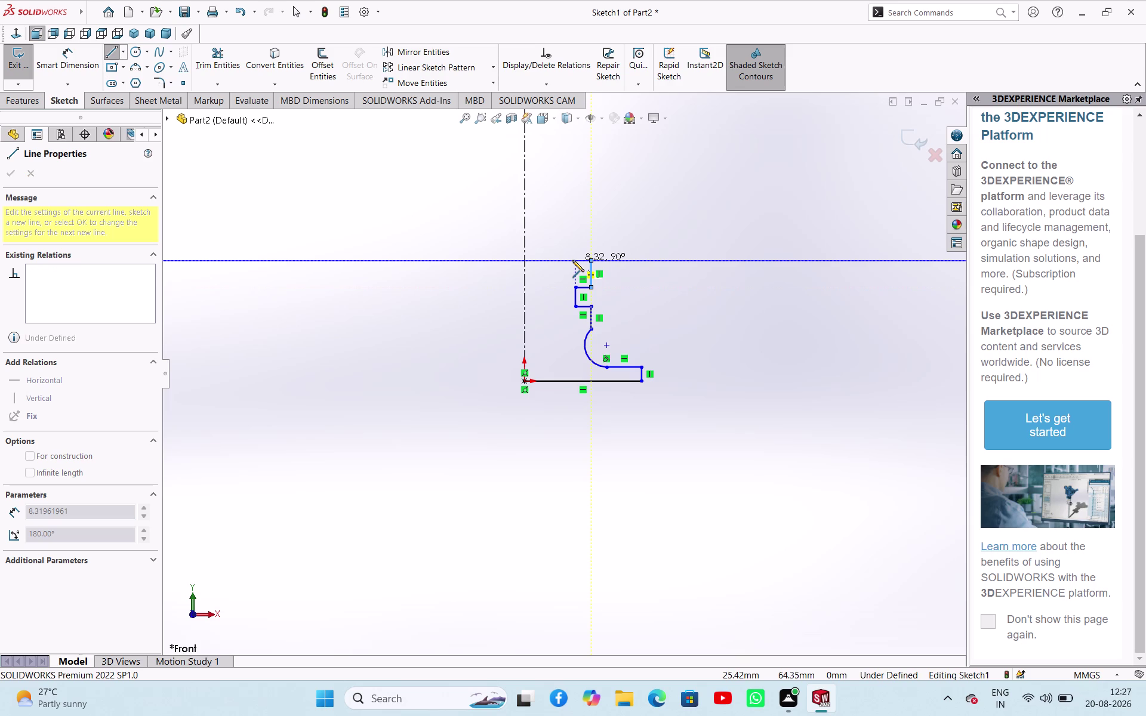
click(572, 260)
Continue the stepped outline upward and close the top edge at the centerline.
click(575, 238)
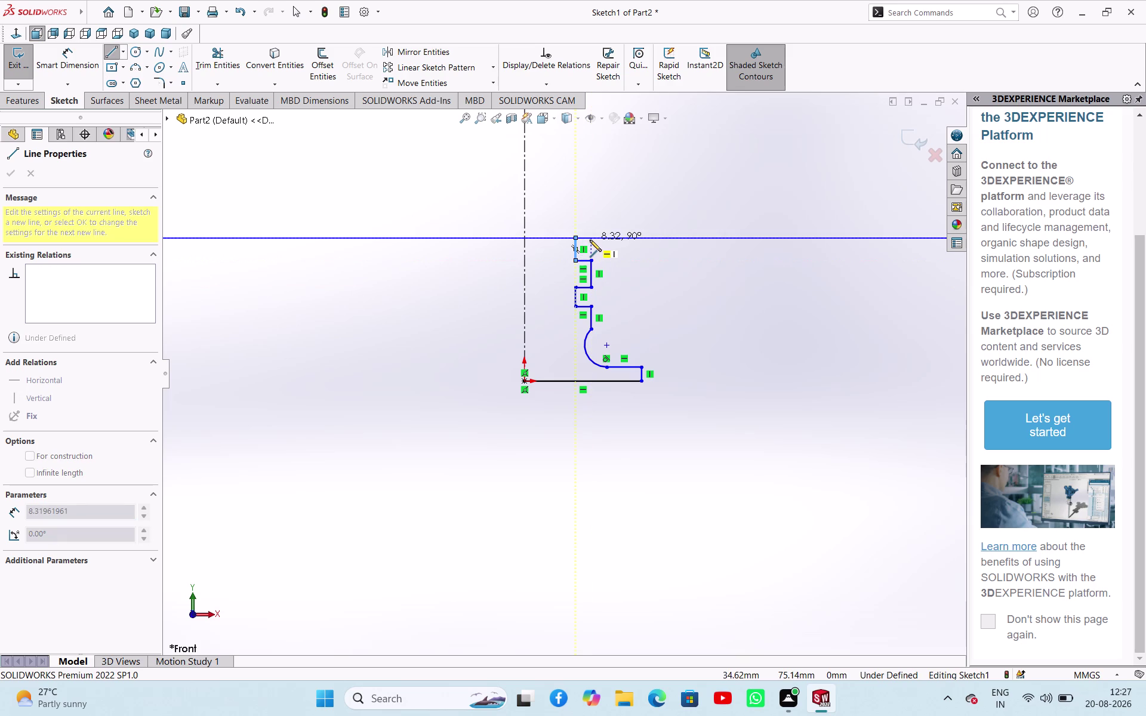
click(590, 240)
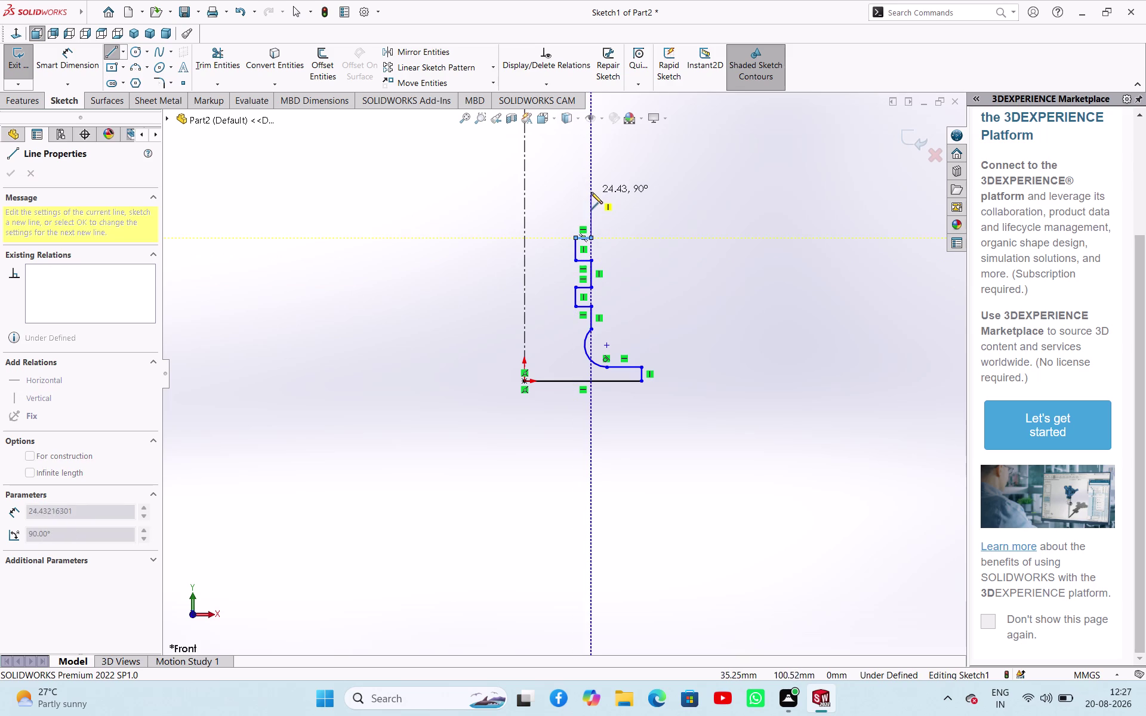
click(591, 193)
click(523, 190)
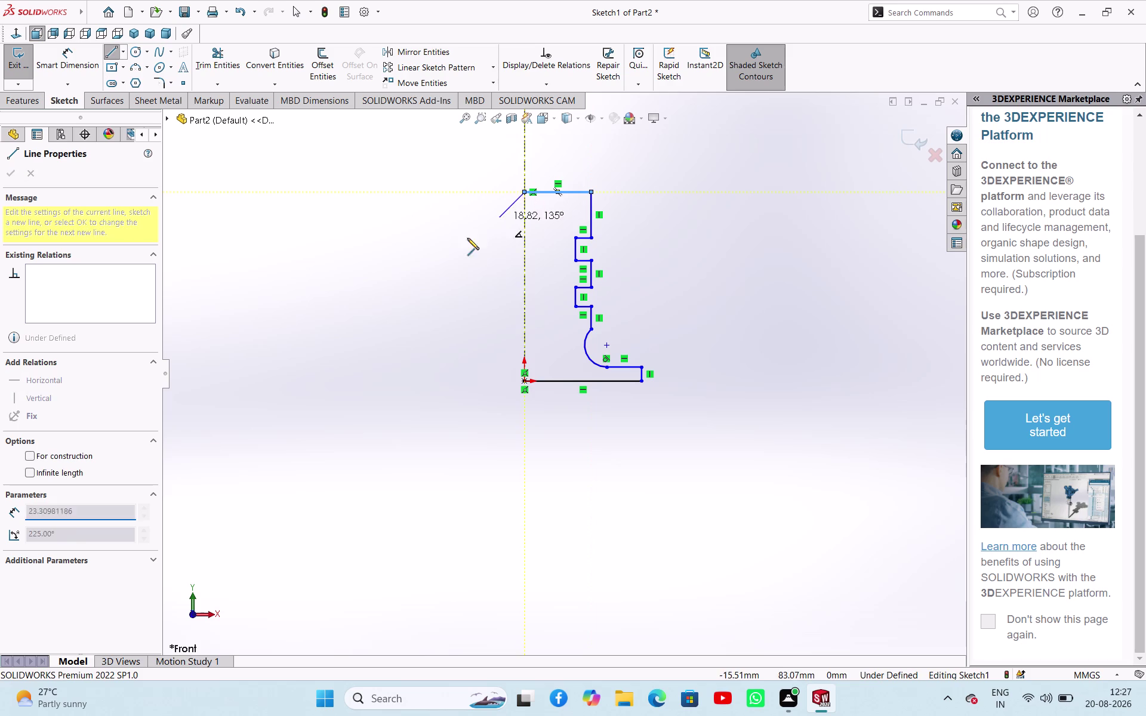
right_click(420, 249)
click(431, 262)
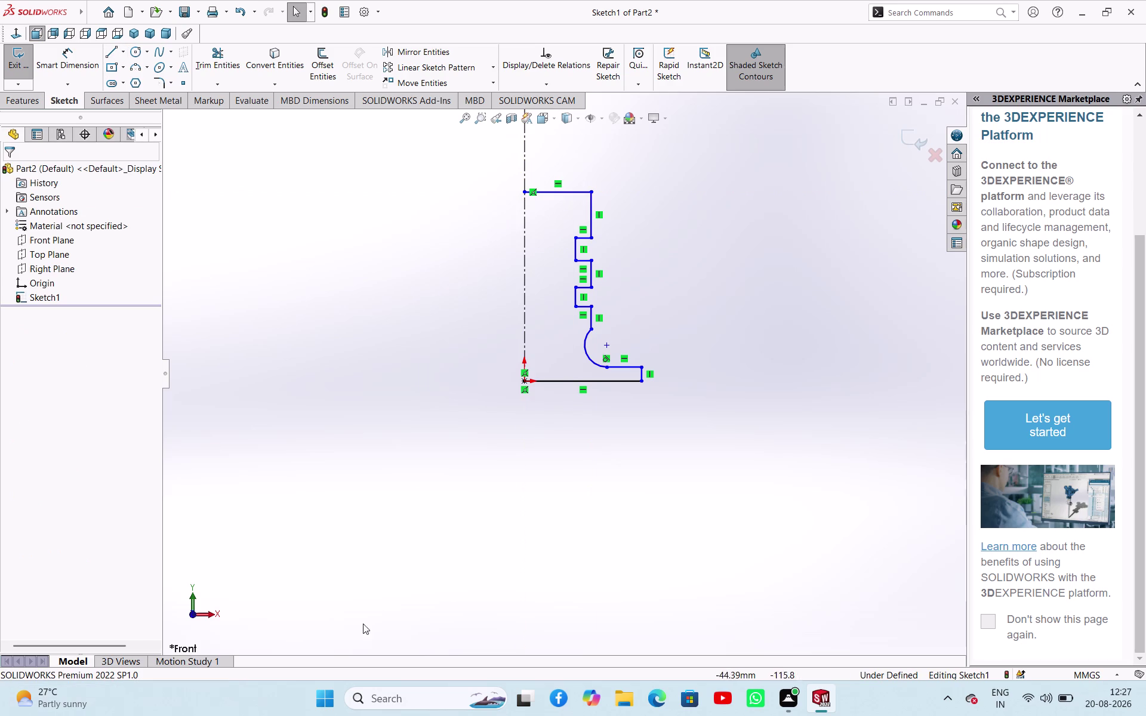
Make the arc tangent to the vertical line above it.
click(584, 336)
click(591, 318)
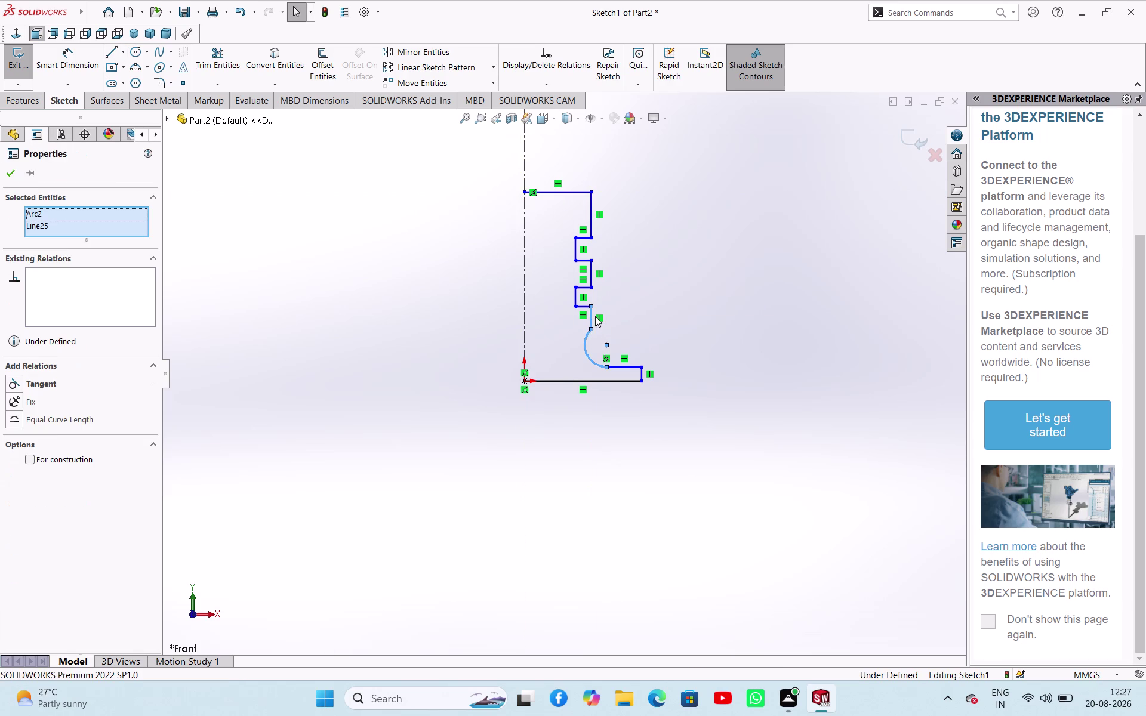
click(628, 265)
click(701, 342)
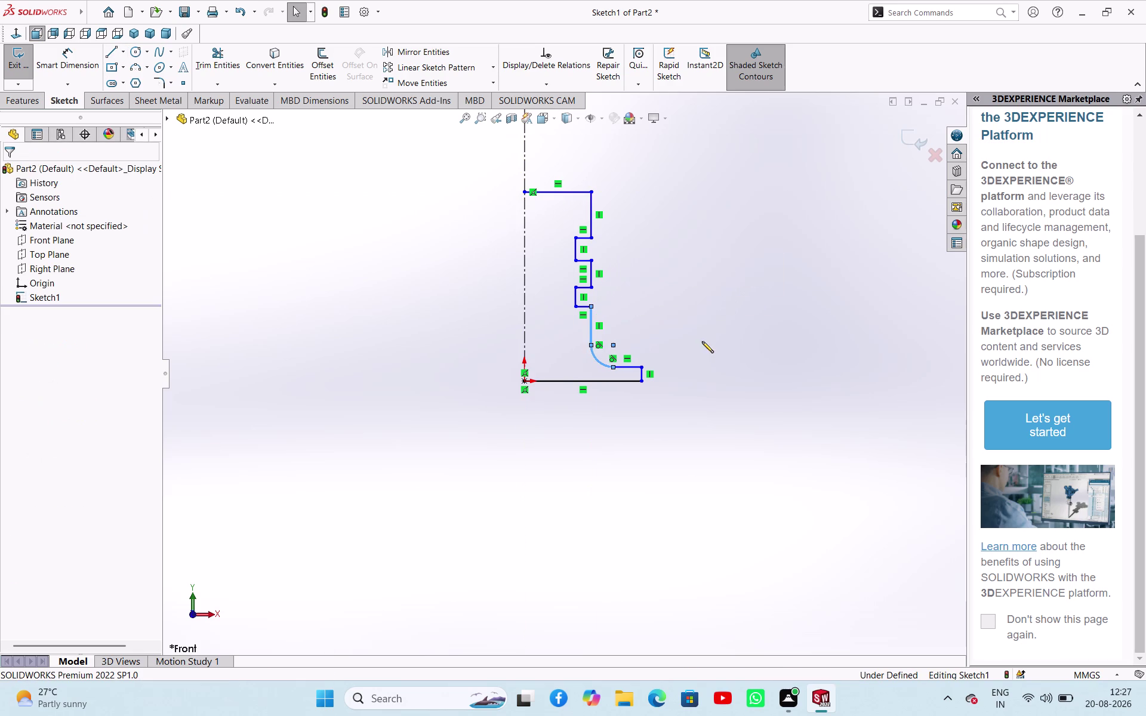
scroll(up, 3)
scroll(down, 3)
scroll(up, 3)
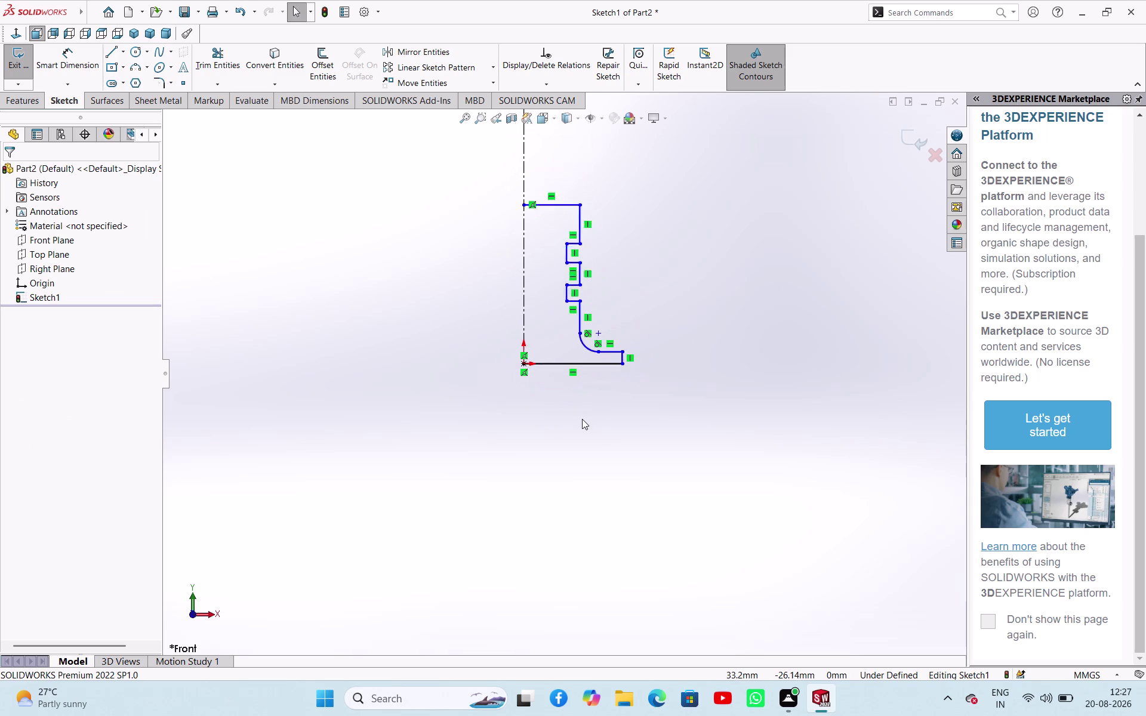
scroll(up, 3)
scroll(down, 3)
scroll(up, 3)
right_drag(446, 467, 438, 390)
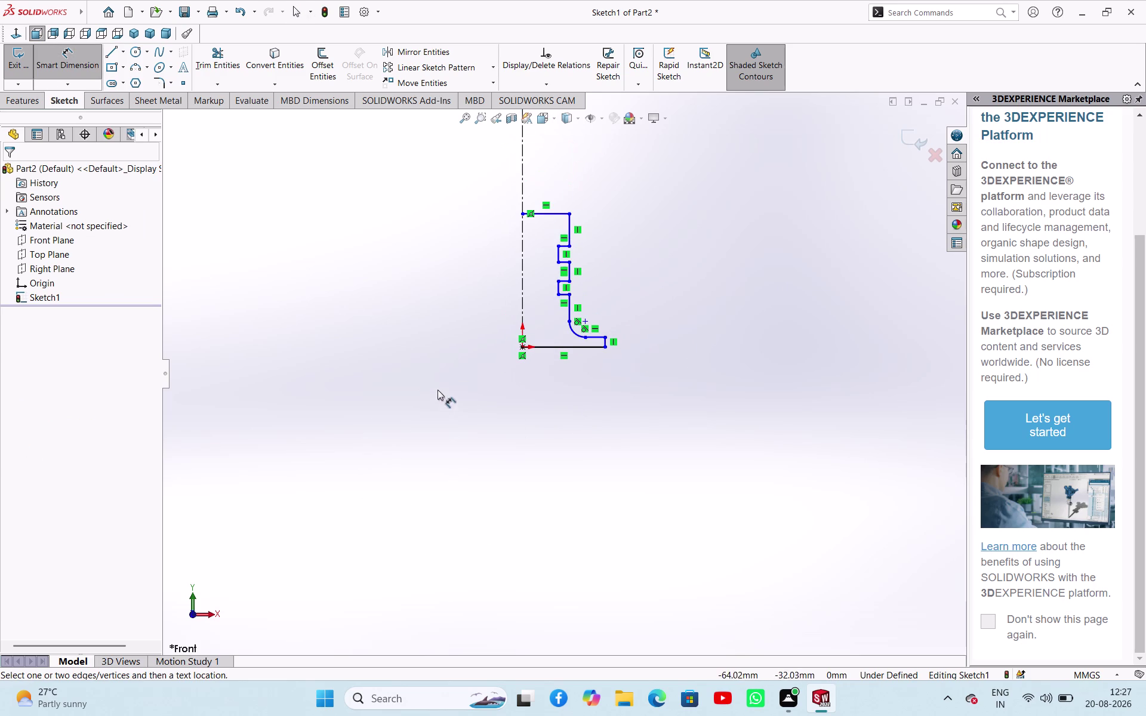
Dimension the profile's base line to 70 mm.
right_drag(437, 390, 448, 390)
click(582, 347)
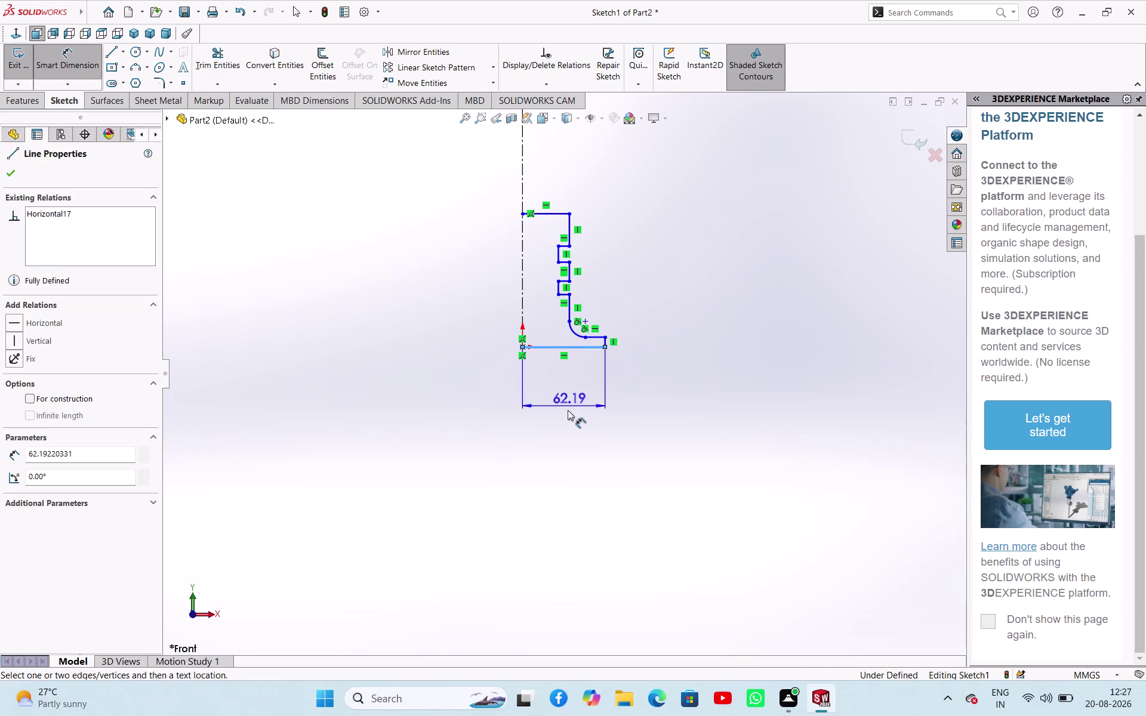
click(567, 426)
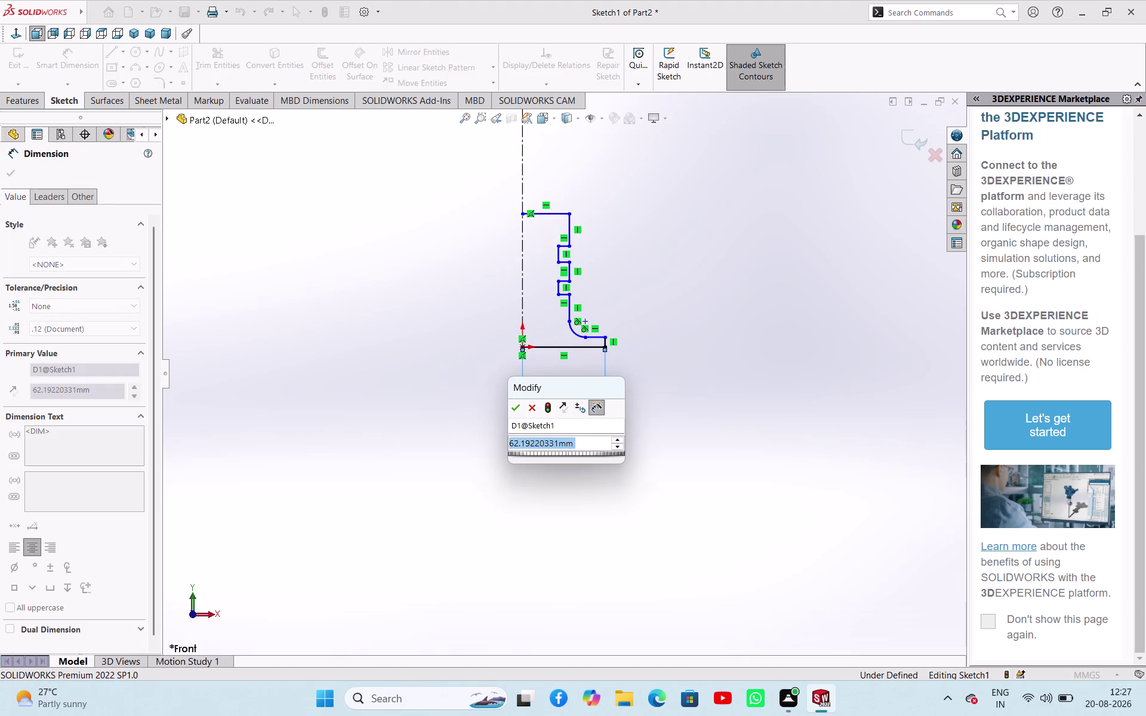
key(7)
key(0)
key(Return)
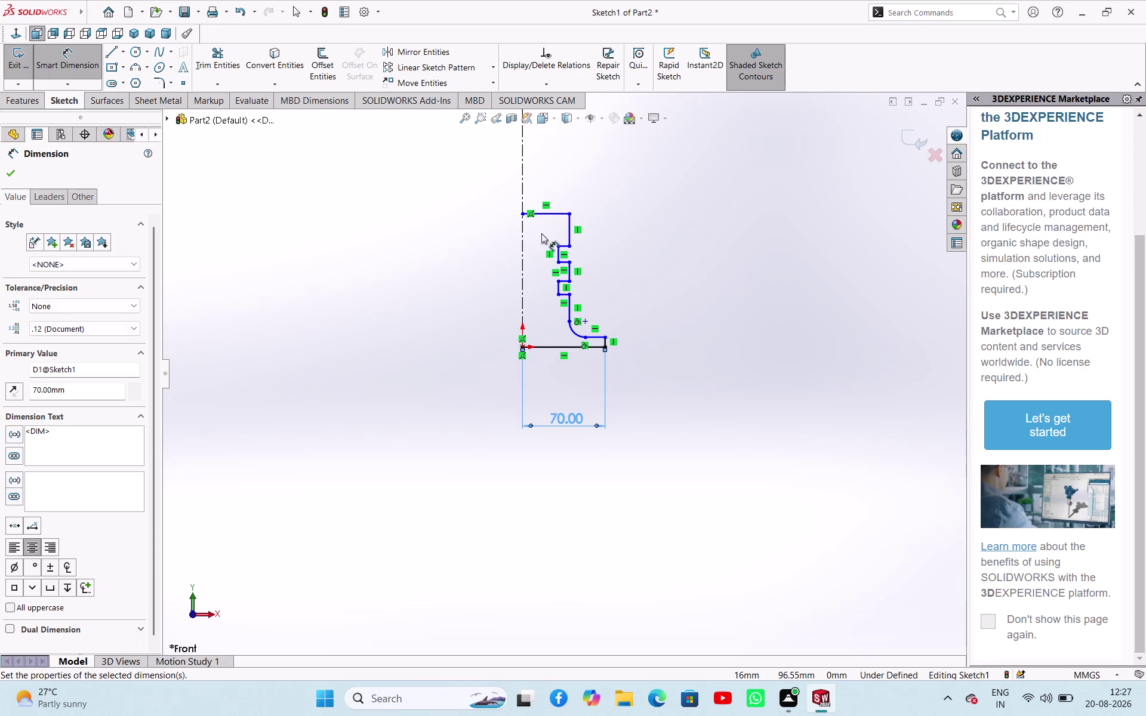
scroll(down, 3)
scroll(up, 3)
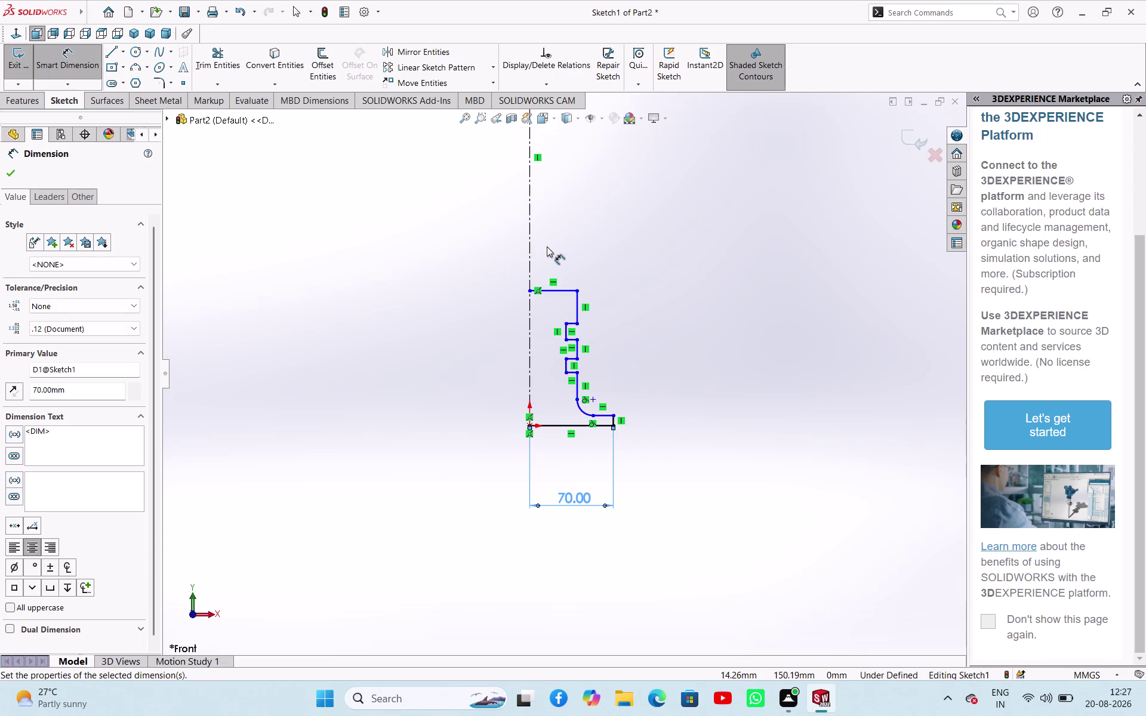
Dimension the top edge to 45 mm and the first step's vertical edge to 15 mm.
click(566, 290)
click(596, 266)
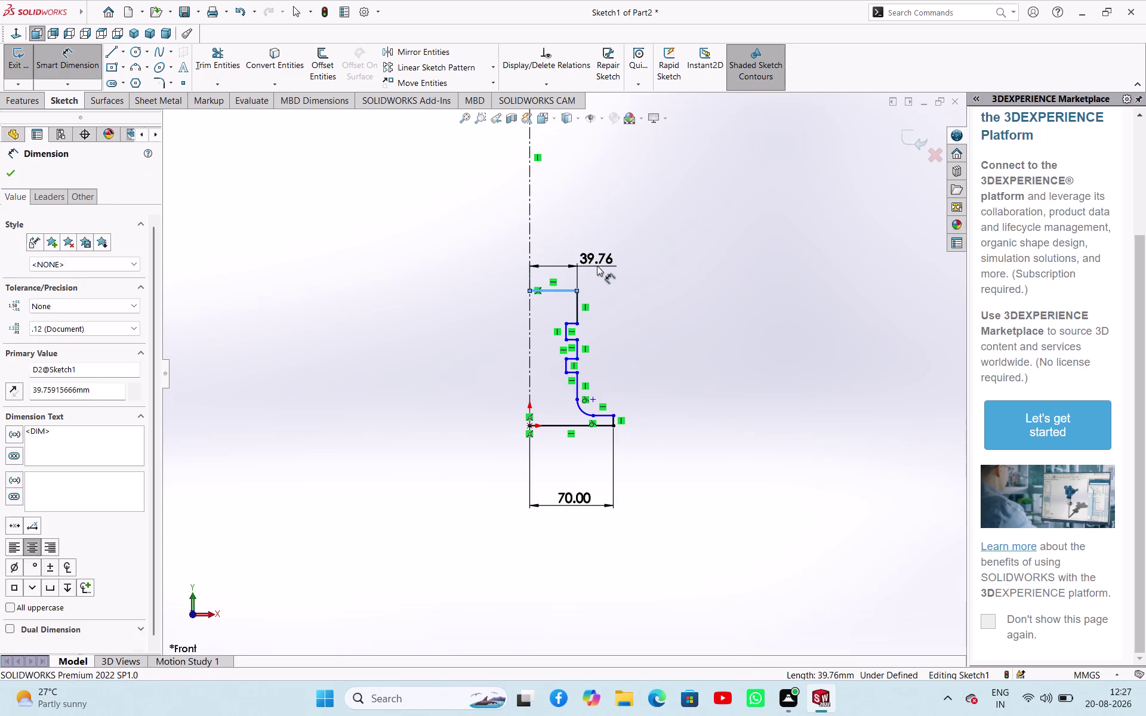
text(45)
key(Return)
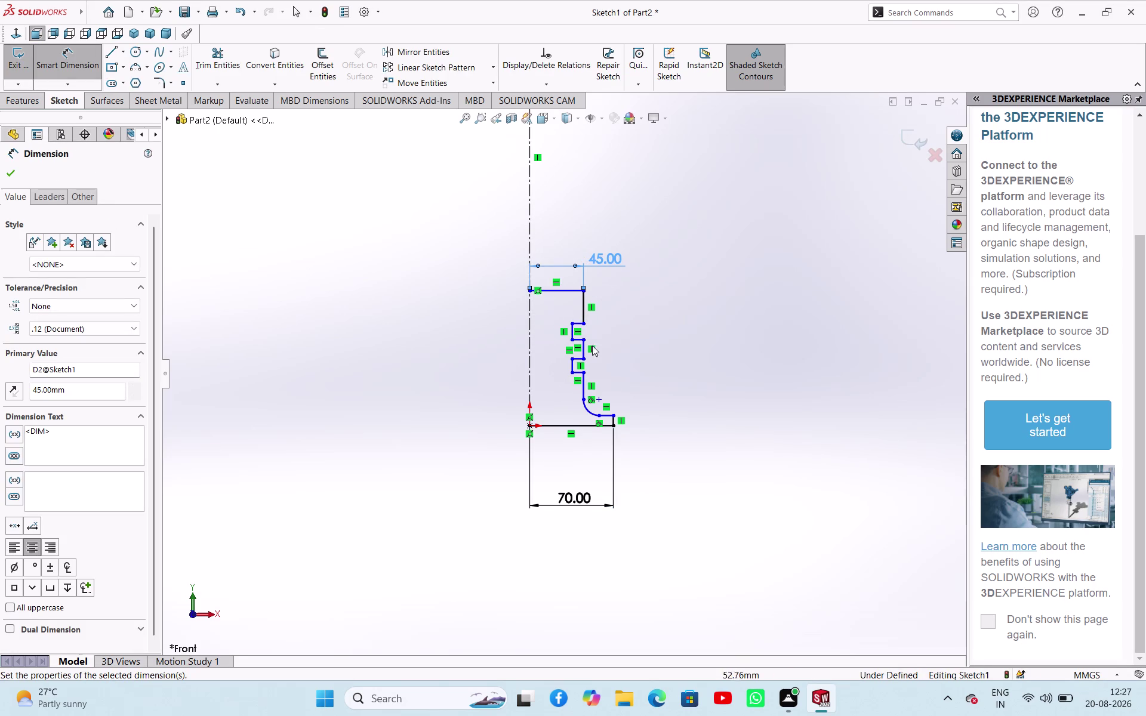
click(585, 312)
click(624, 302)
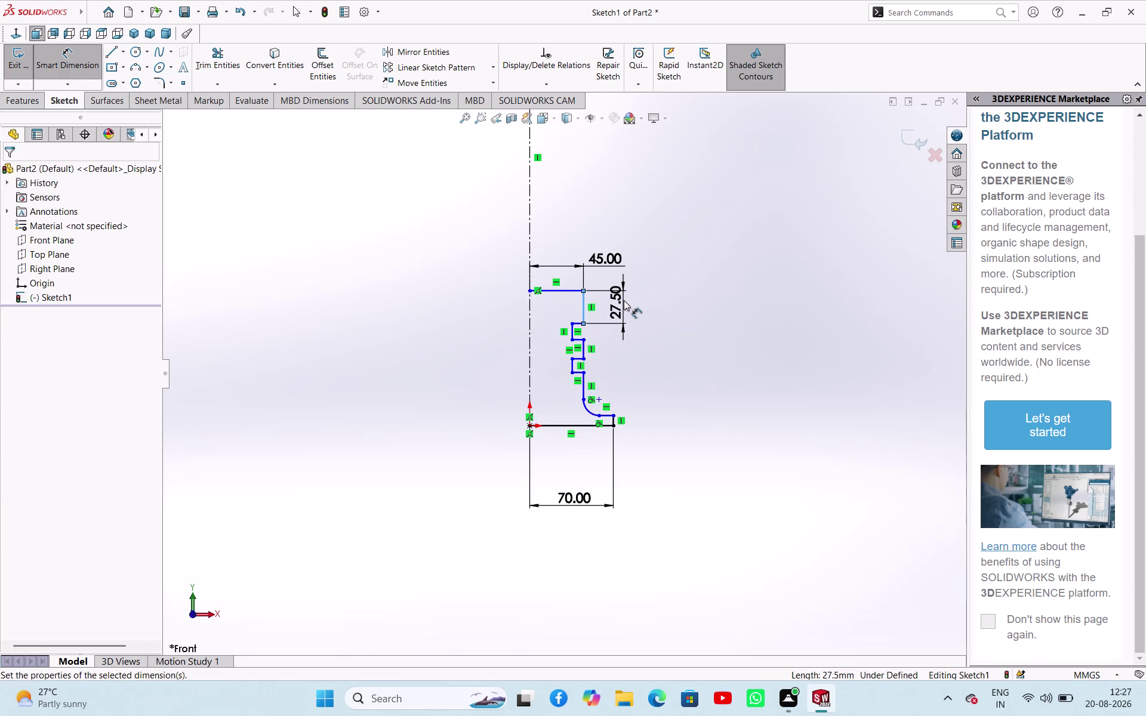
text(15)
key(Return)
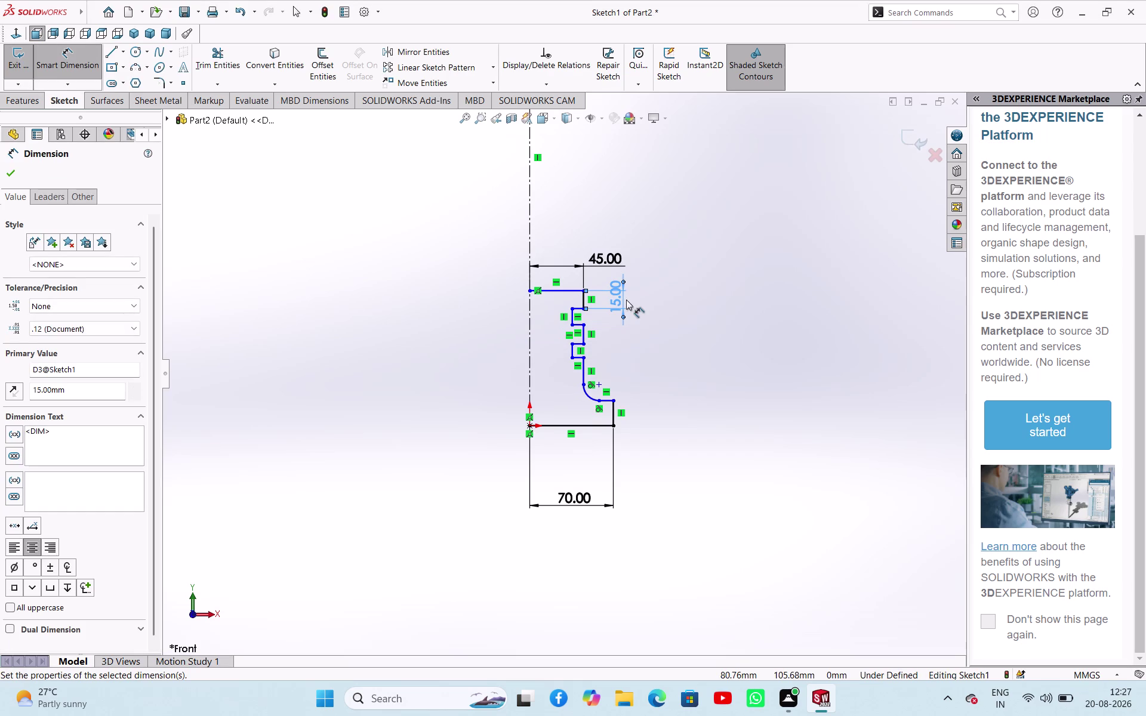
scroll(down, 3)
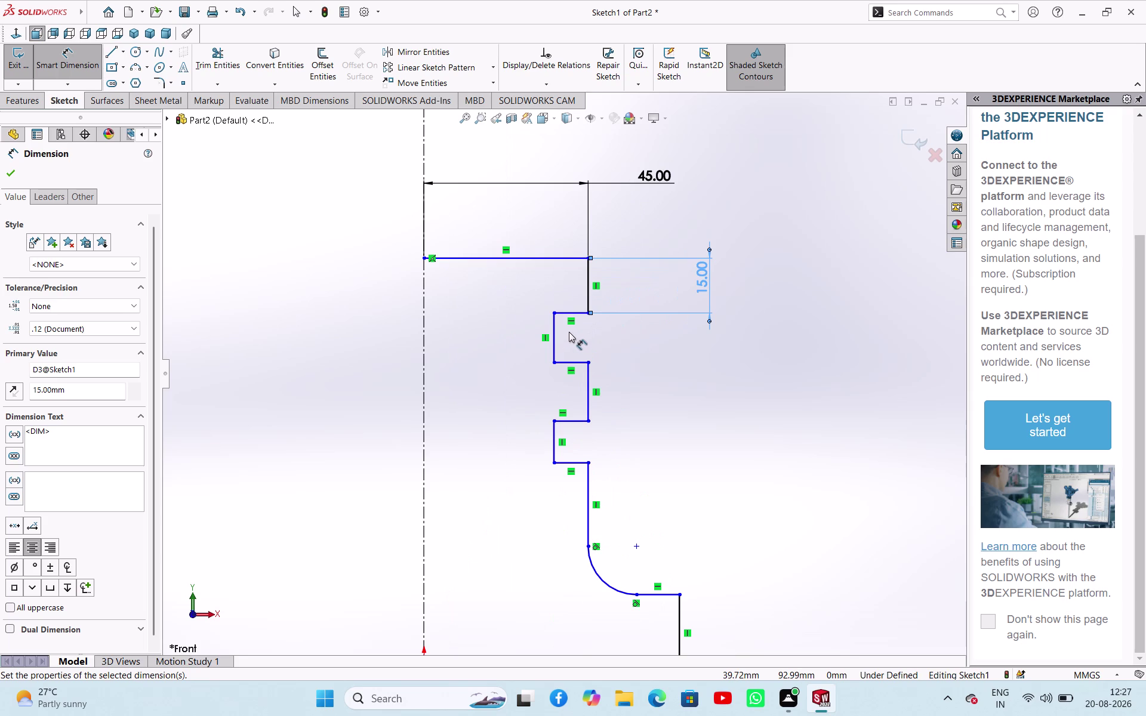
Dimension the upper and lower inner step edges 37.5 mm from the centerline.
click(556, 336)
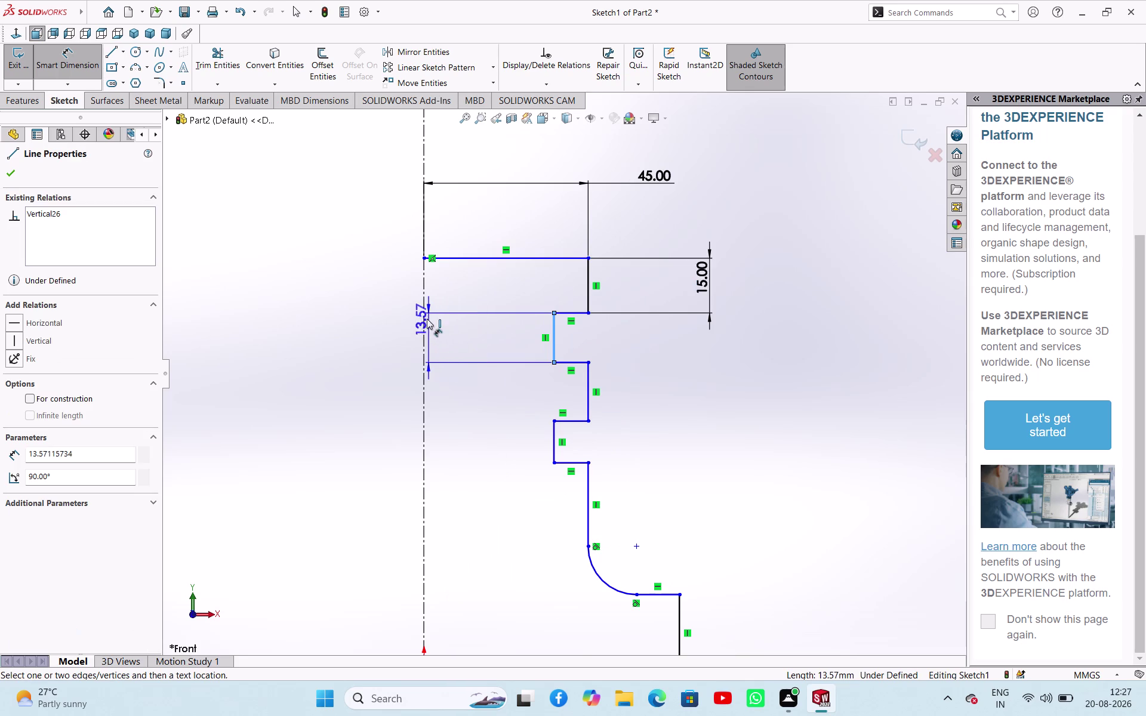
click(424, 318)
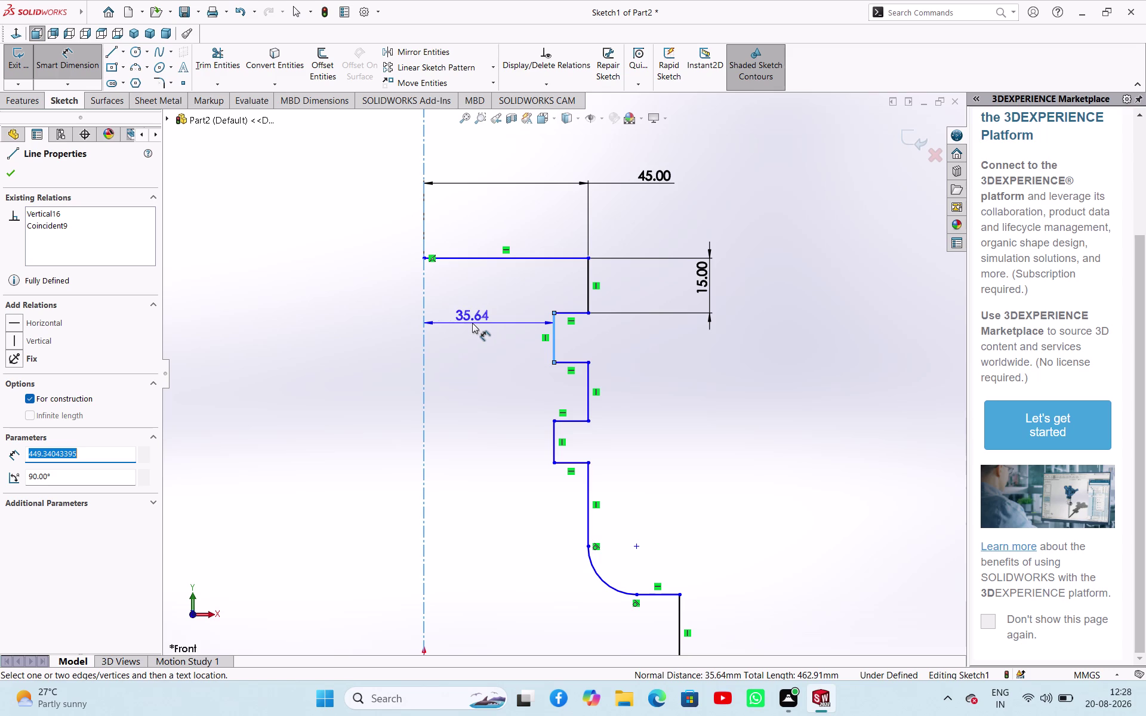
click(472, 323)
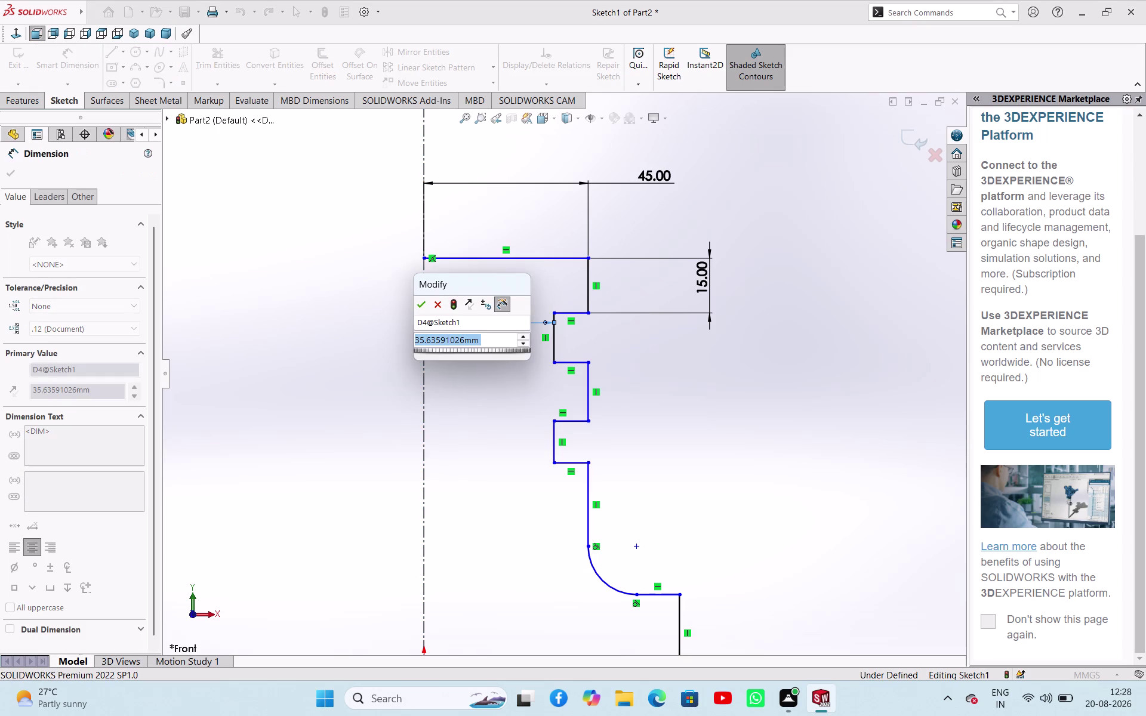
text(37.)
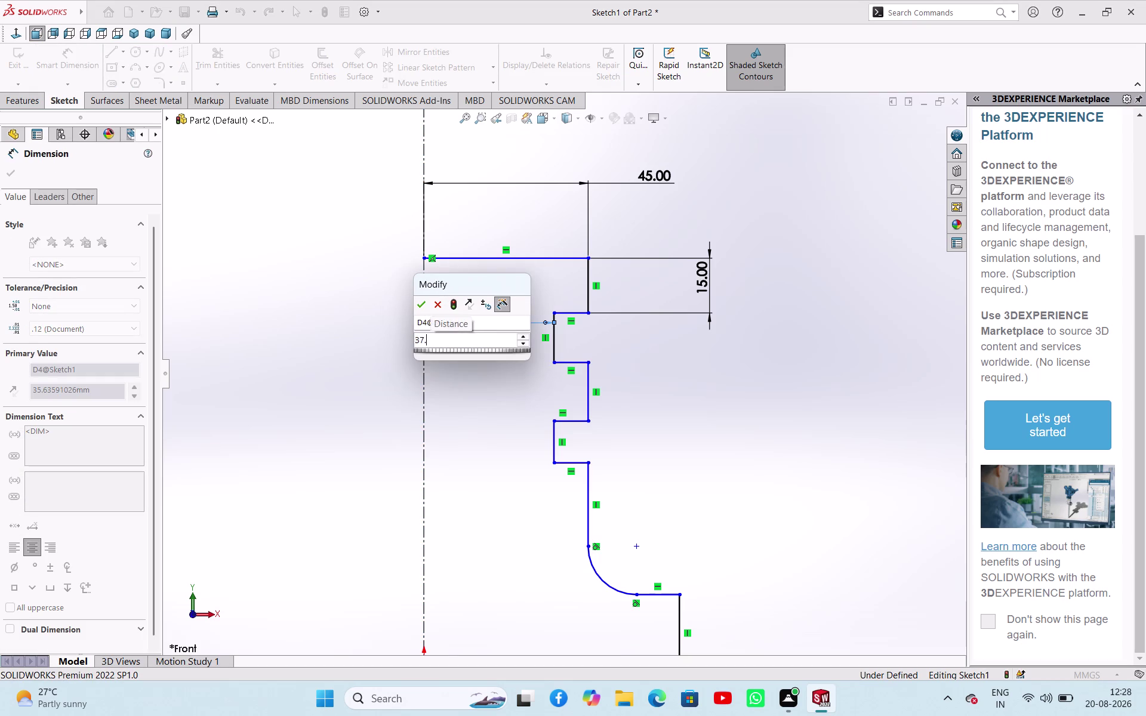
text(5)
key(Return)
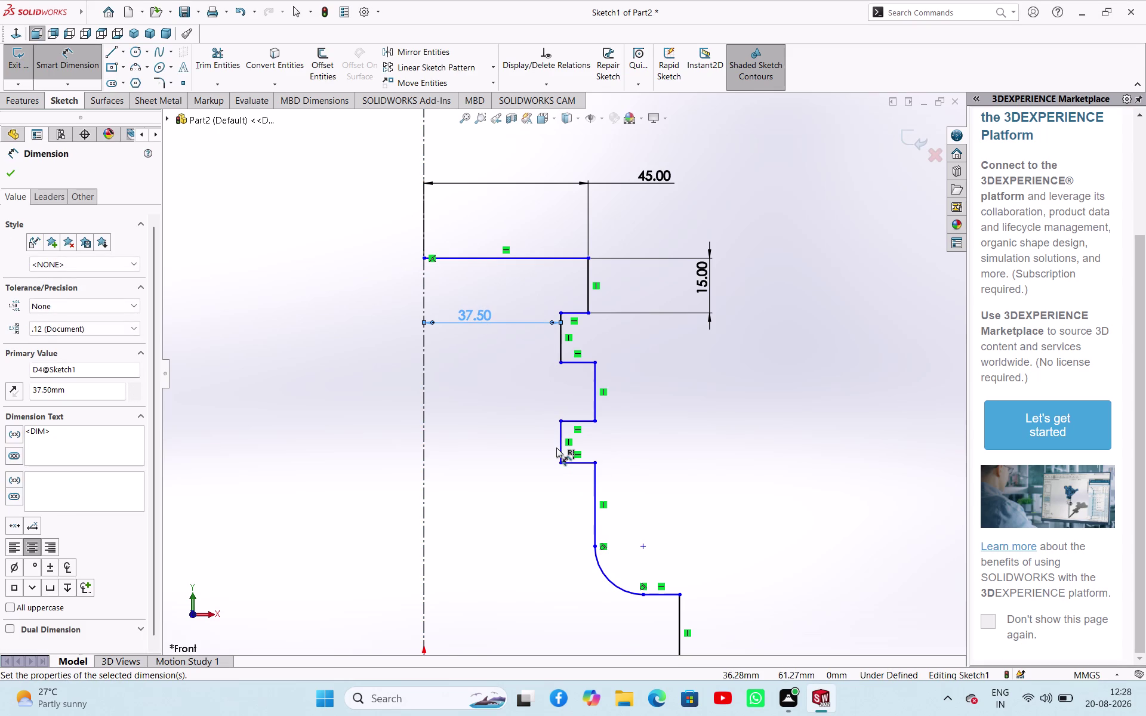
click(560, 449)
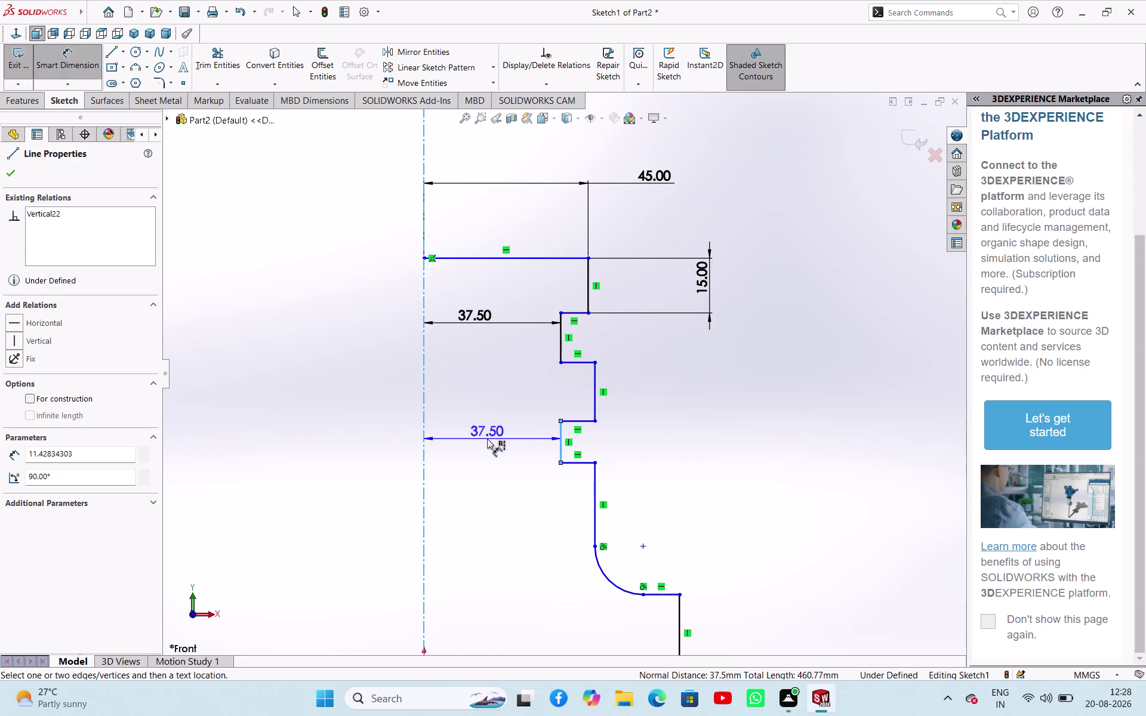
click(487, 438)
click(432, 419)
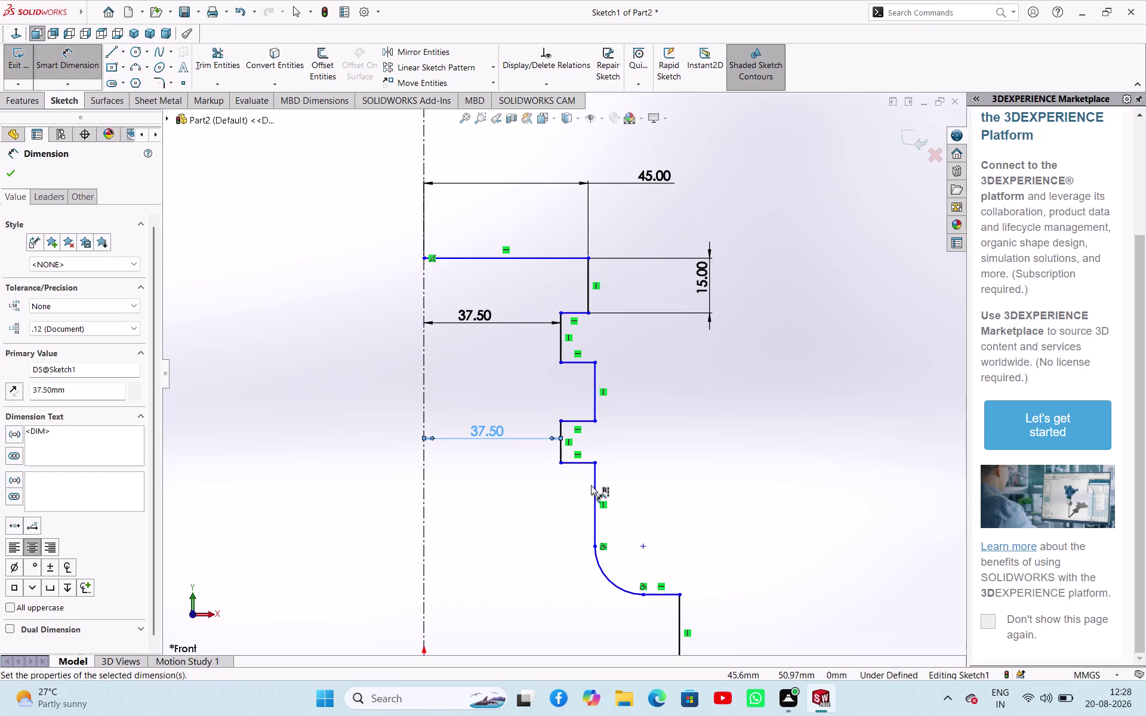
Set both the lower and upper inner step heights to 10 mm.
click(560, 447)
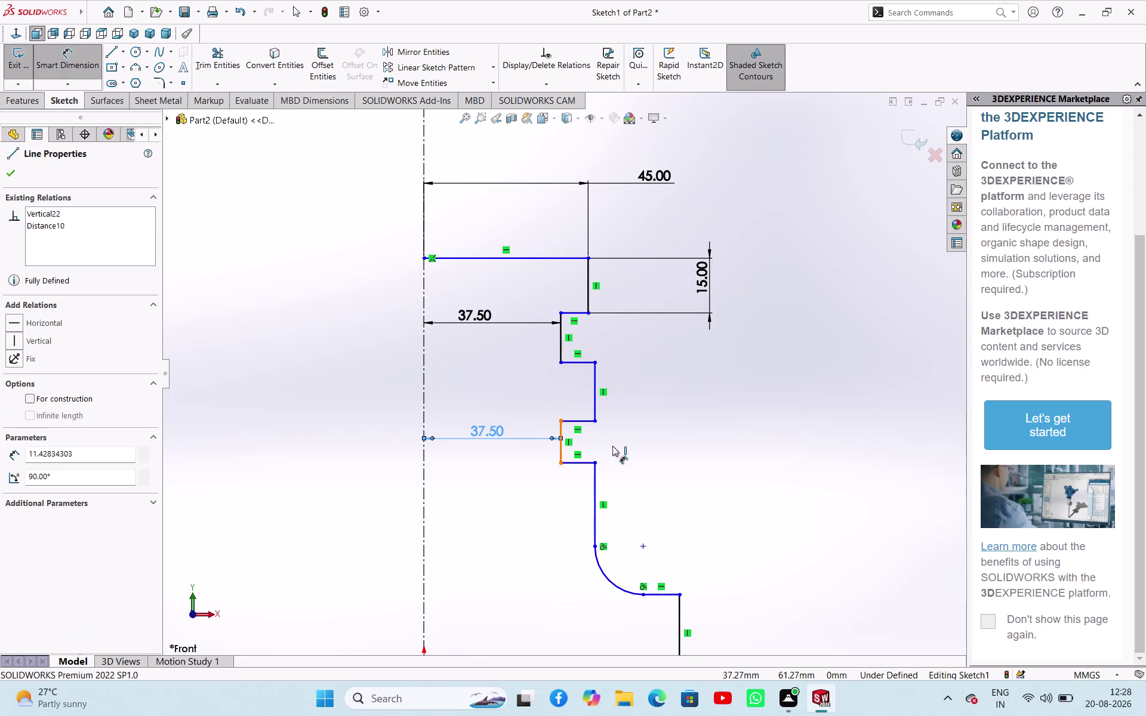
key(Escape)
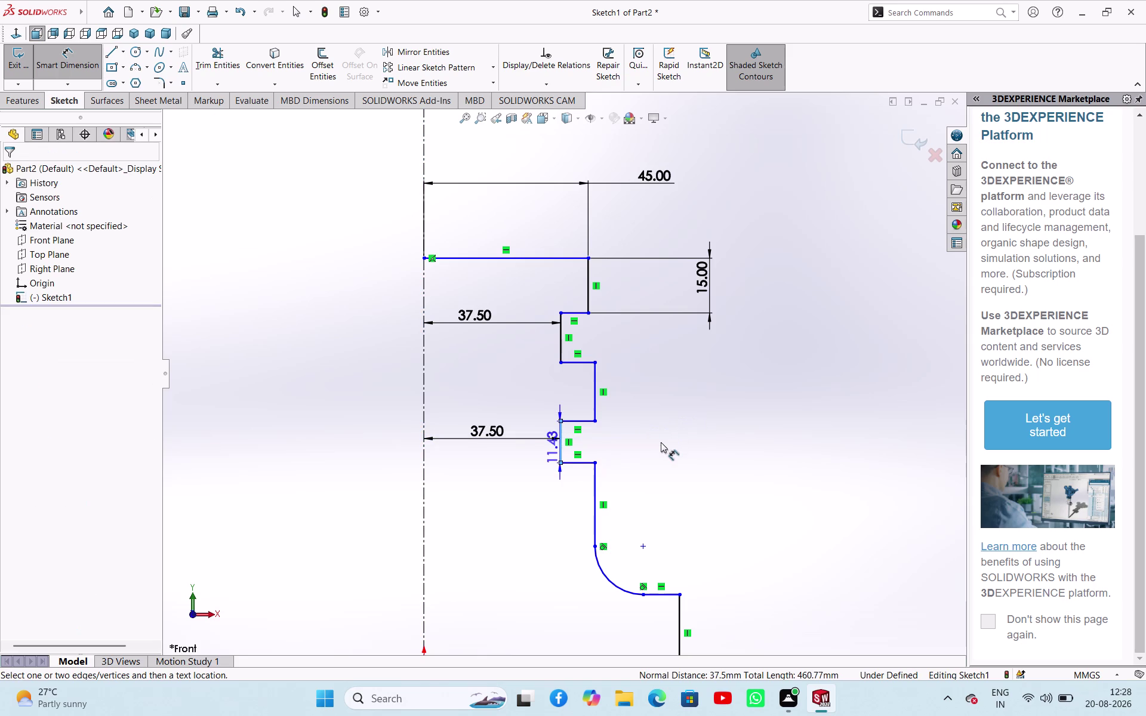
click(701, 437)
text(10)
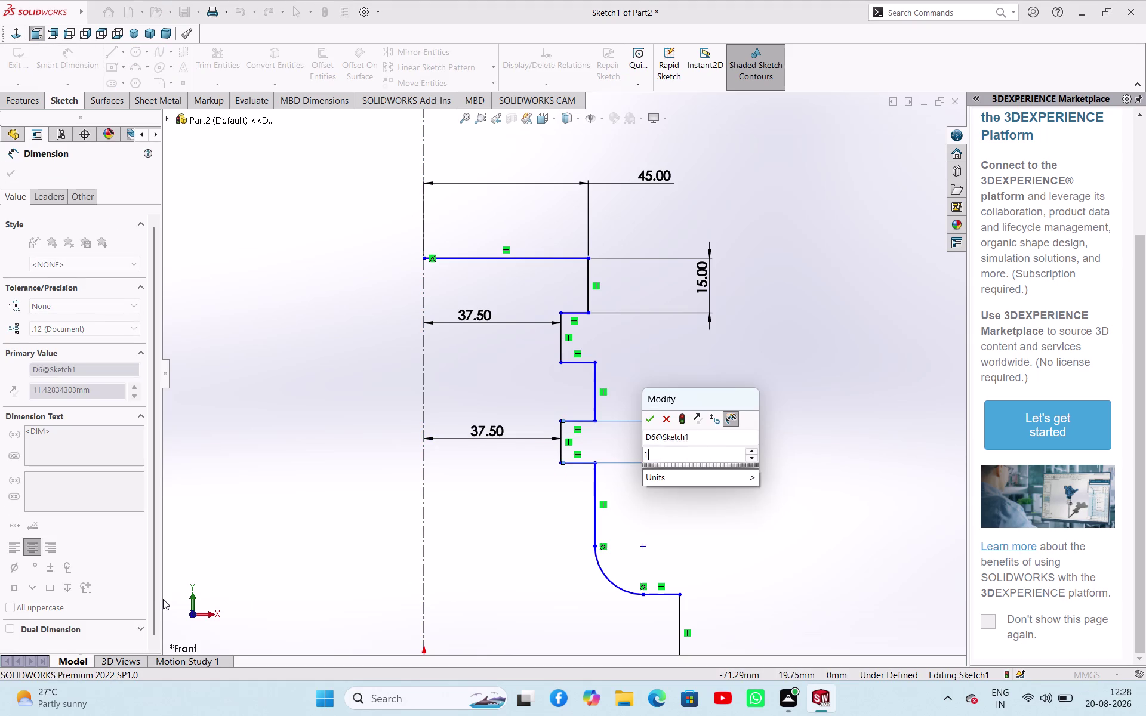
key(Return)
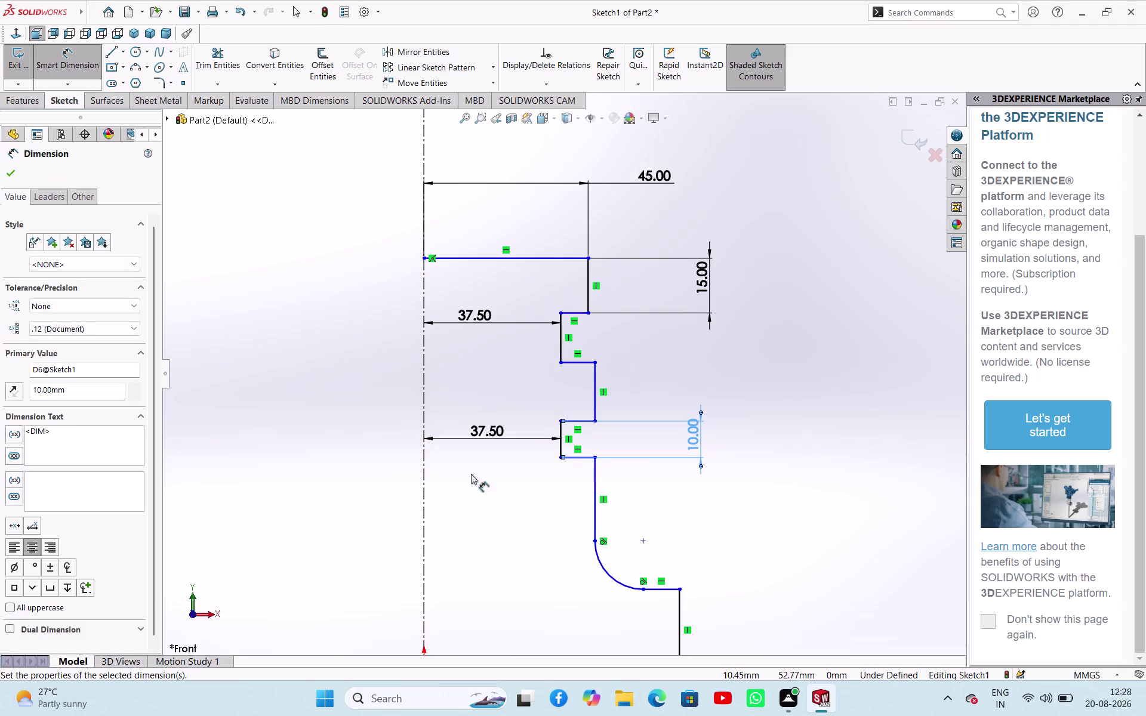
click(561, 339)
click(656, 342)
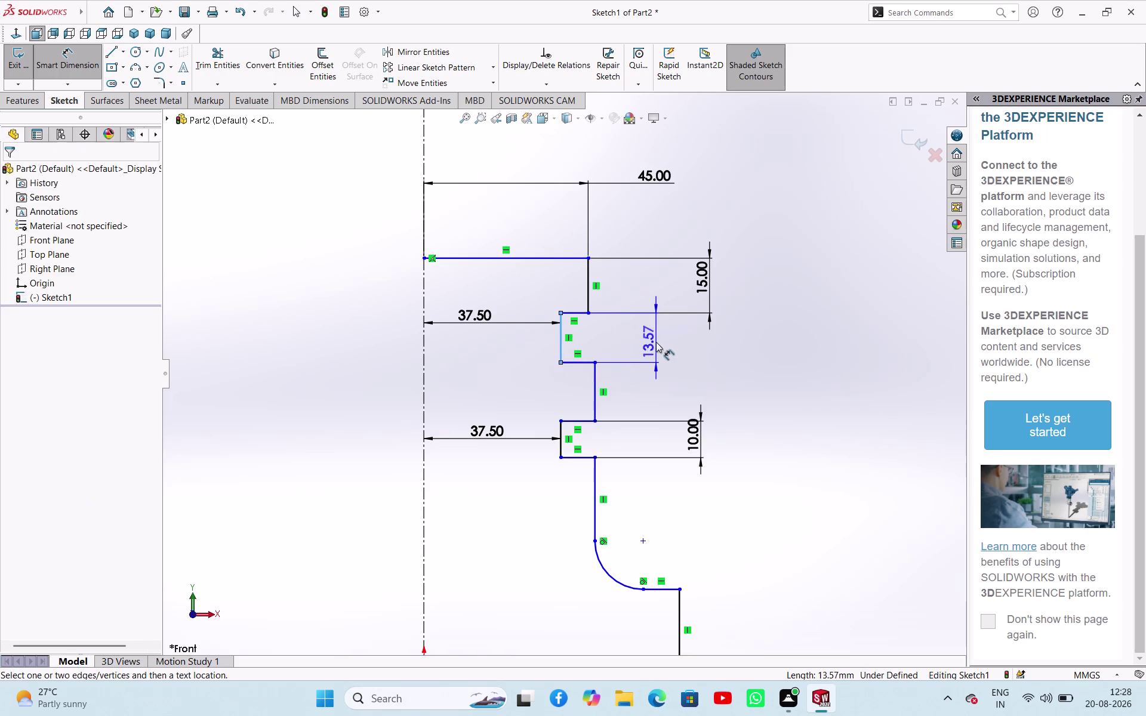
text(10)
key(Return)
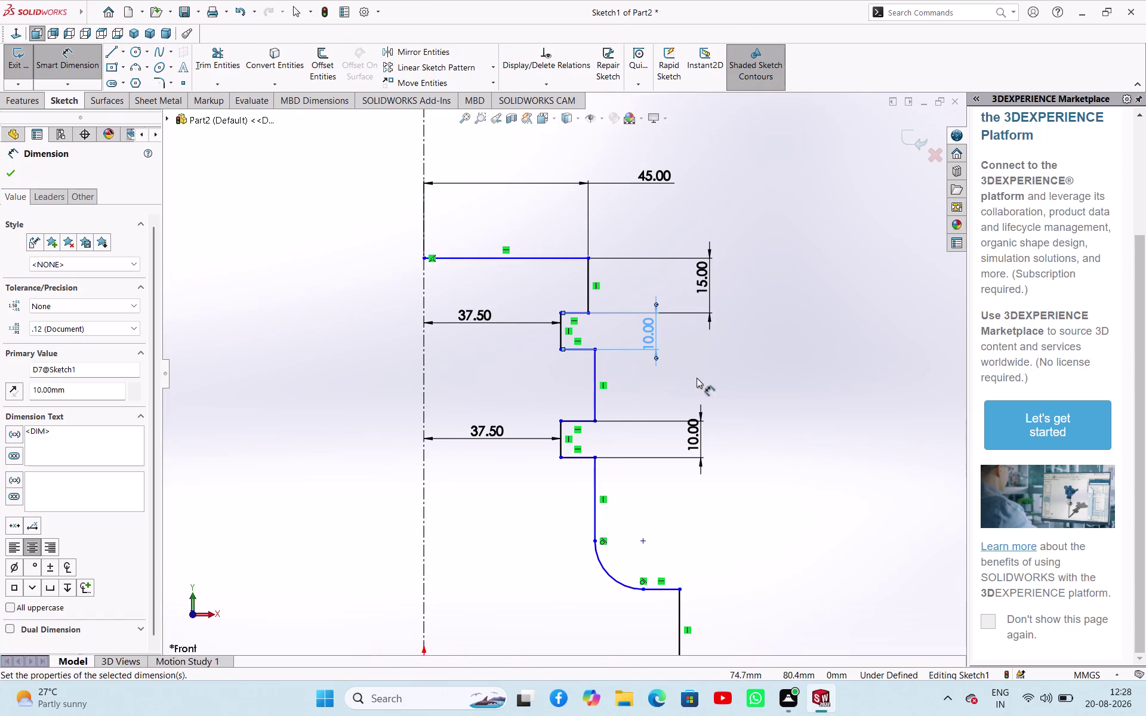
Set the vertical gap between the two steps to 15 mm.
click(595, 394)
click(686, 374)
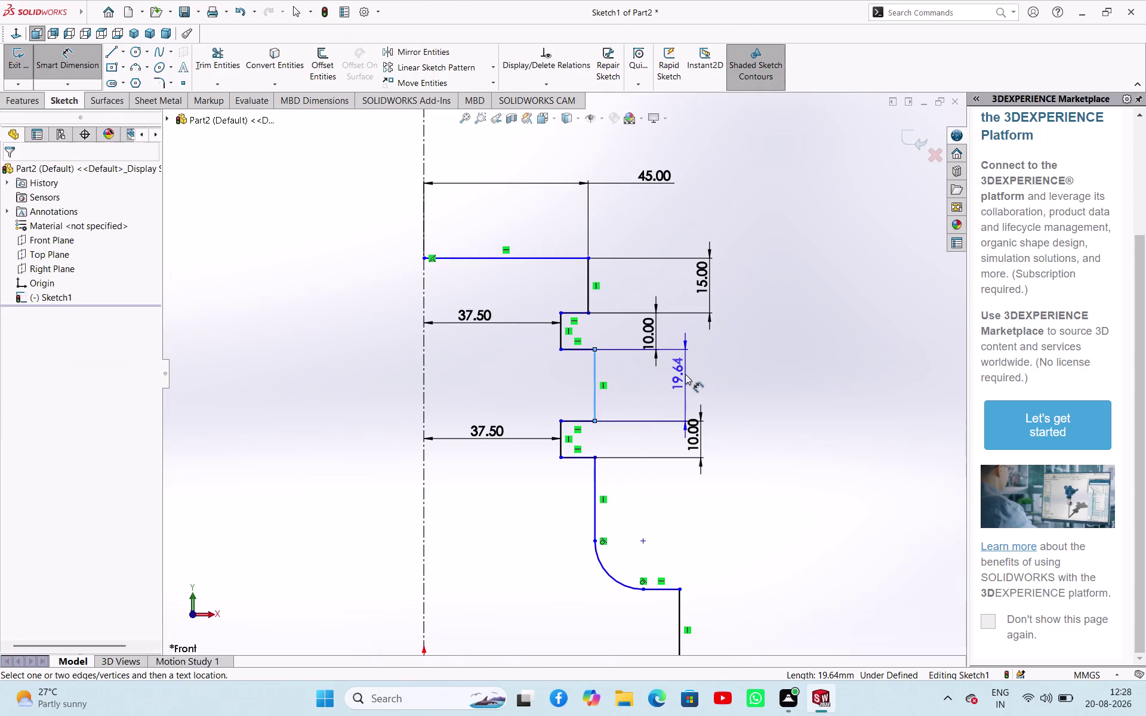
text(15)
key(Return)
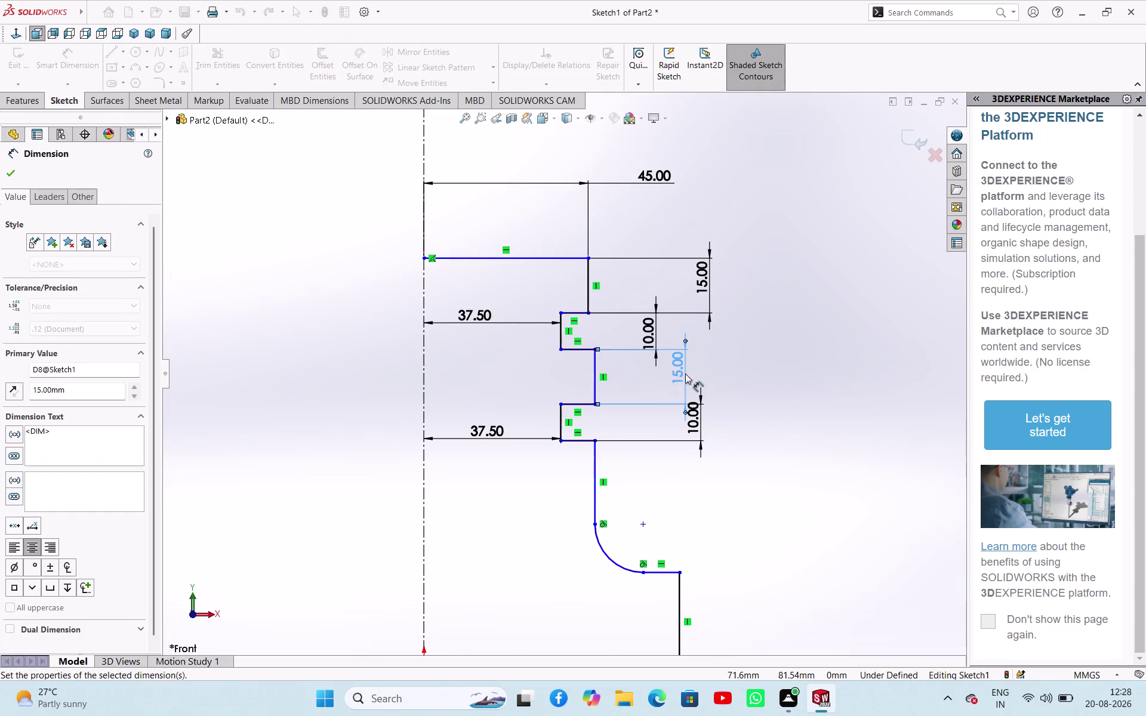
scroll(up, 3)
scroll(up, 3)
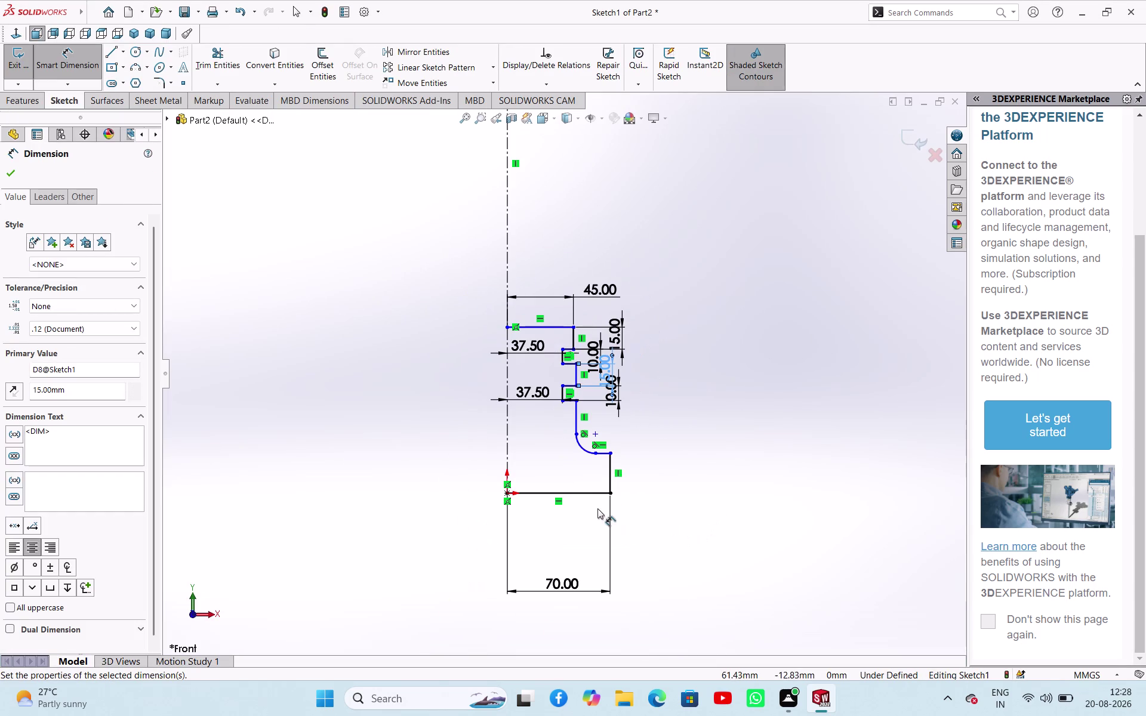
Add a 77.5 mm dimension between the profile's top and bottom edges.
click(594, 496)
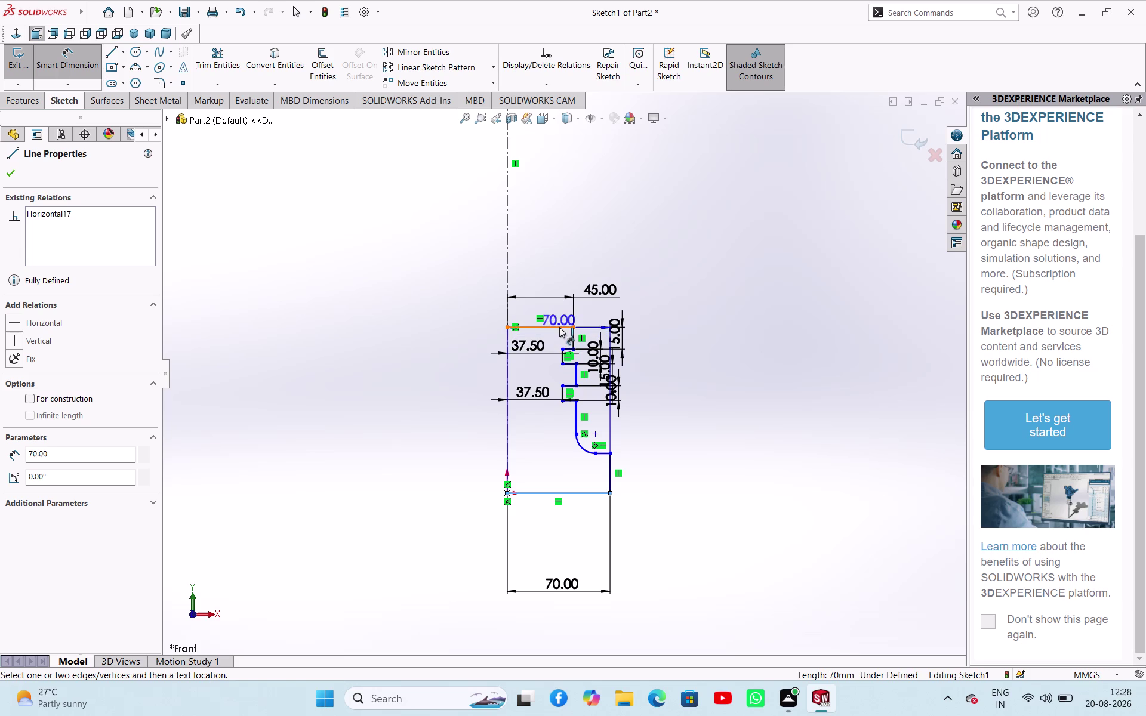
click(559, 327)
click(757, 443)
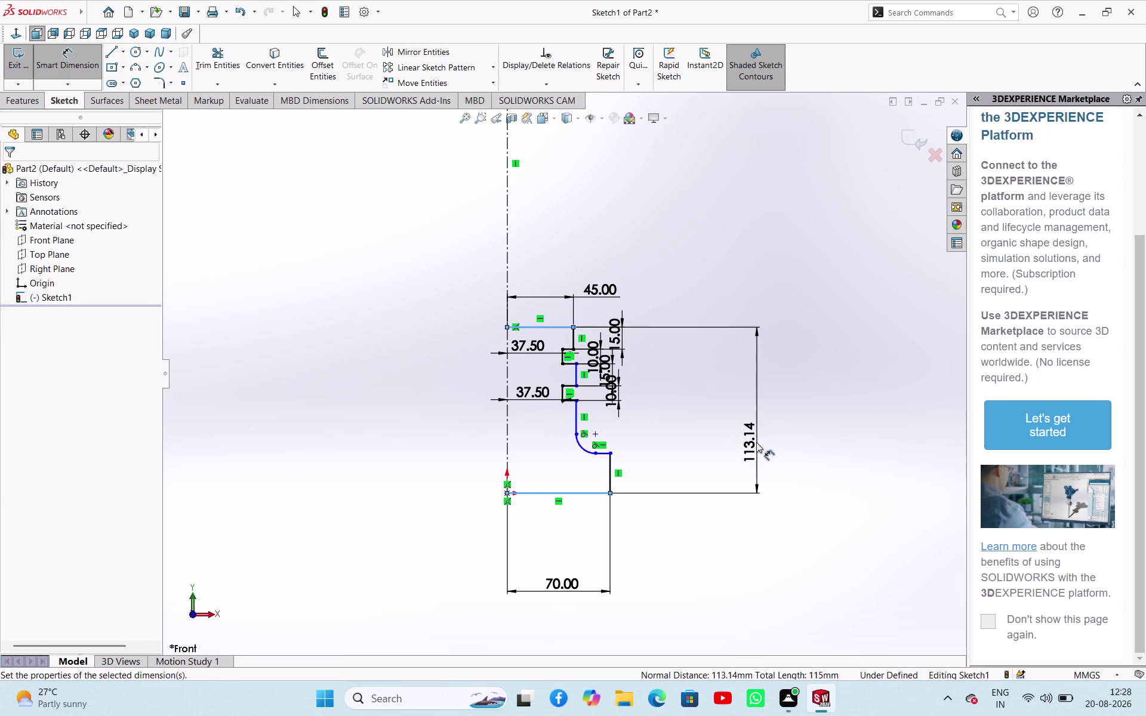
key(7)
text(7.5)
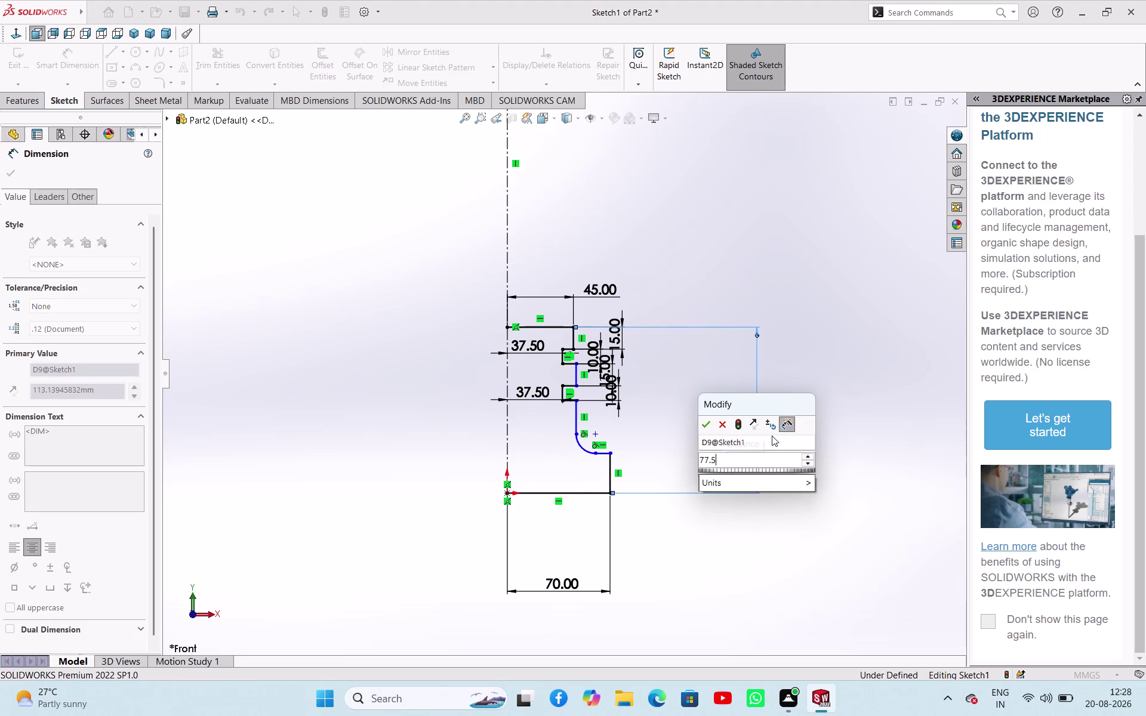
key(Return)
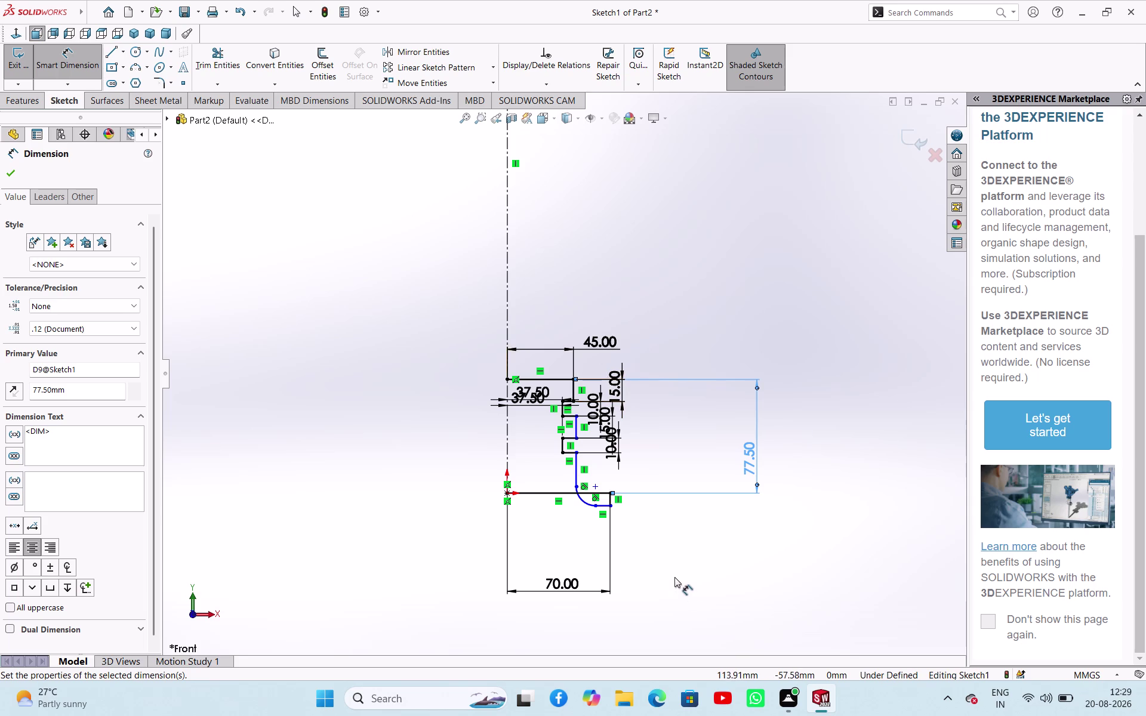
scroll(down, 3)
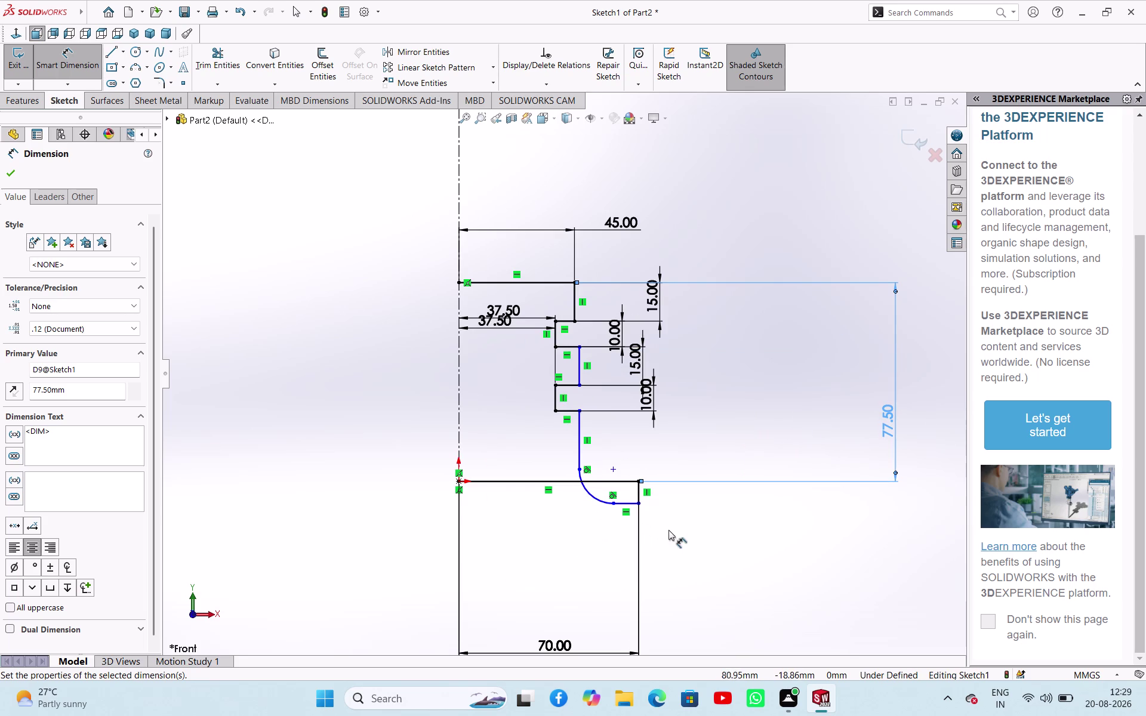
Drag the lines at the profile's rounded base corner and zoom in on it.
right_click(669, 530)
click(686, 573)
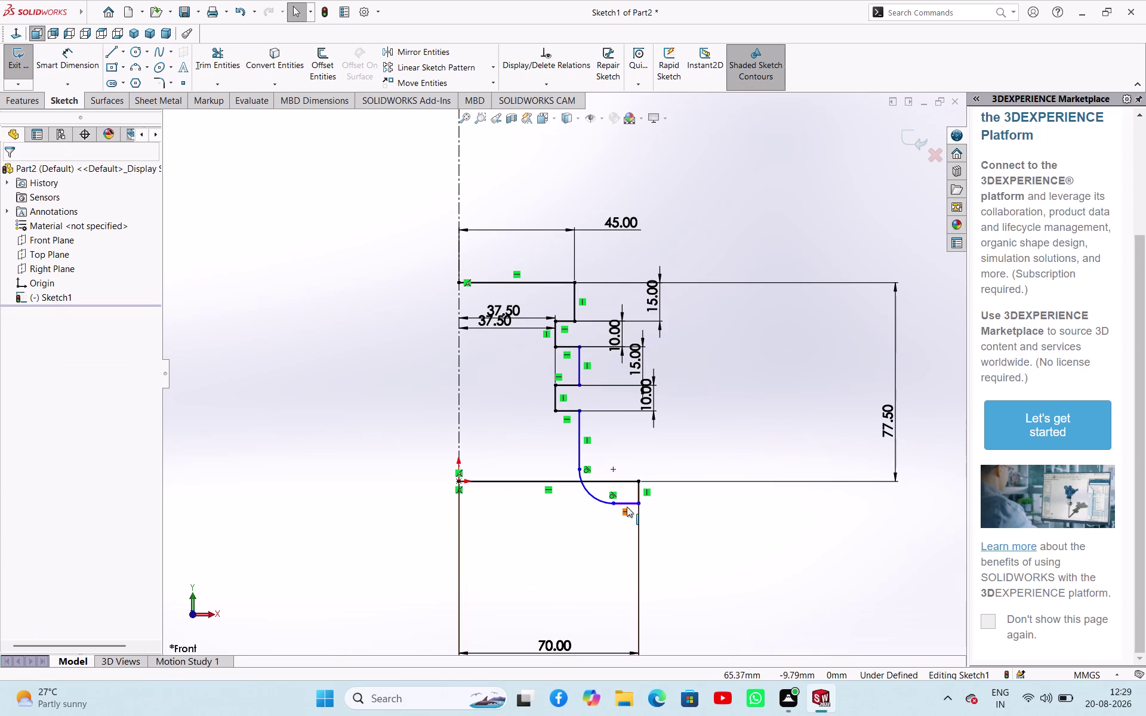
drag(627, 507, 631, 483)
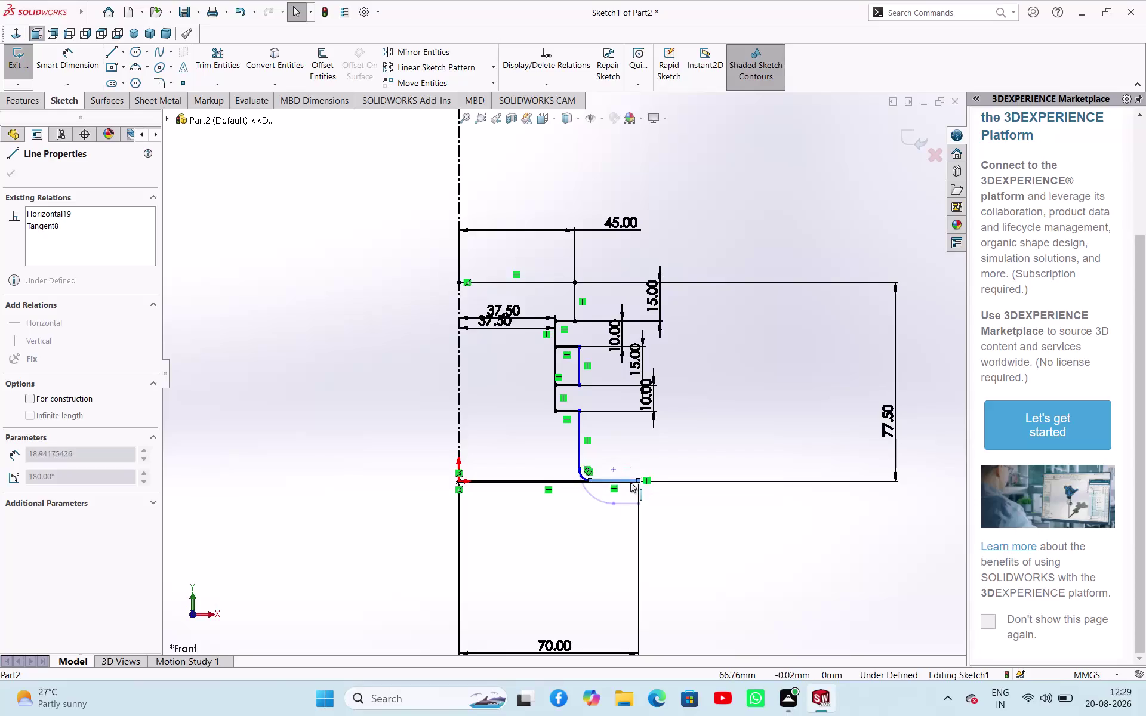
drag(630, 482, 629, 470)
scroll(down, 3)
scroll(up, 3)
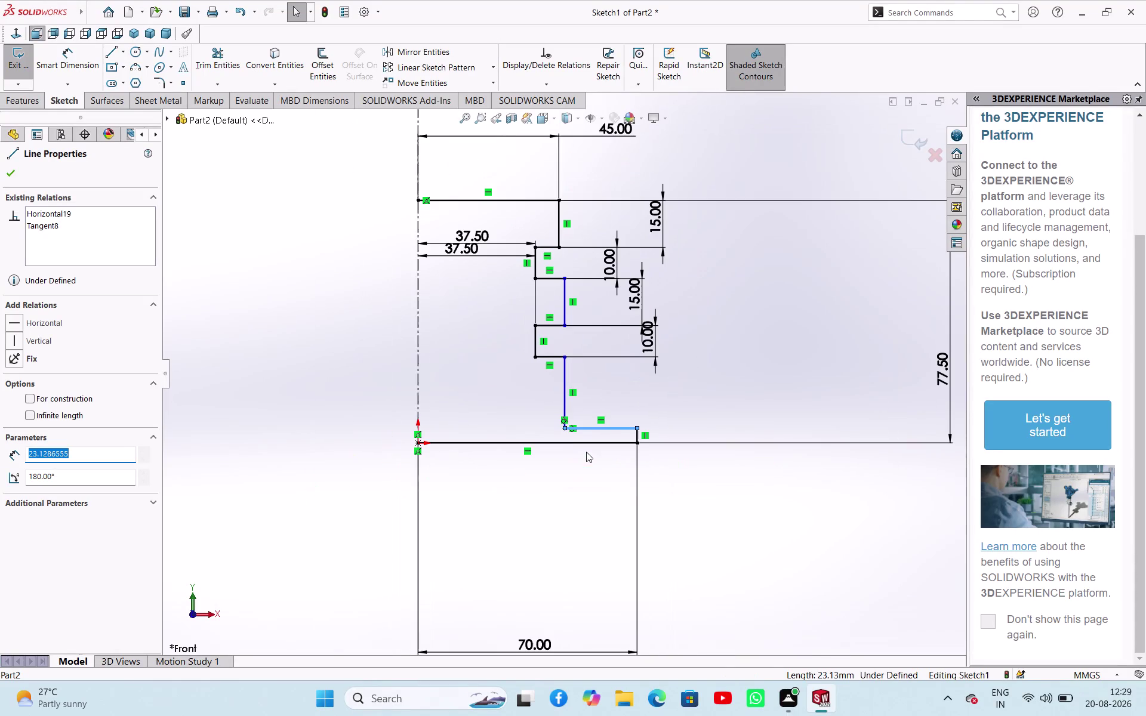
right_drag(719, 646, 740, 526)
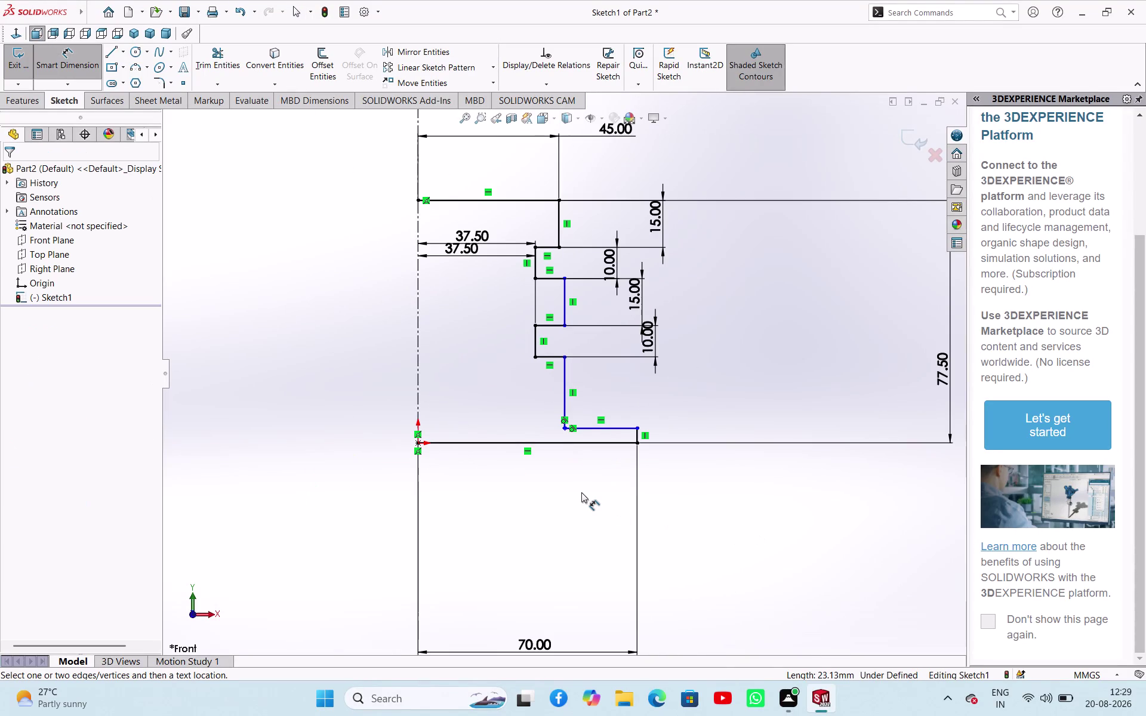
scroll(down, 3)
scroll(down, 3)
scroll(up, 3)
right_click(522, 490)
click(544, 524)
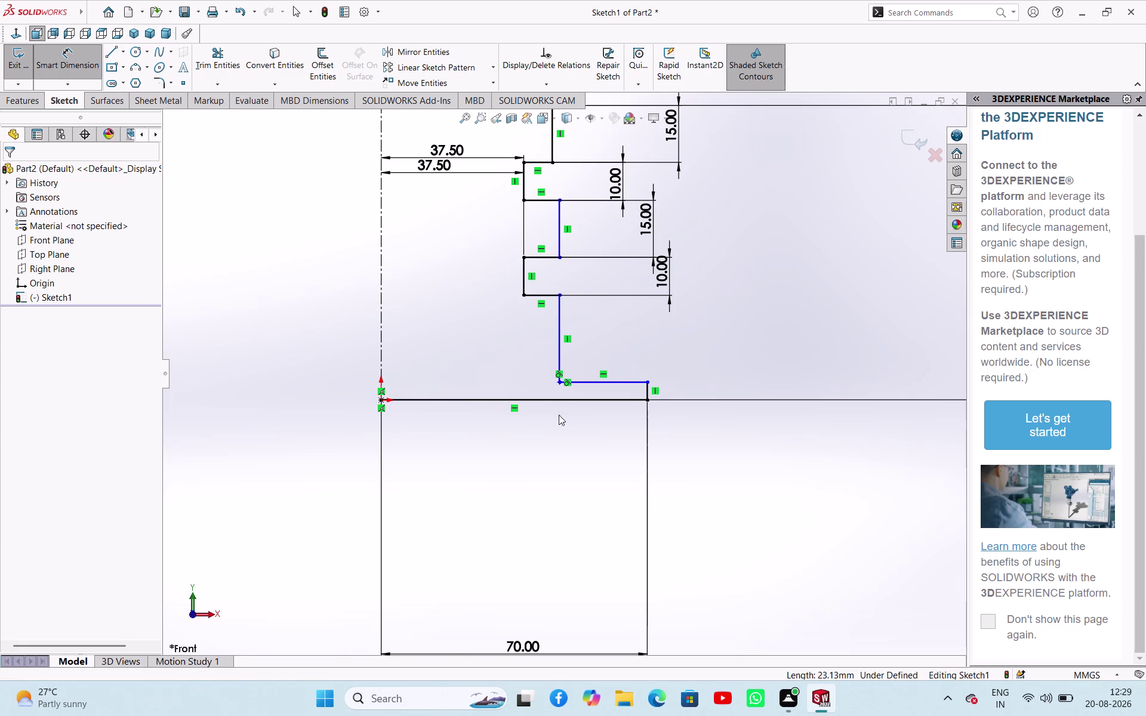
scroll(down, 3)
scroll(down, 3)
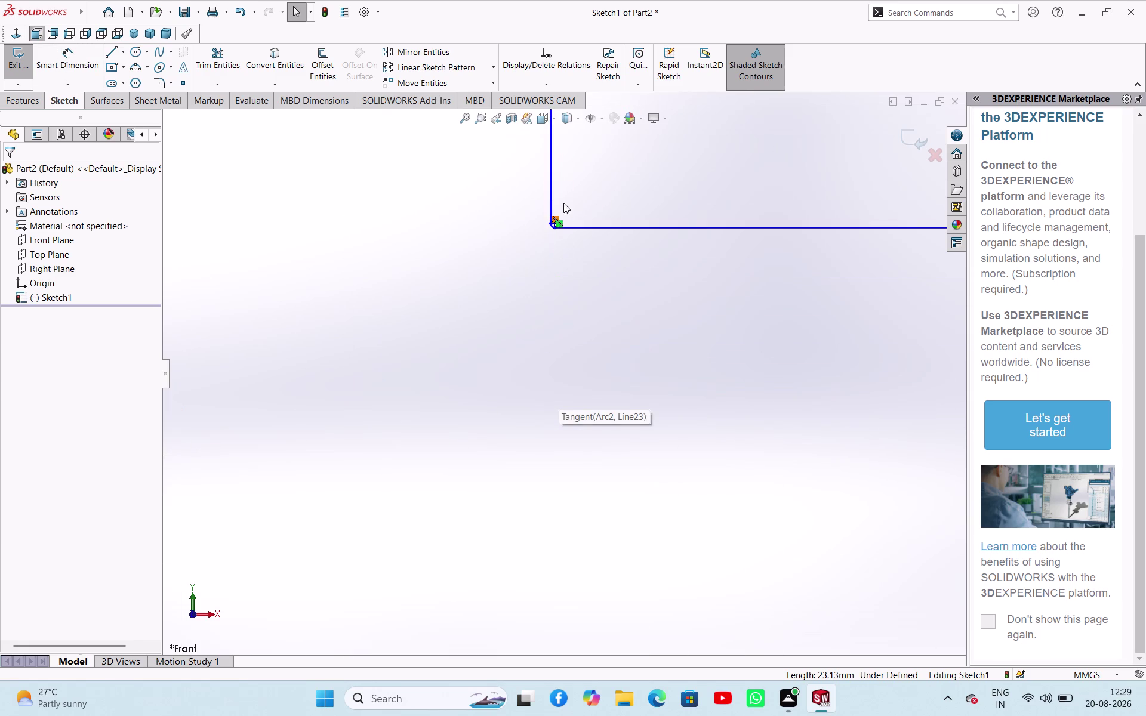
scroll(down, 3)
Delete the tiny corner arc and merge the two loose endpoints into one corner.
click(541, 385)
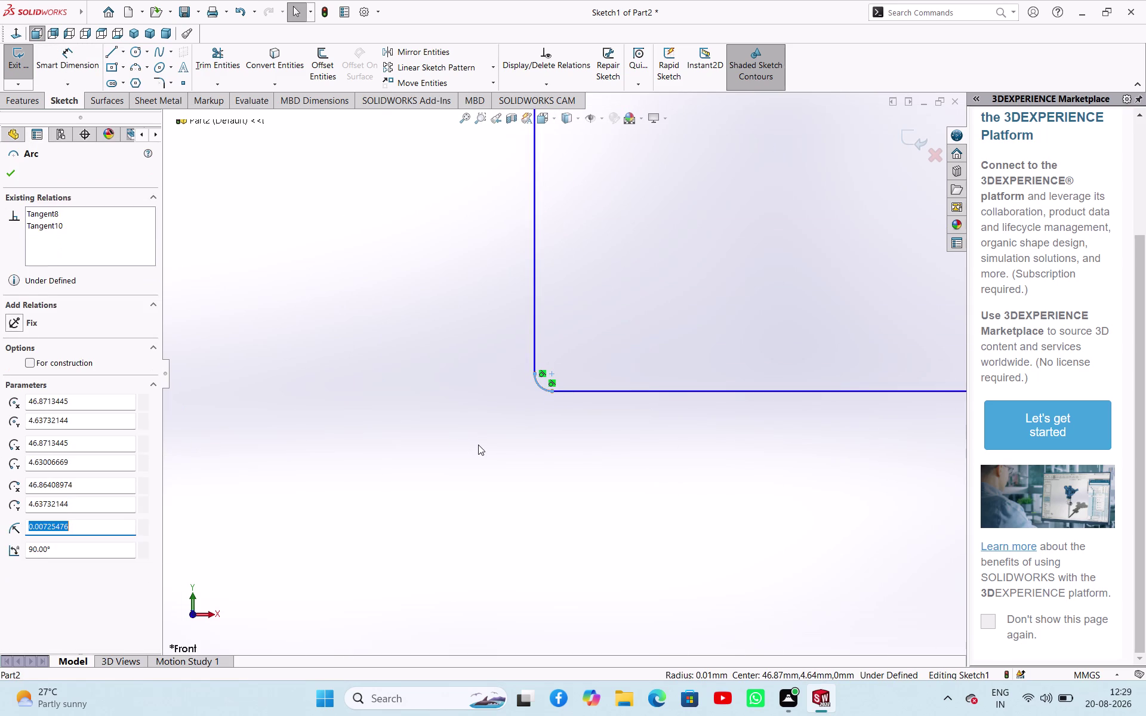
key(Delete)
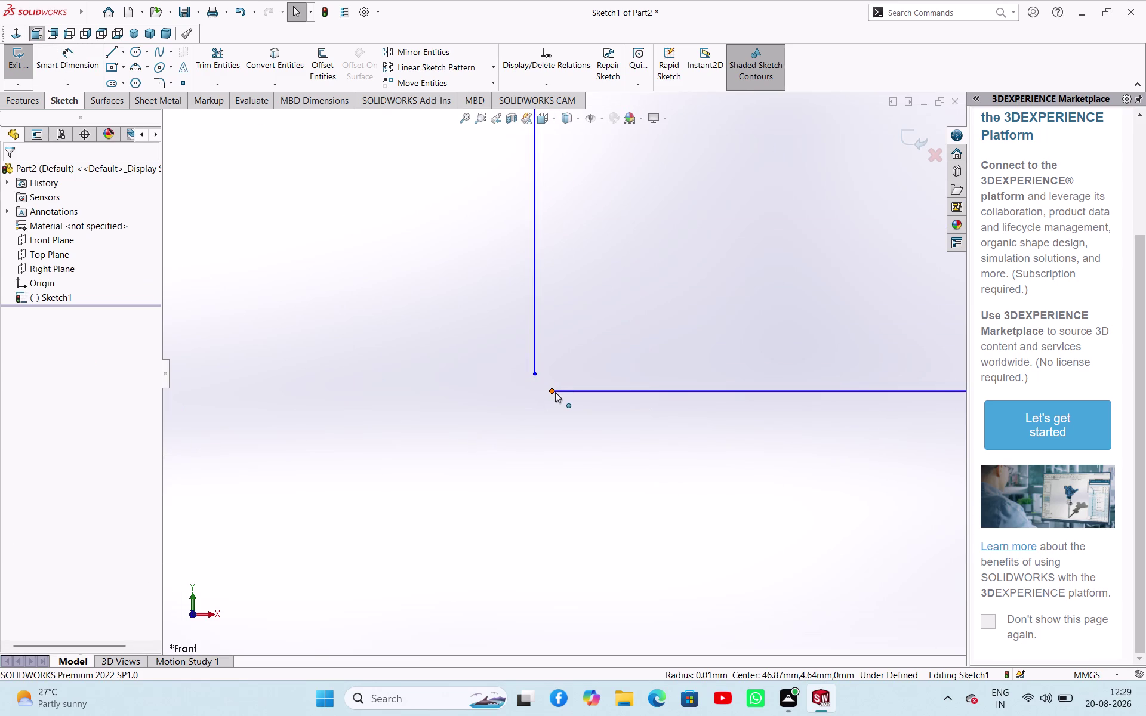
click(555, 392)
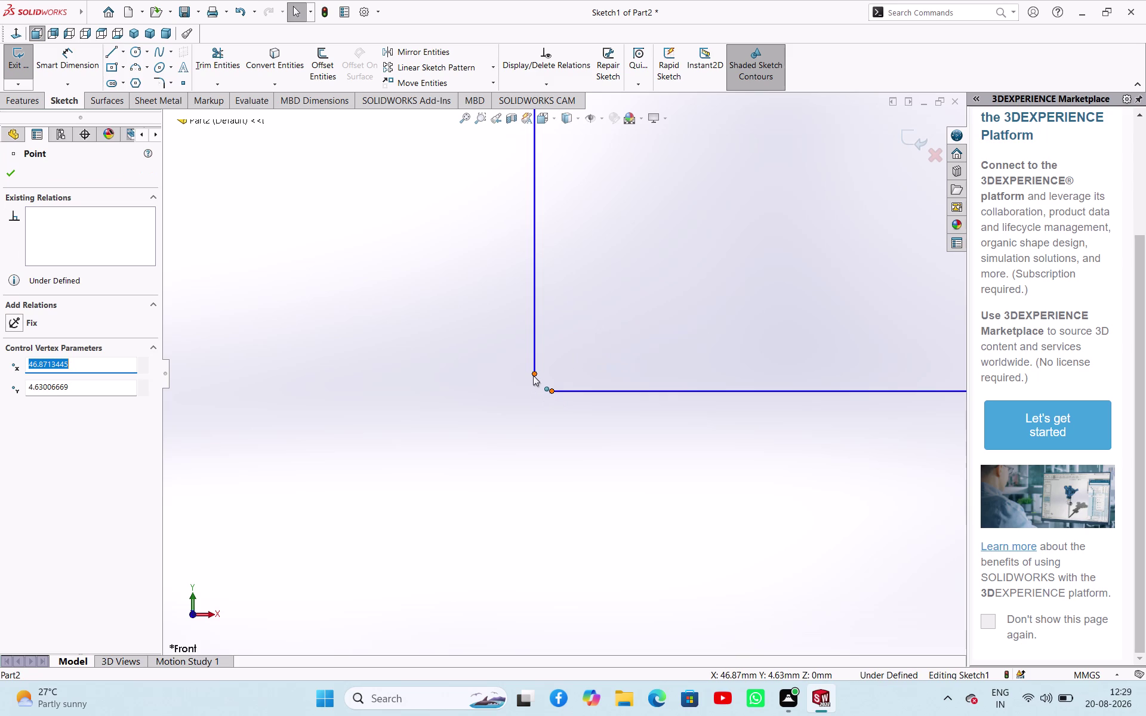
click(533, 376)
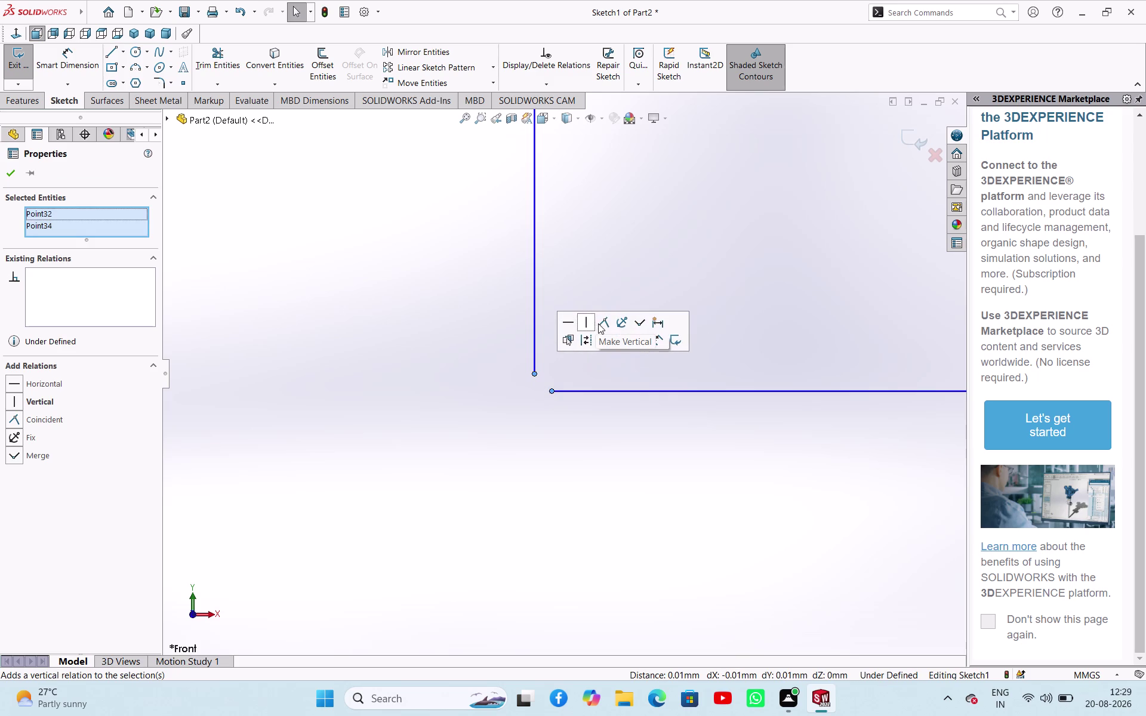
click(598, 324)
click(459, 478)
scroll(up, 3)
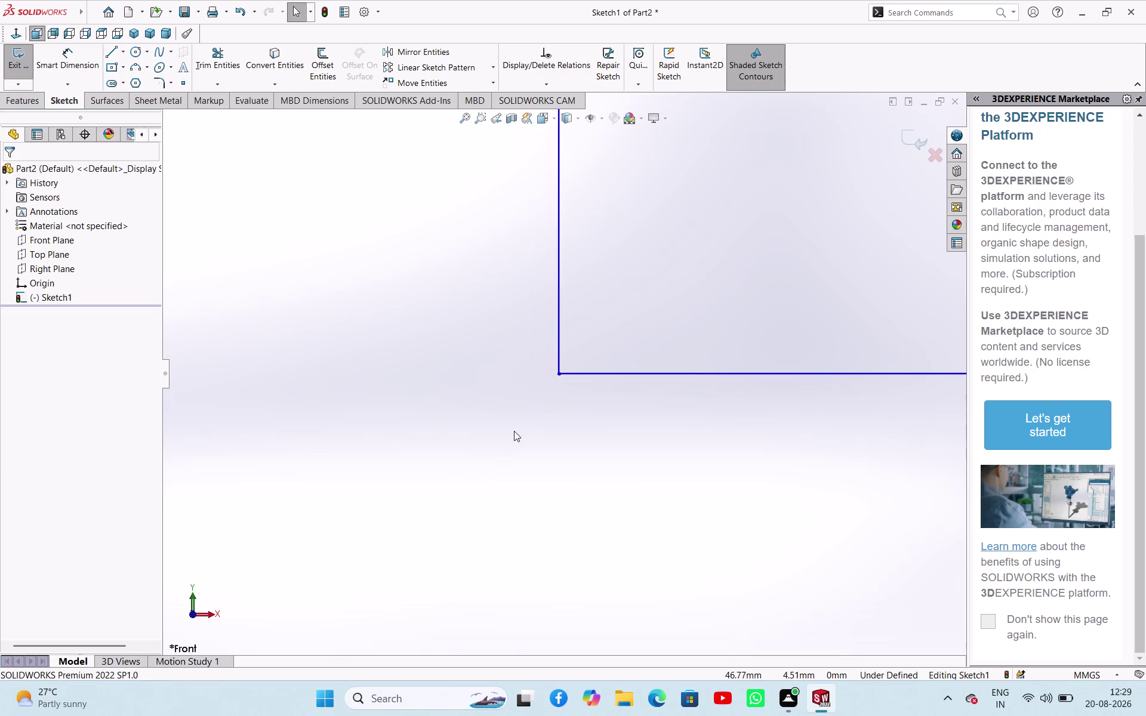
scroll(up, 3)
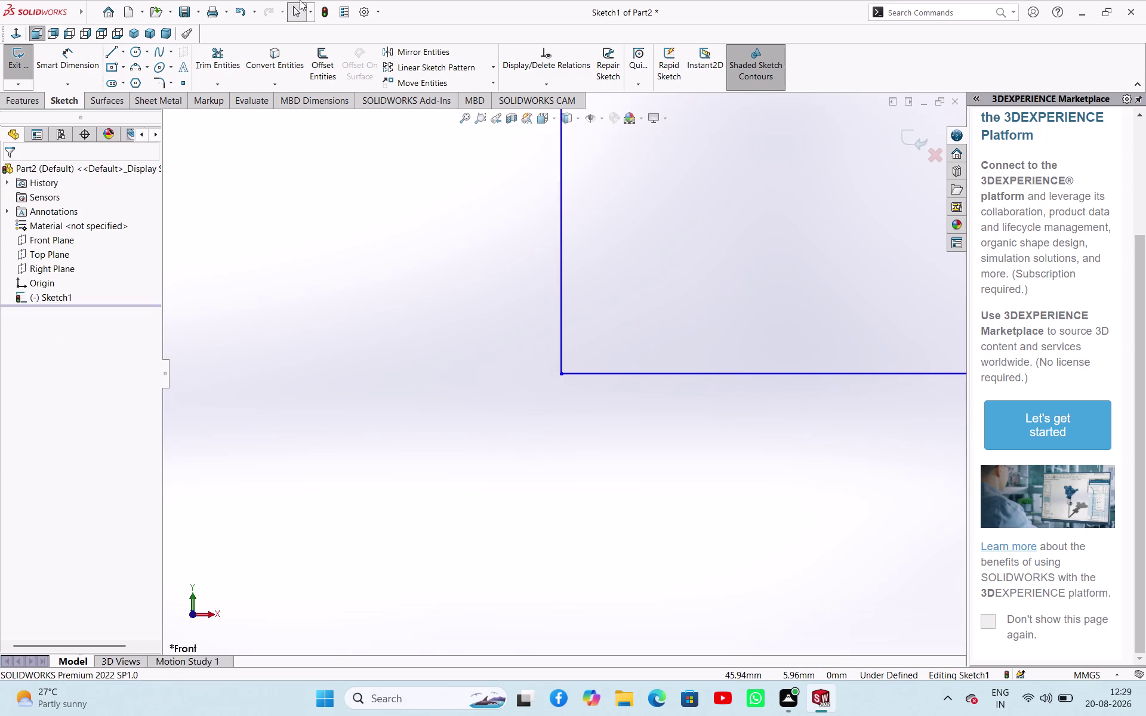
click(165, 79)
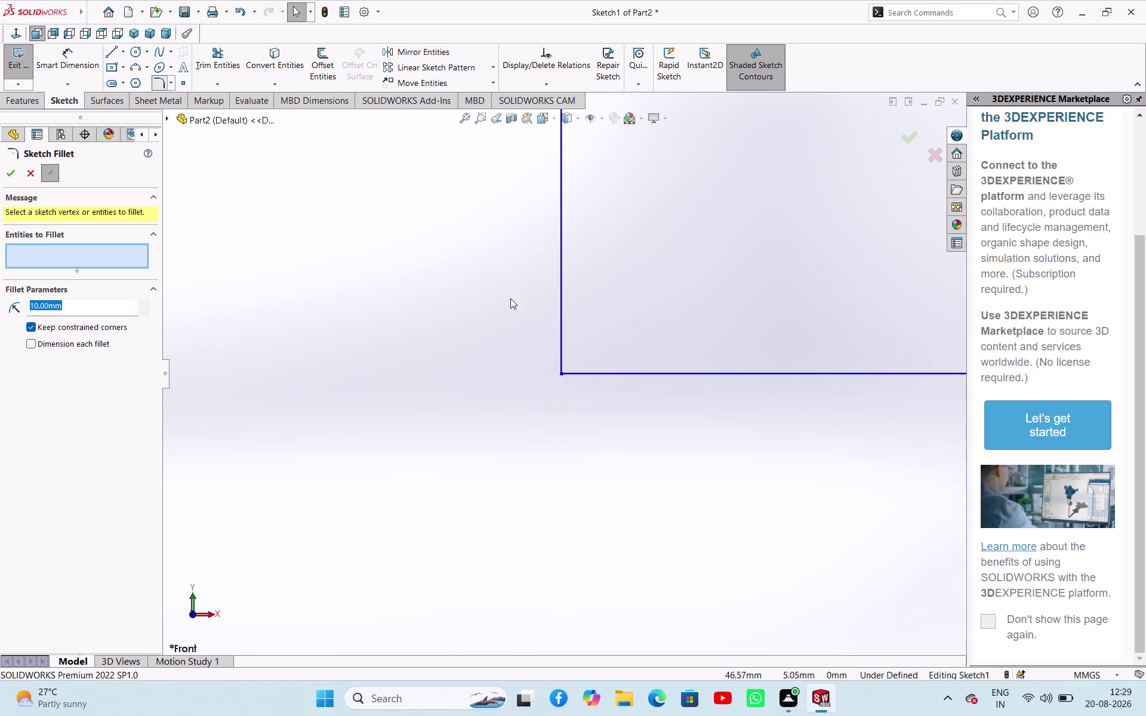
Fillet the lower step's horizontal and vertical lines with a 5 mm radius.
key(5)
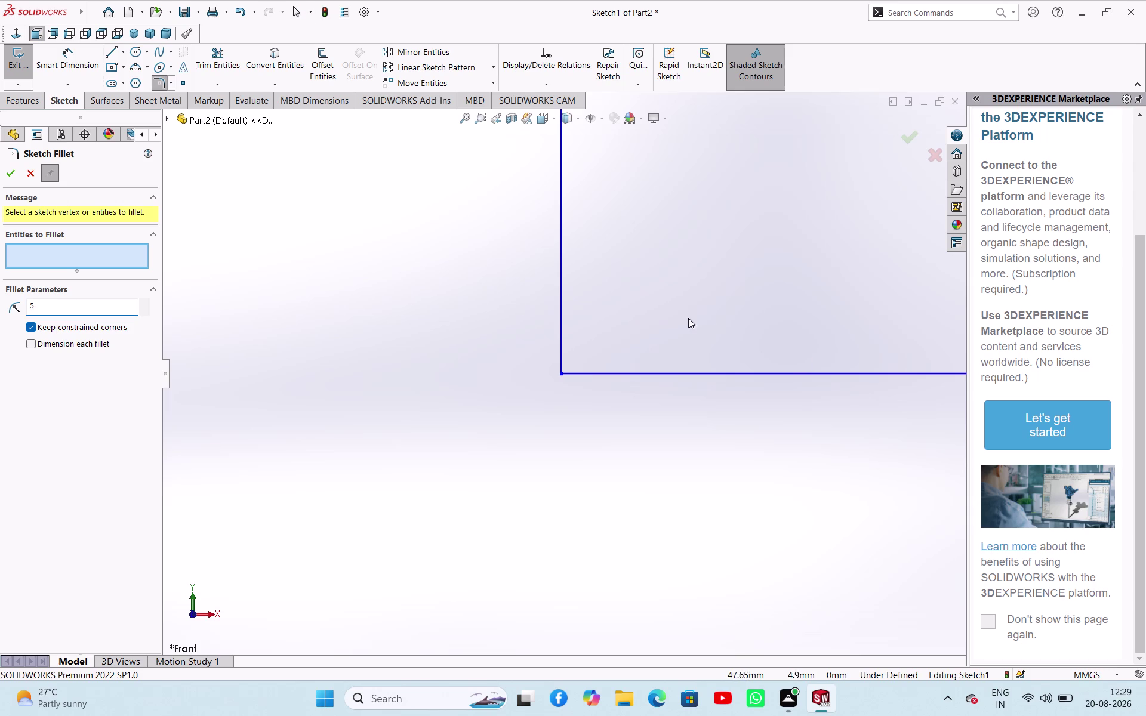
click(563, 301)
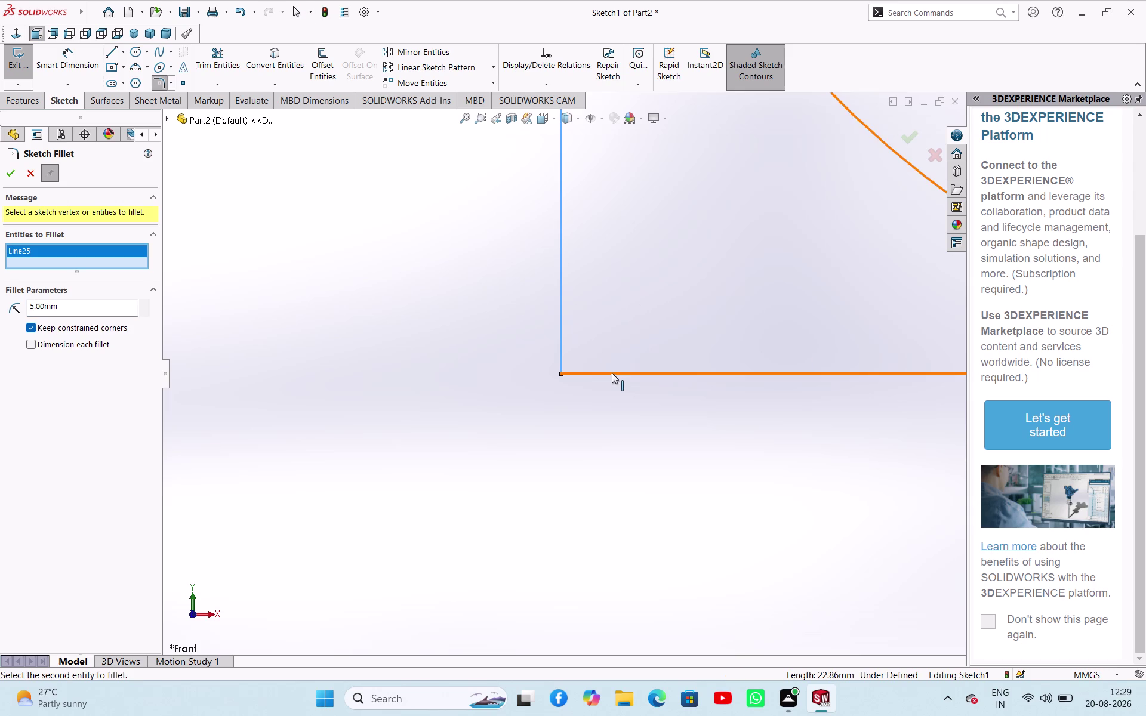
click(612, 374)
scroll(up, 3)
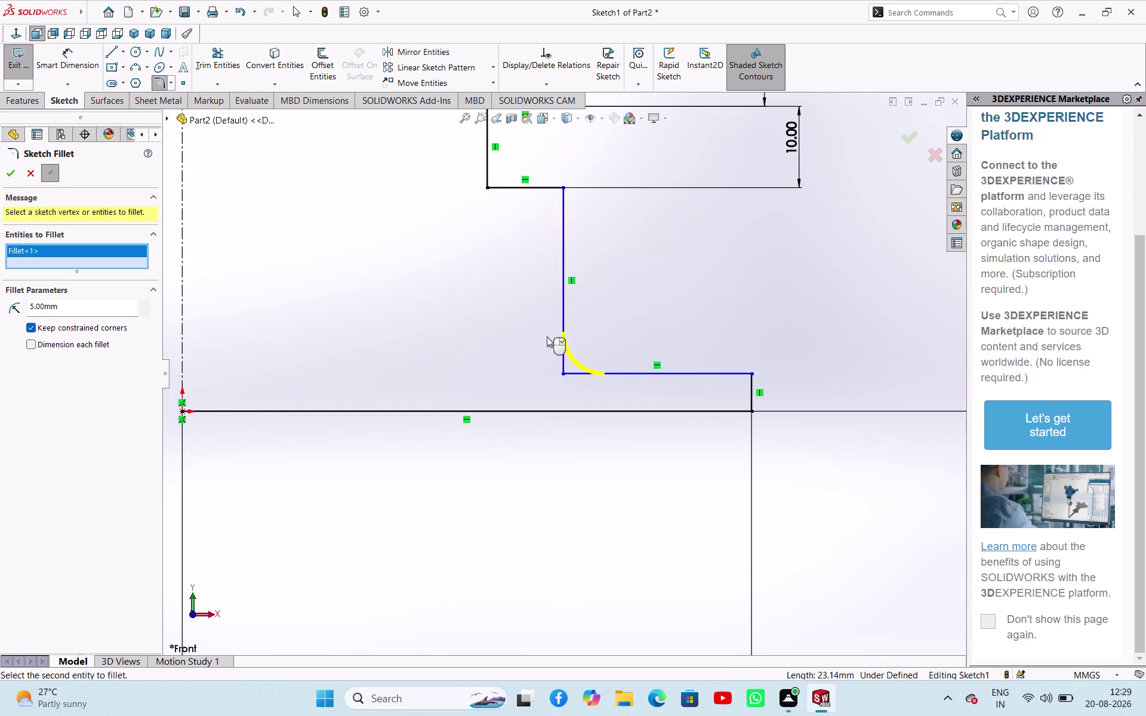
click(15, 179)
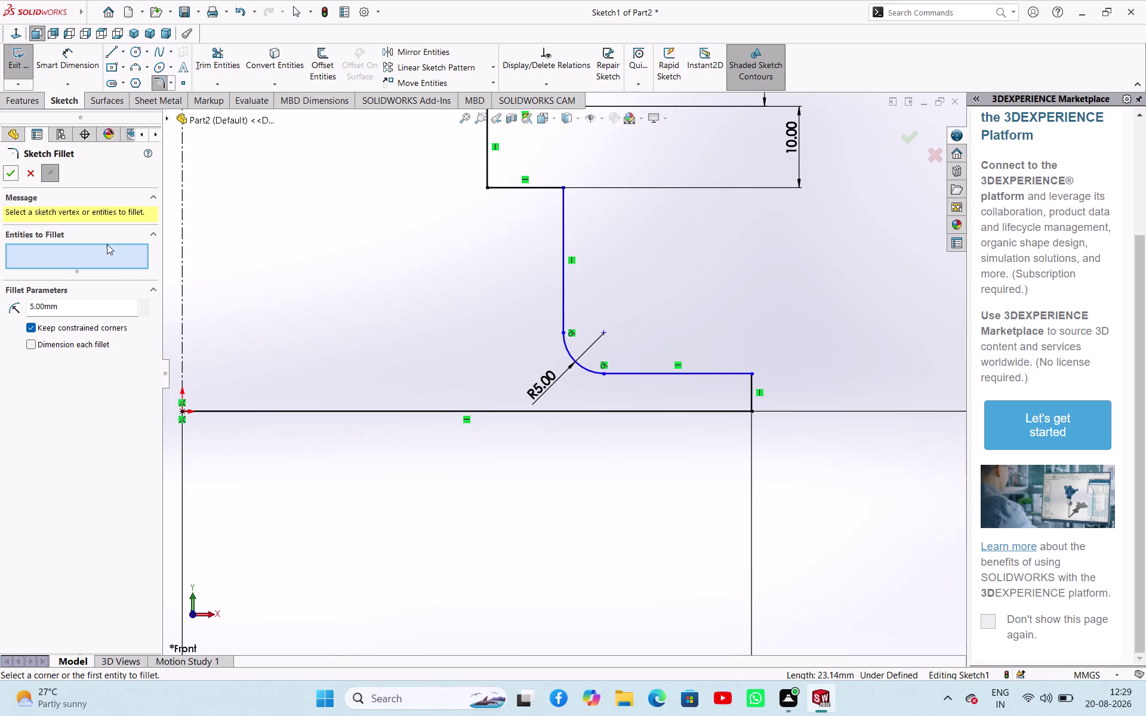
click(676, 375)
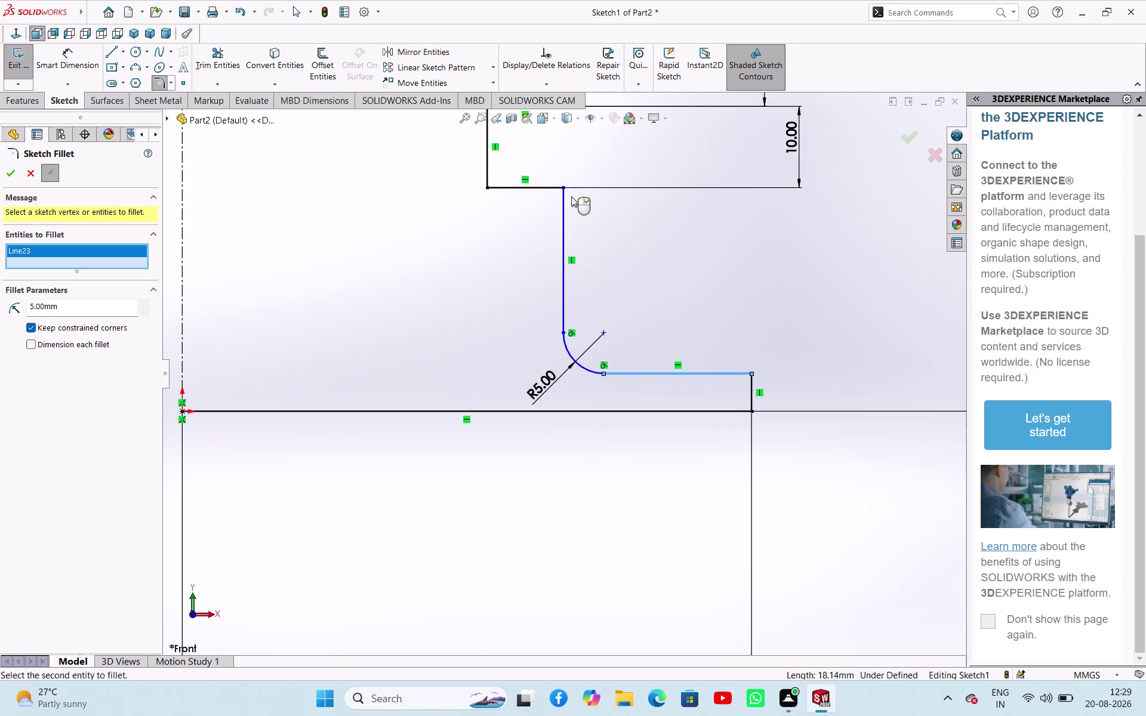
right_click(727, 278)
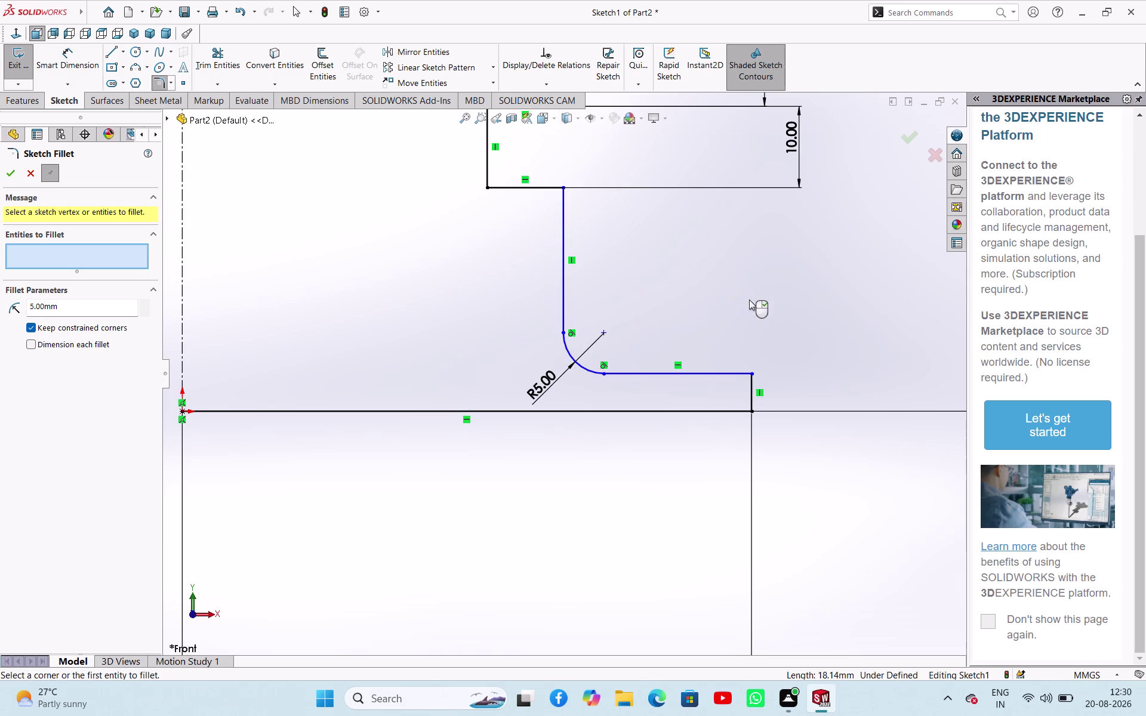
right_click(779, 283)
Dimension the 22.86 mm gap between the horizontal lines and change it to 15 mm.
right_drag(809, 327, 813, 251)
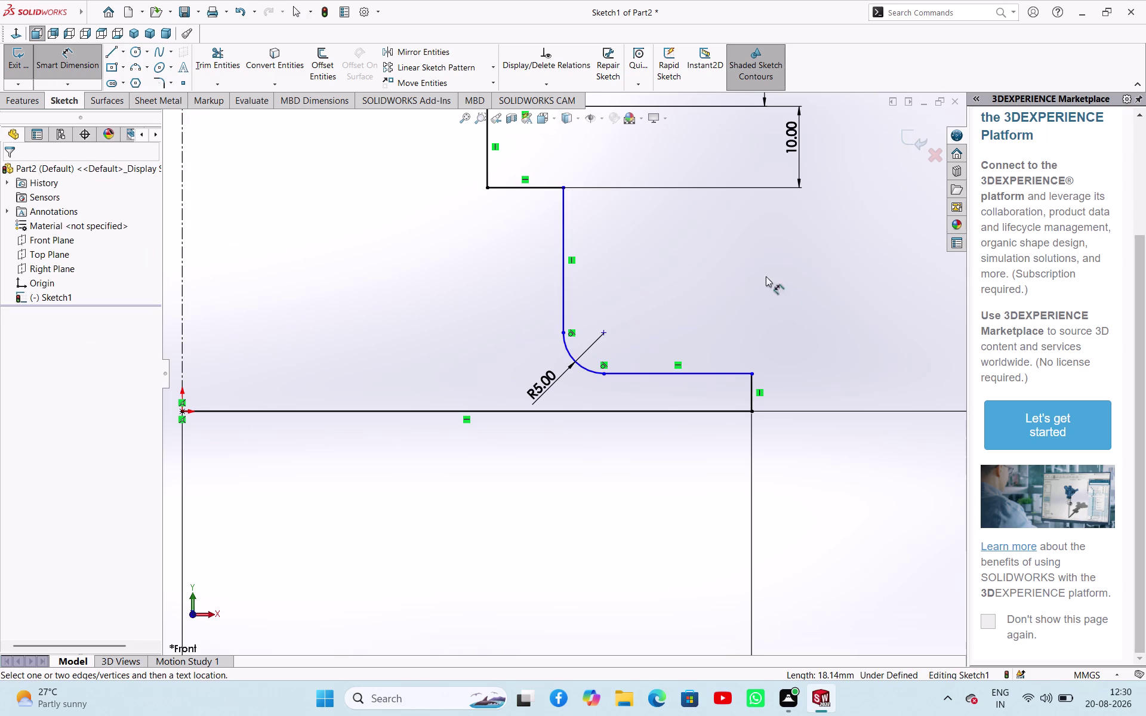
click(723, 375)
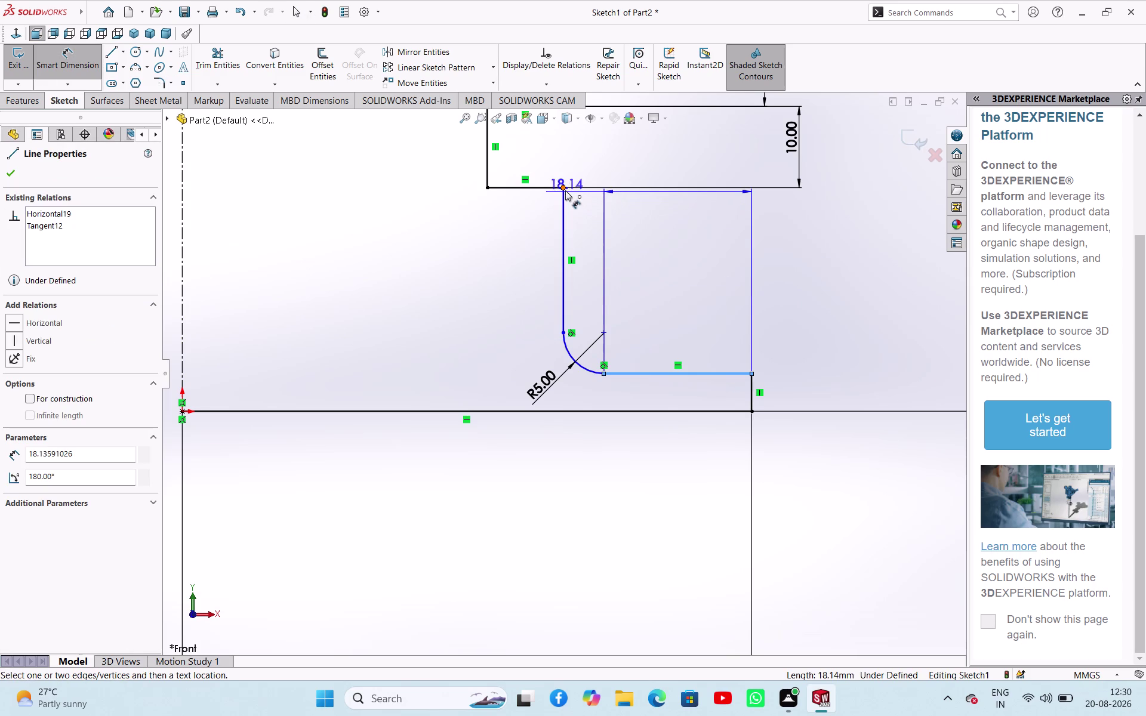
click(563, 190)
click(714, 277)
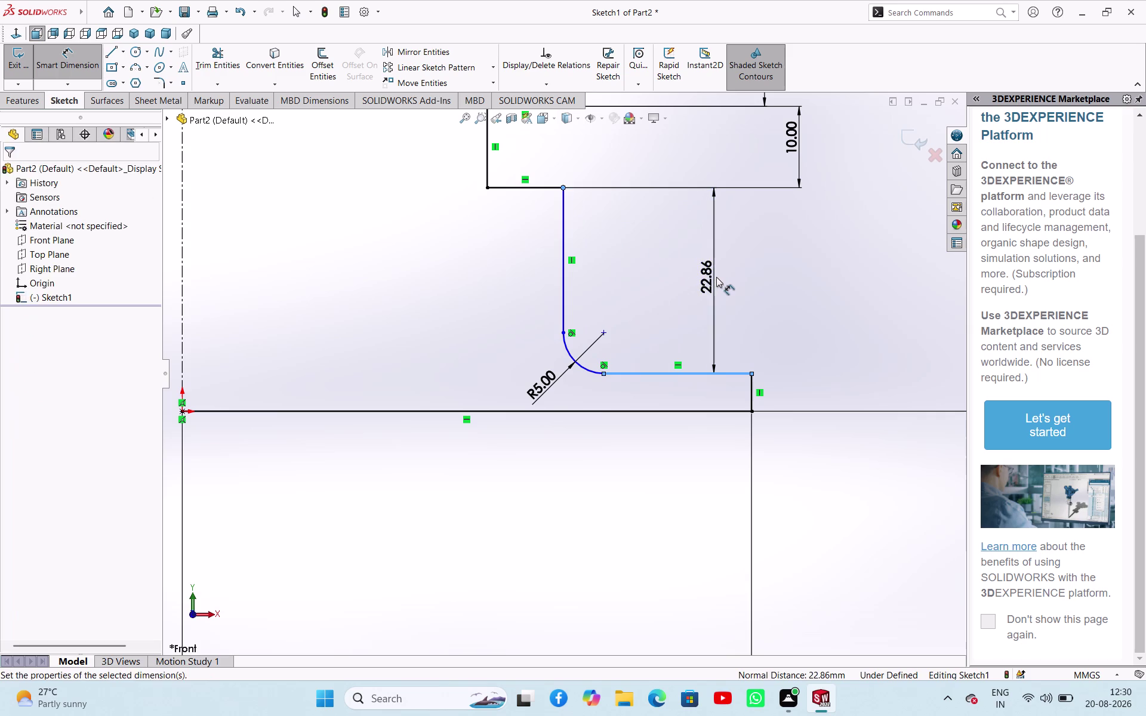
key(1)
key(5)
key(Return)
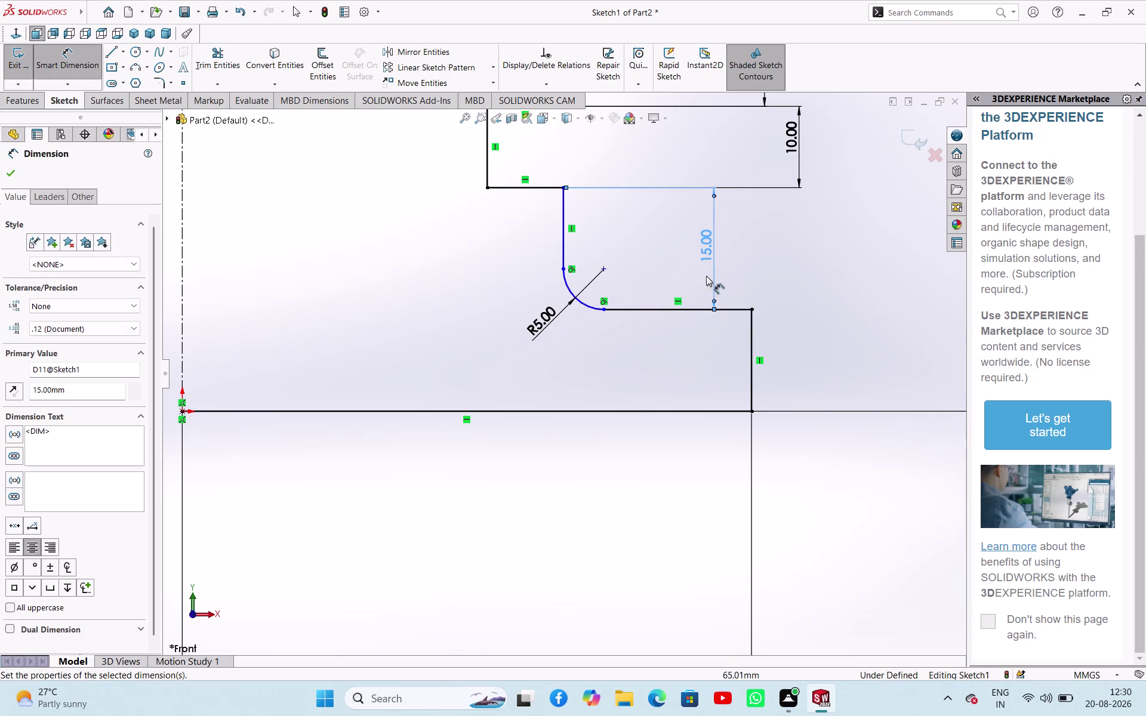
scroll(up, 3)
scroll(up, 3)
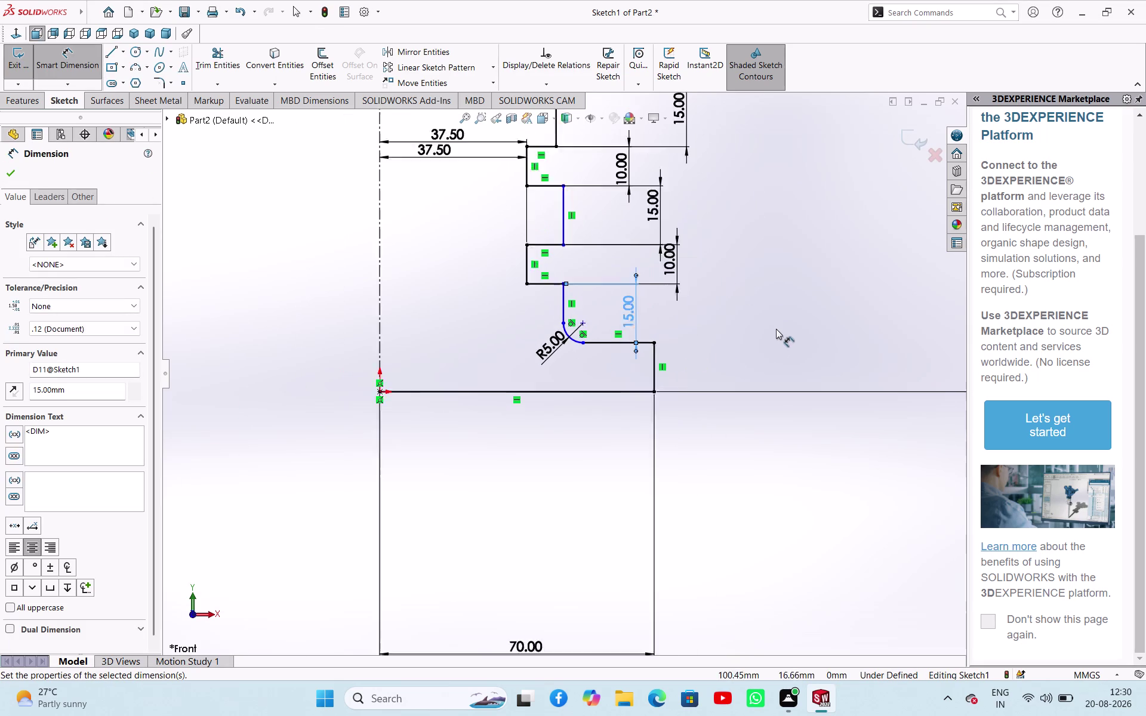
Select the short vertical edge, then undo the 15 mm height change.
click(637, 369)
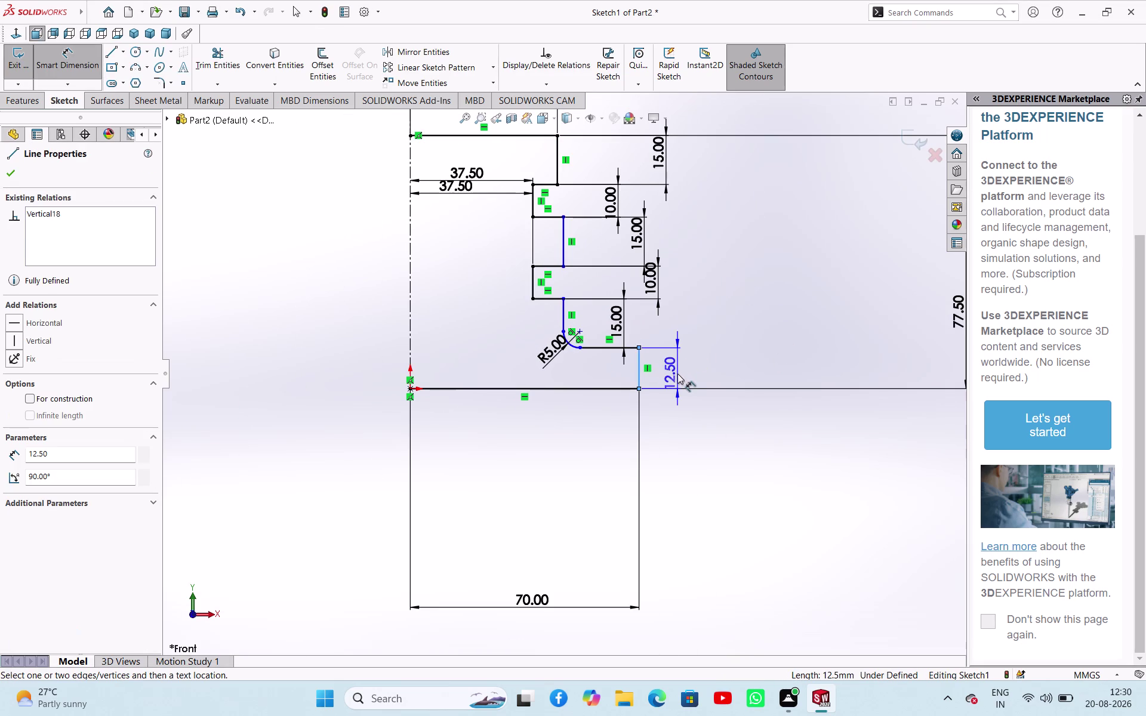
click(677, 373)
click(684, 284)
scroll(up, 3)
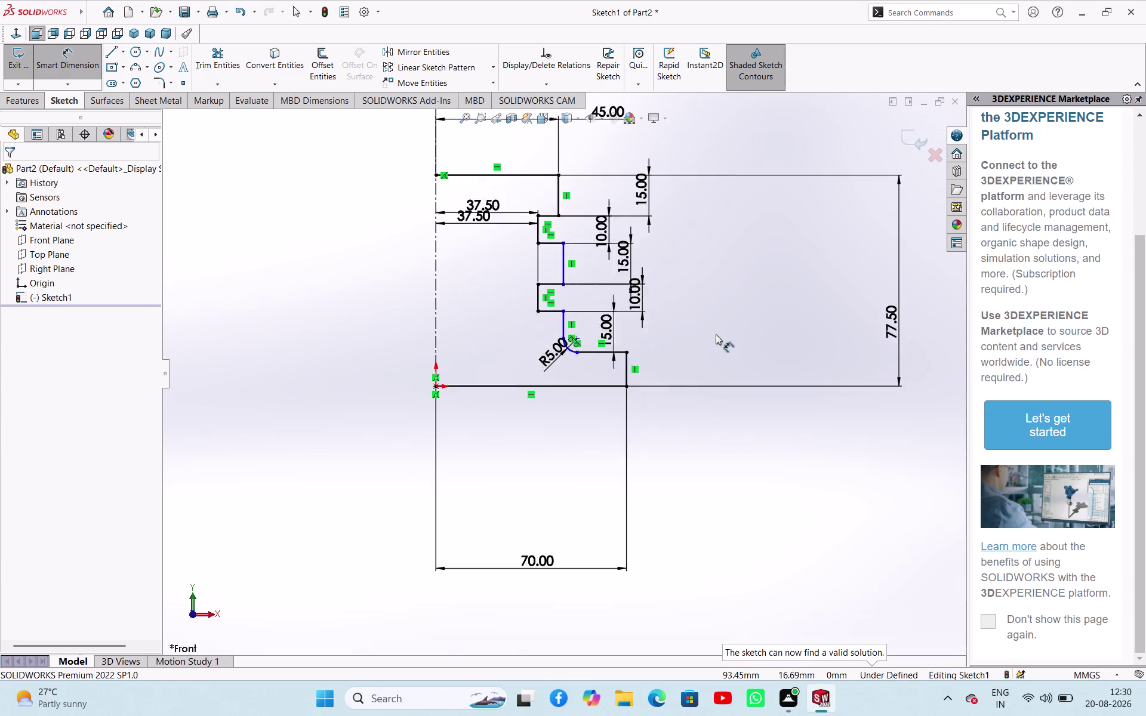
scroll(up, 3)
scroll(down, 3)
scroll(down, 3)
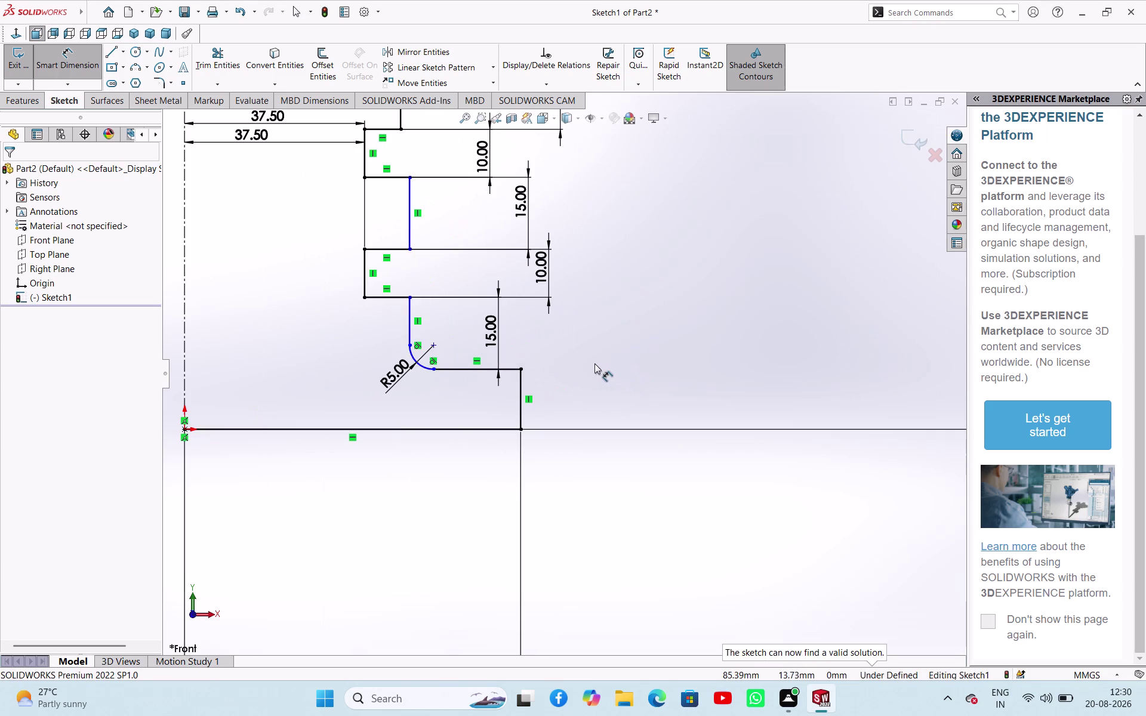
scroll(up, 3)
scroll(down, 3)
scroll(down, 3)
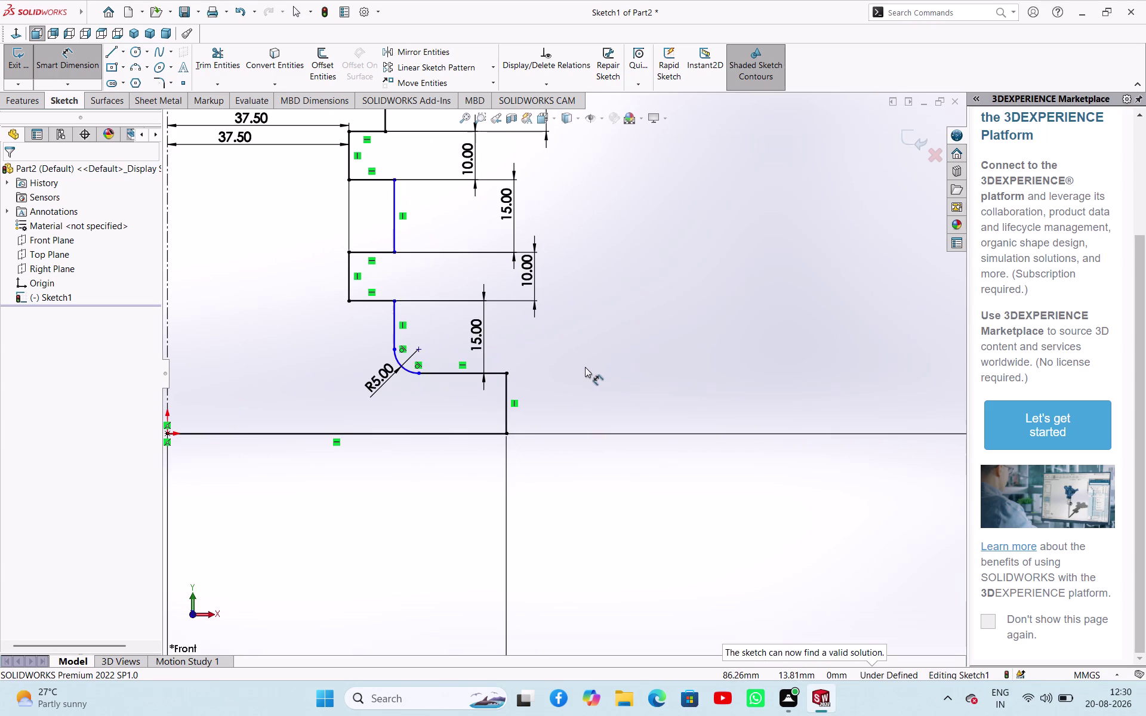
key(Escape)
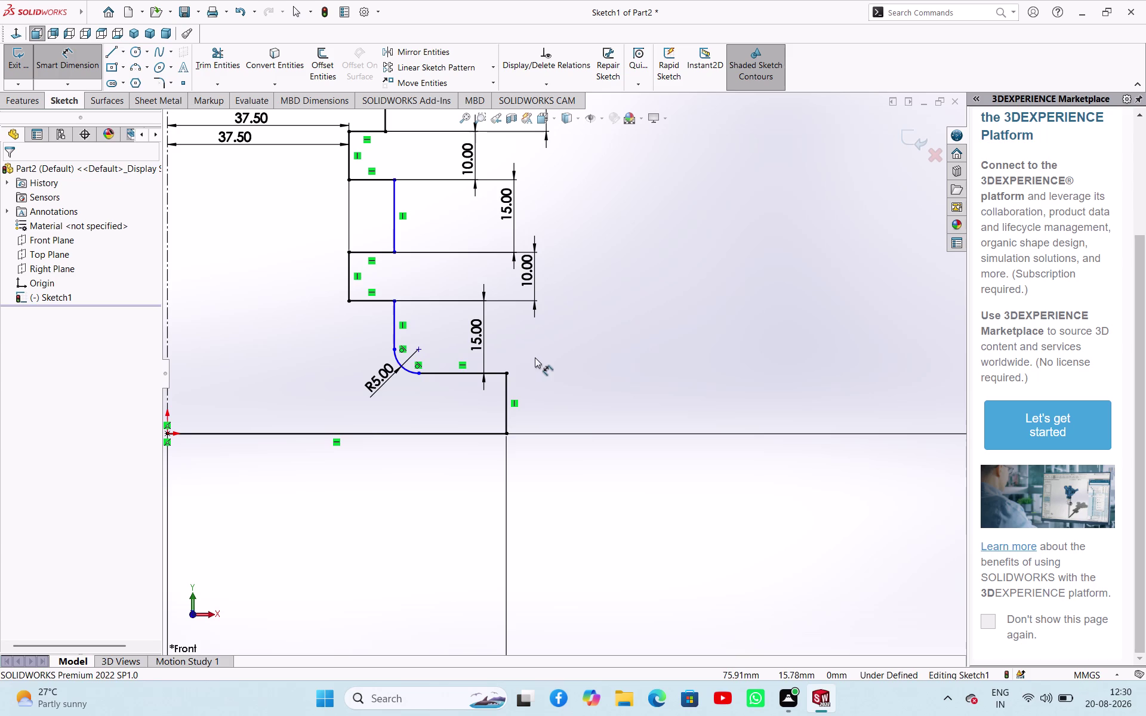
key(ctrl+z)
Dimension the short vertical edge, triggering the over-defined warning.
right_drag(585, 406, 583, 339)
click(508, 419)
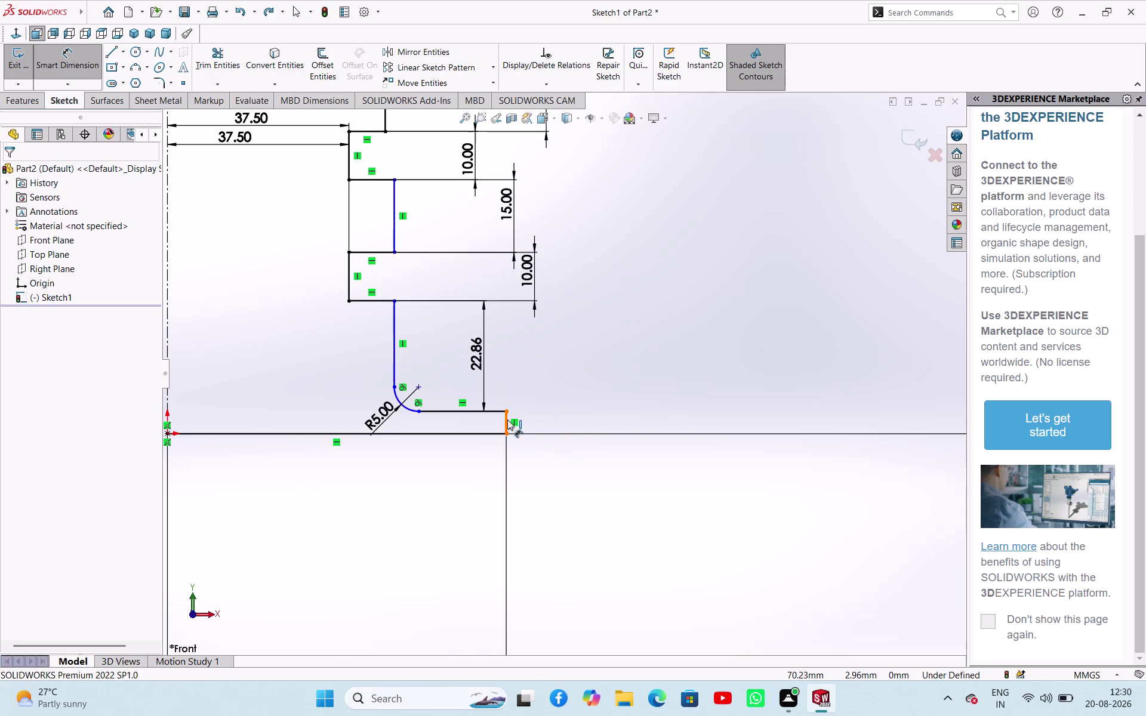
click(568, 427)
click(648, 369)
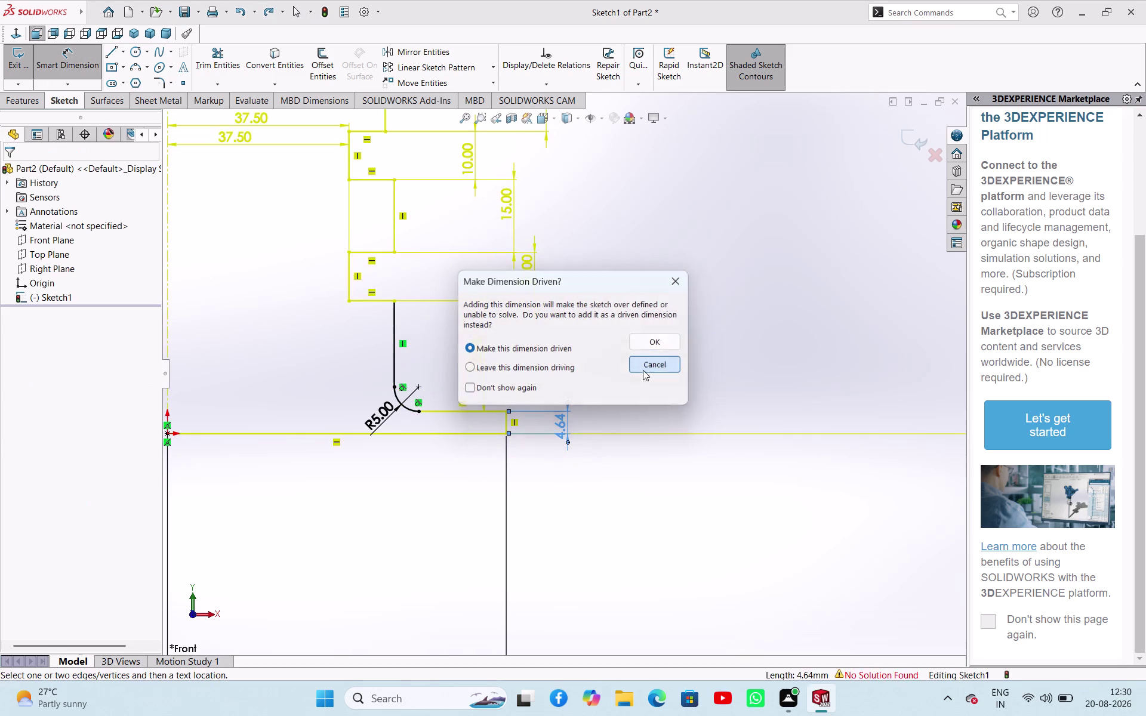
Dismiss the conflicting dimension and delete the 22.86 height dimension.
click(602, 360)
key(Escape)
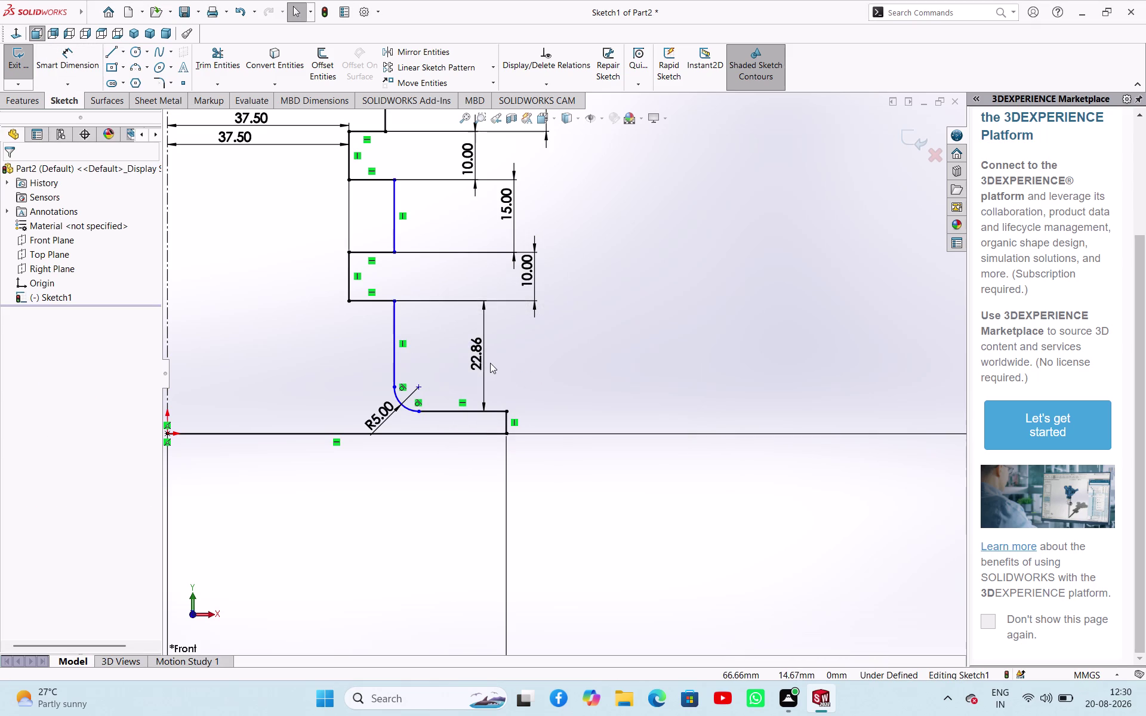
click(491, 363)
click(485, 359)
key(Delete)
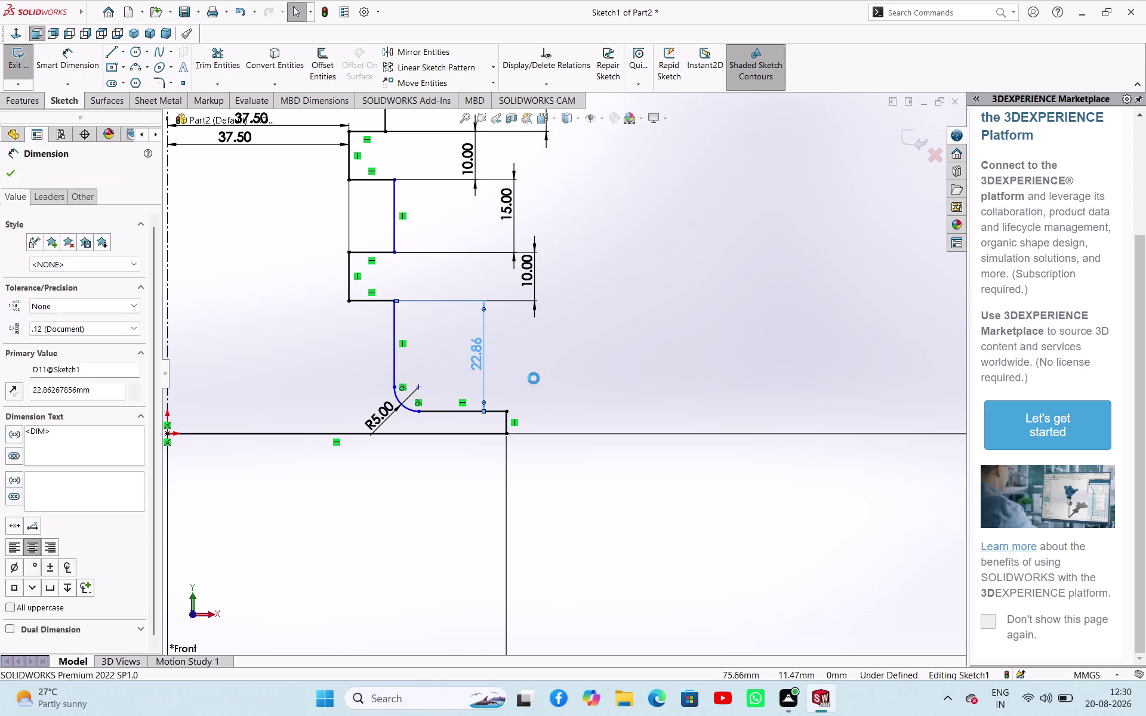
Delete the 10.00, 15.00, 10.00 and 15.00 notch height dimensions.
click(526, 272)
key(Delete)
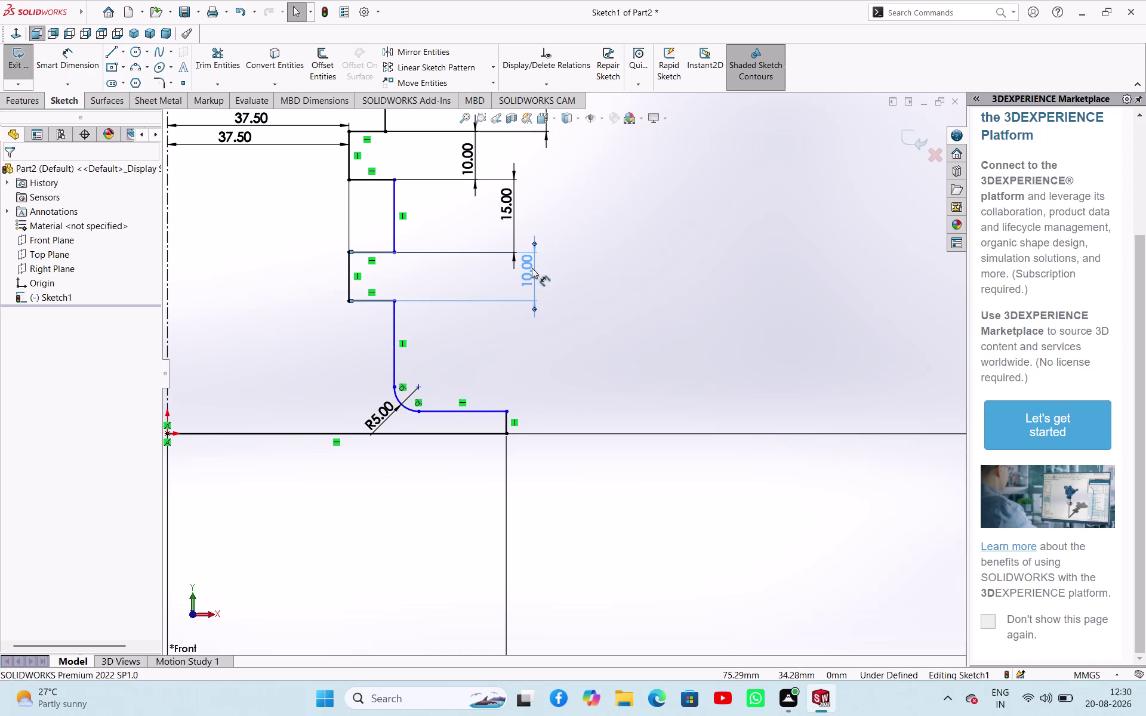
click(505, 188)
key(Delete)
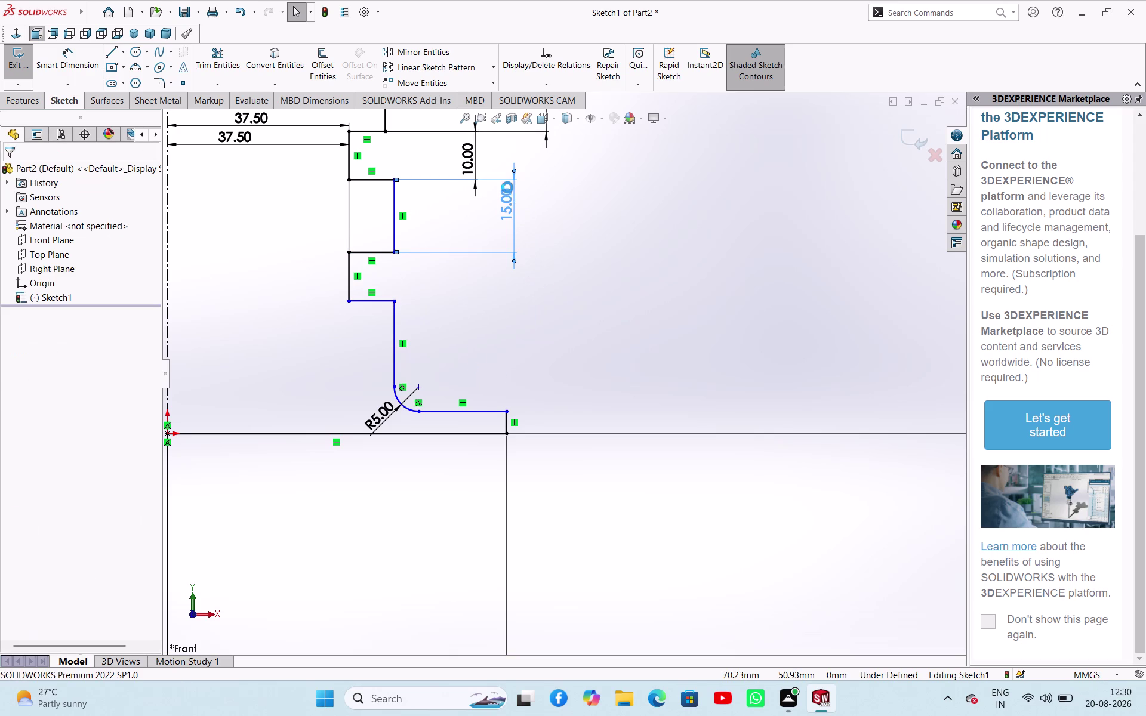
click(474, 159)
key(Delete)
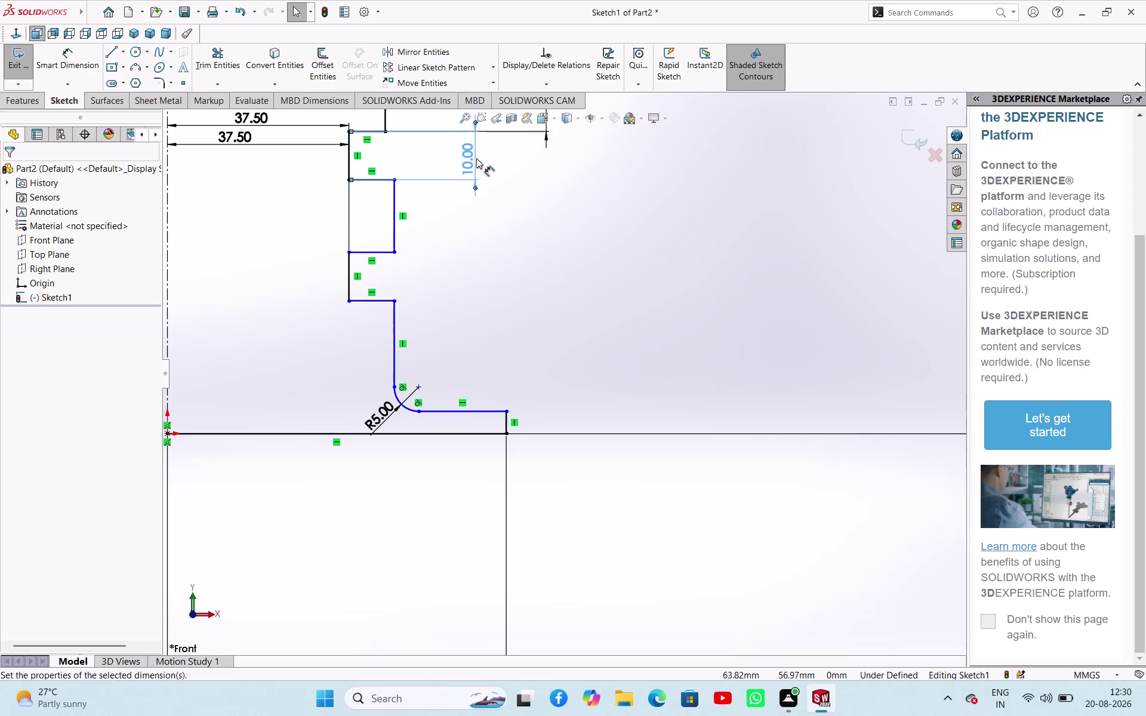
scroll(up, 3)
scroll(down, 3)
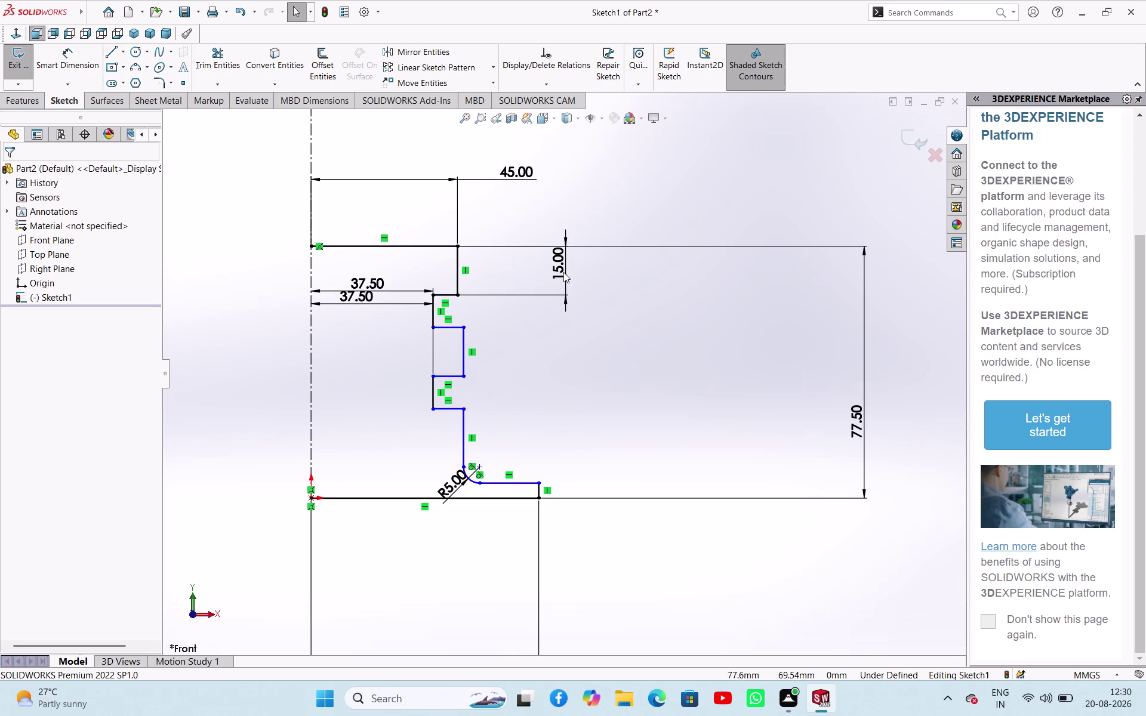
click(563, 272)
key(Delete)
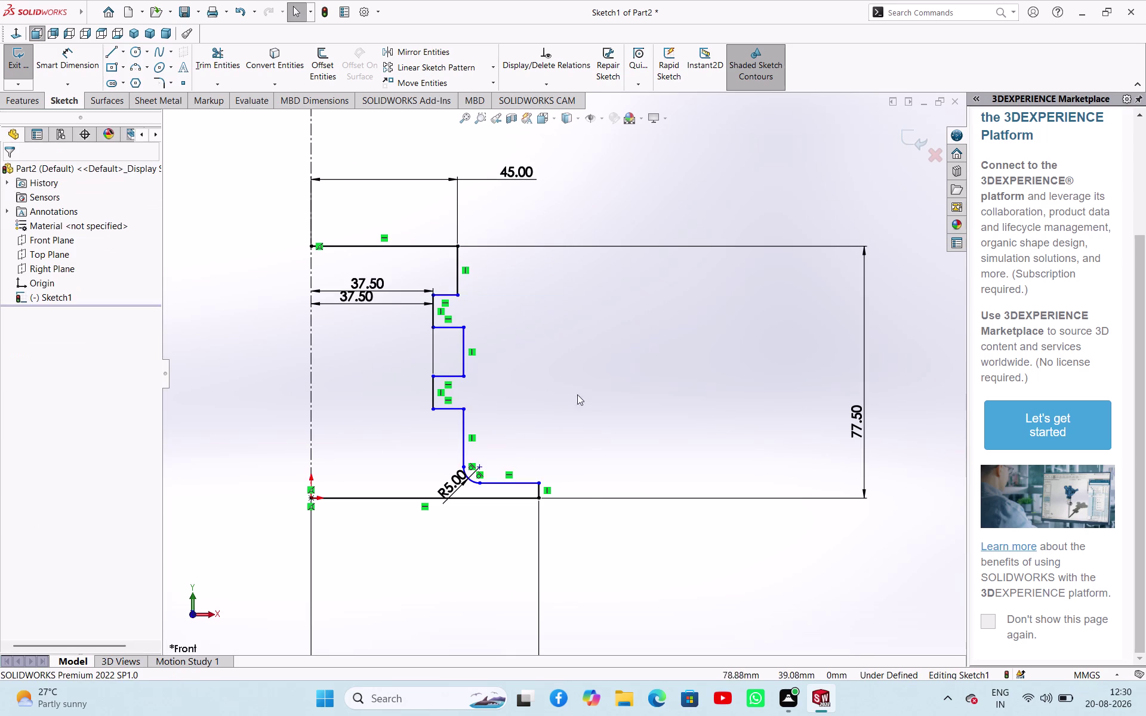
scroll(down, 3)
right_drag(571, 442, 575, 374)
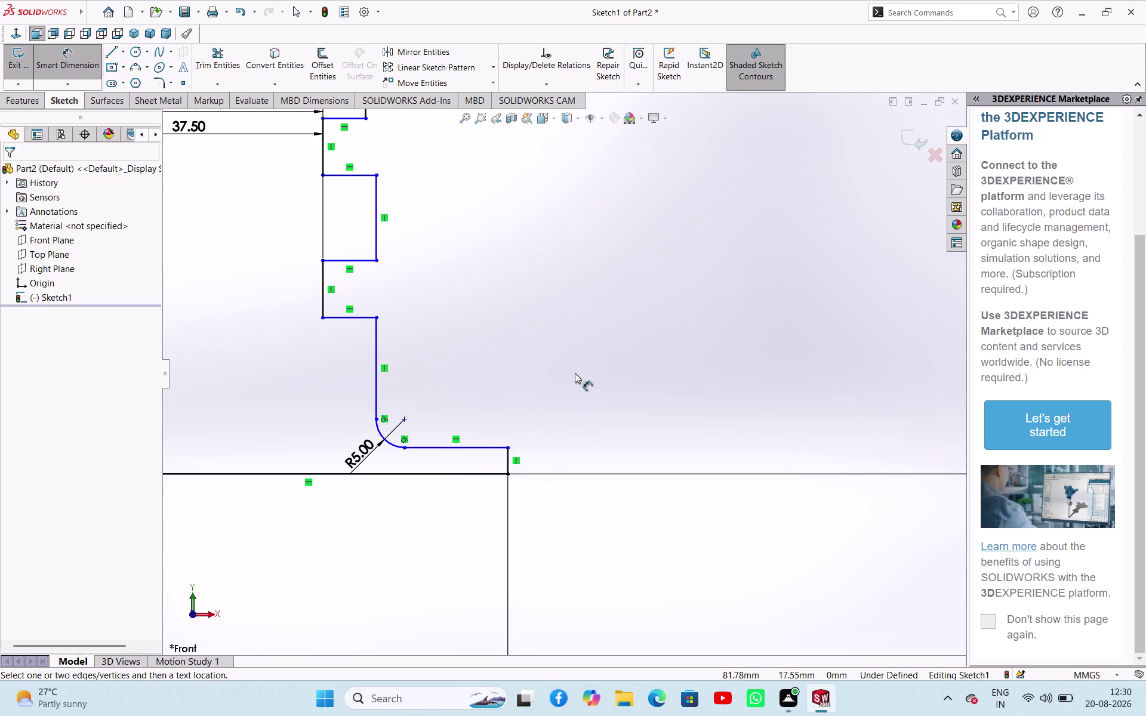
right_drag(575, 374, 577, 368)
Dimension the short vertical line below the bottom step to 7.5 mm.
click(506, 460)
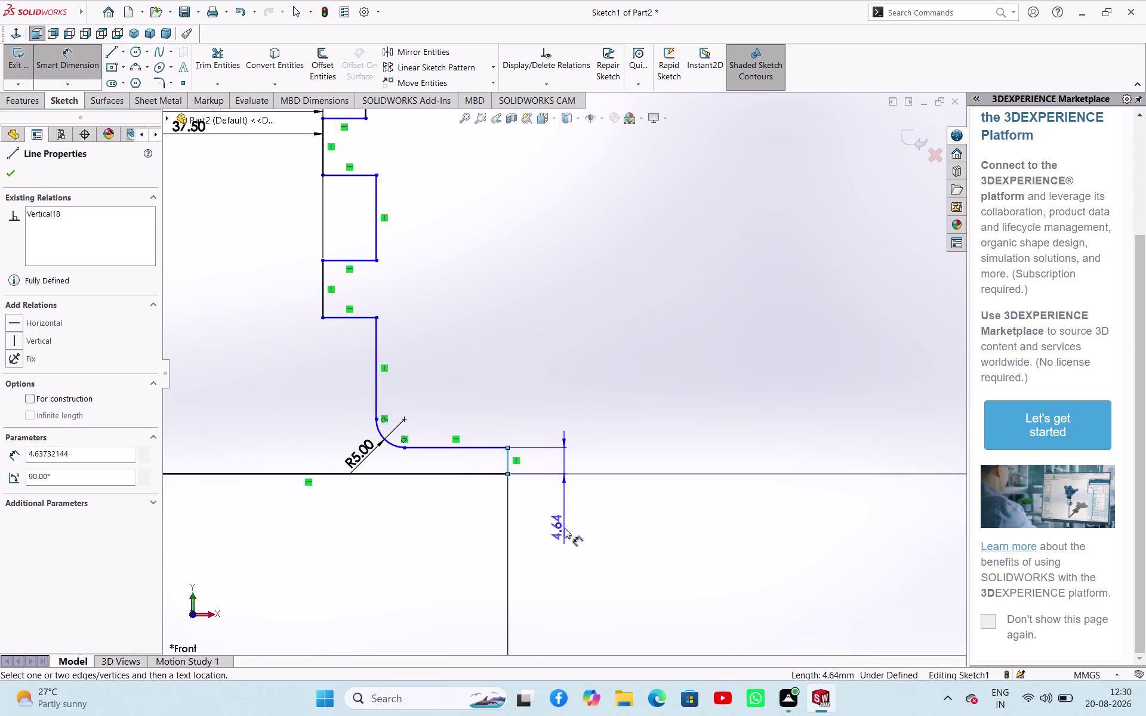
click(565, 528)
text(7.)
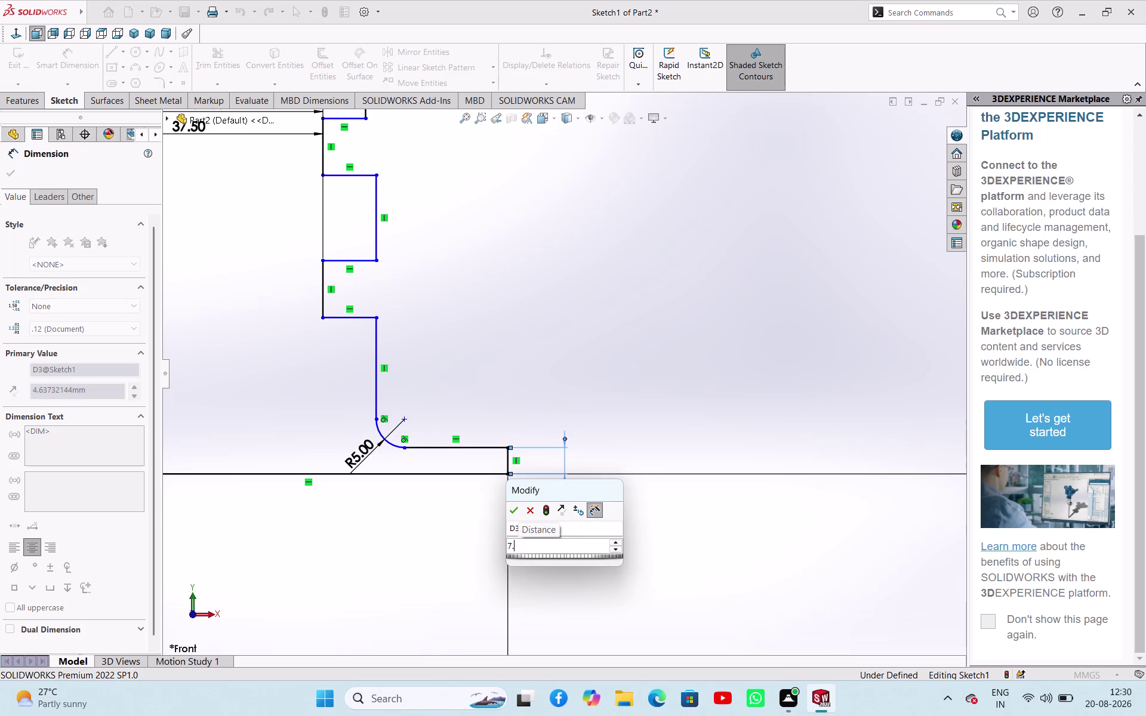
text(5)
key(Return)
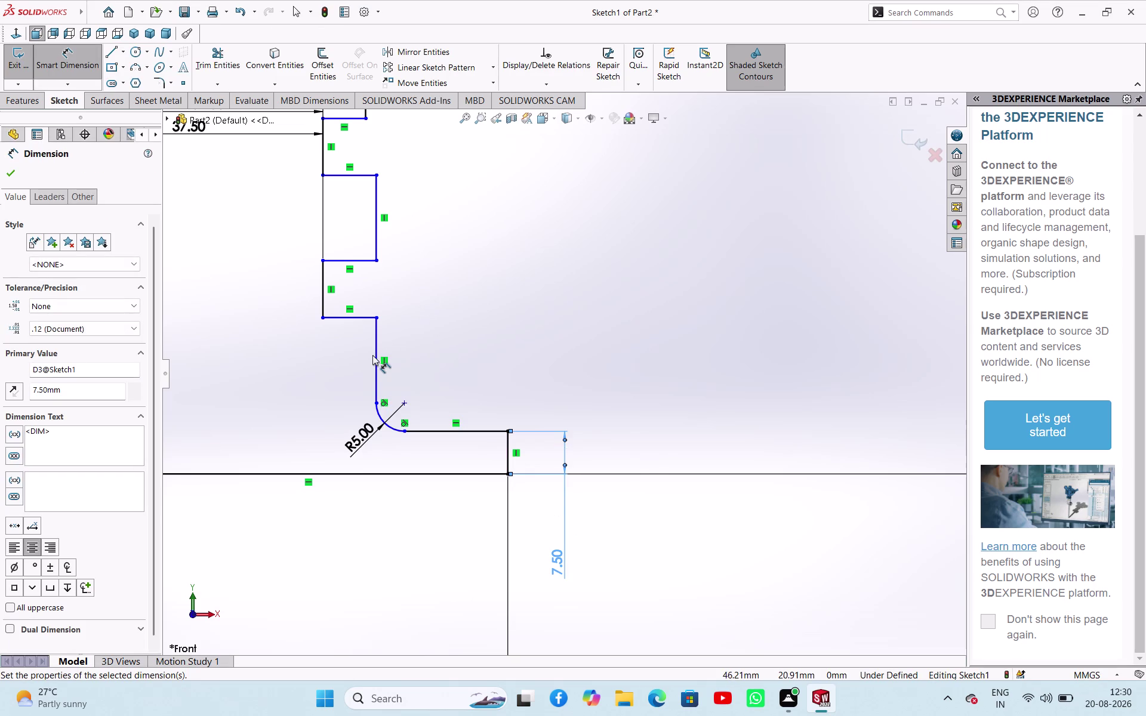
Set 15 mm between the horizontal line above the fillet and the bottom line.
click(345, 316)
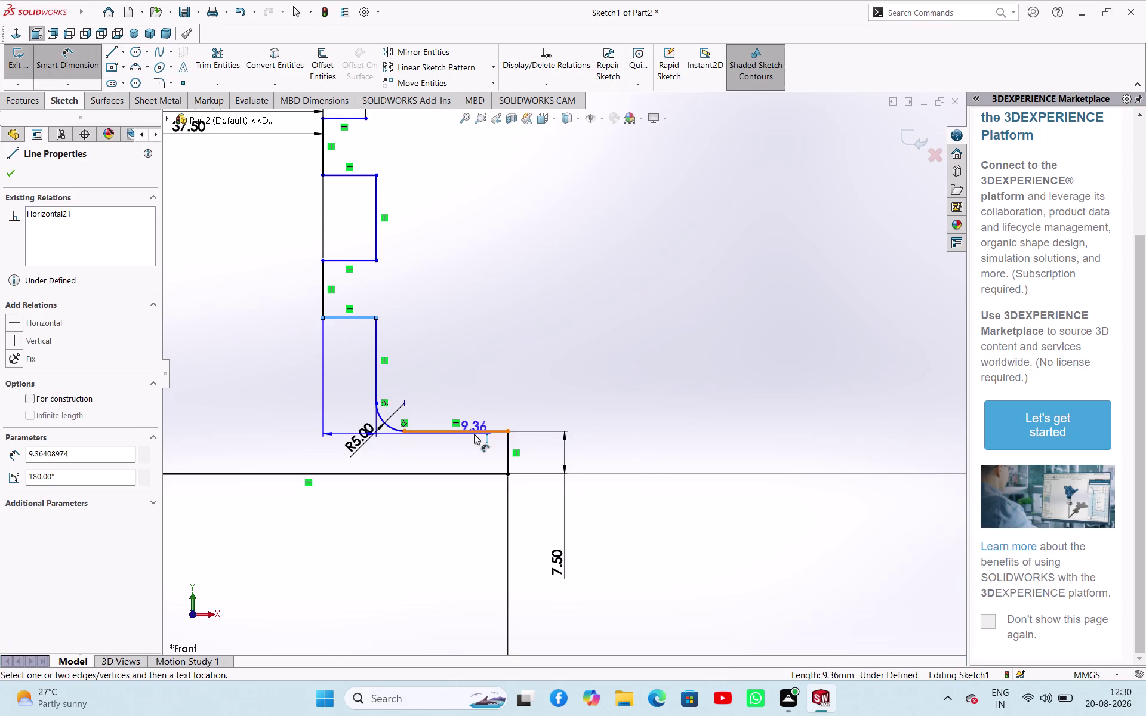
click(476, 430)
click(631, 396)
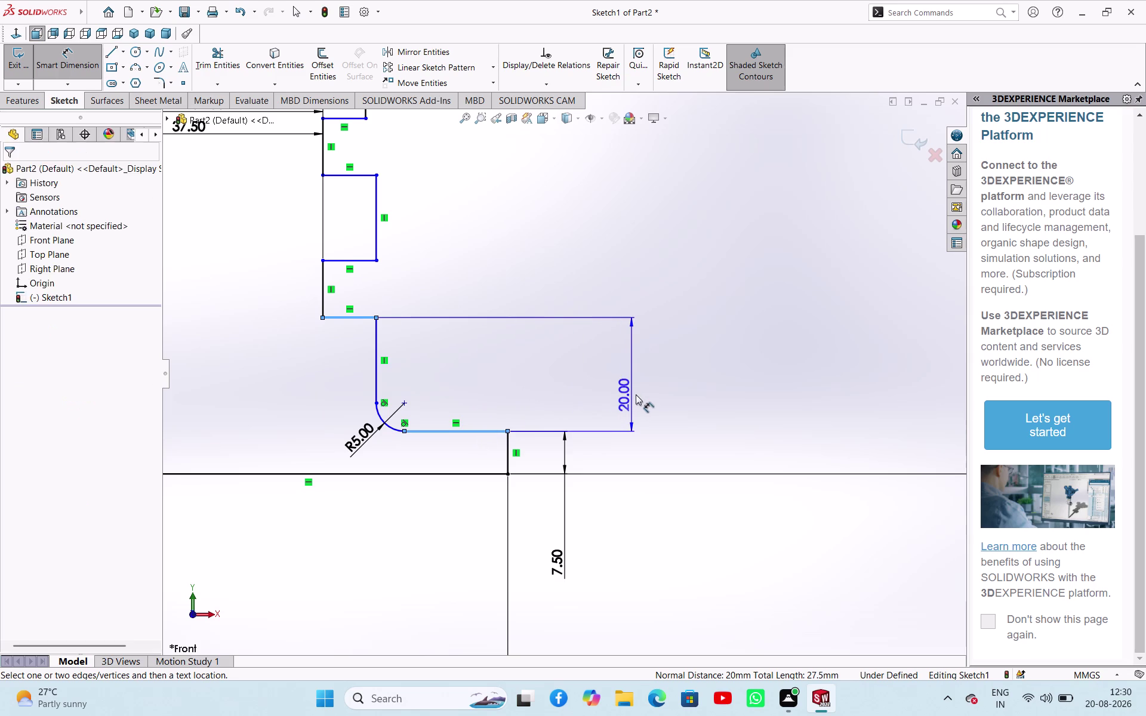
text(15)
key(Return)
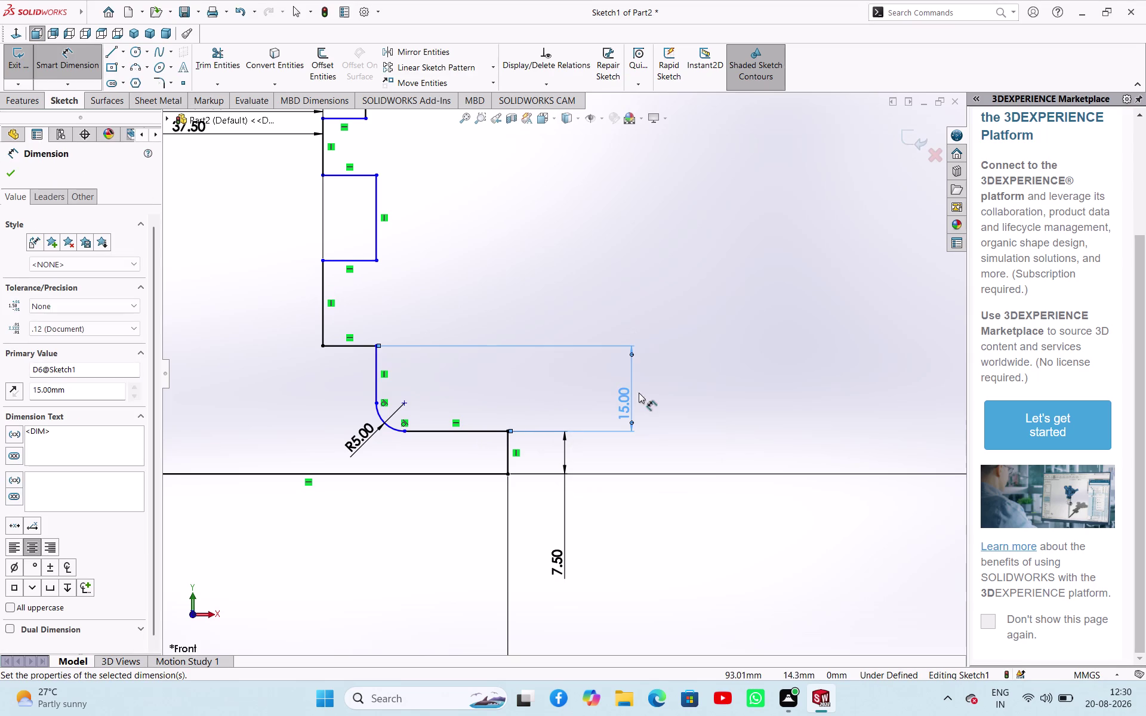
click(378, 366)
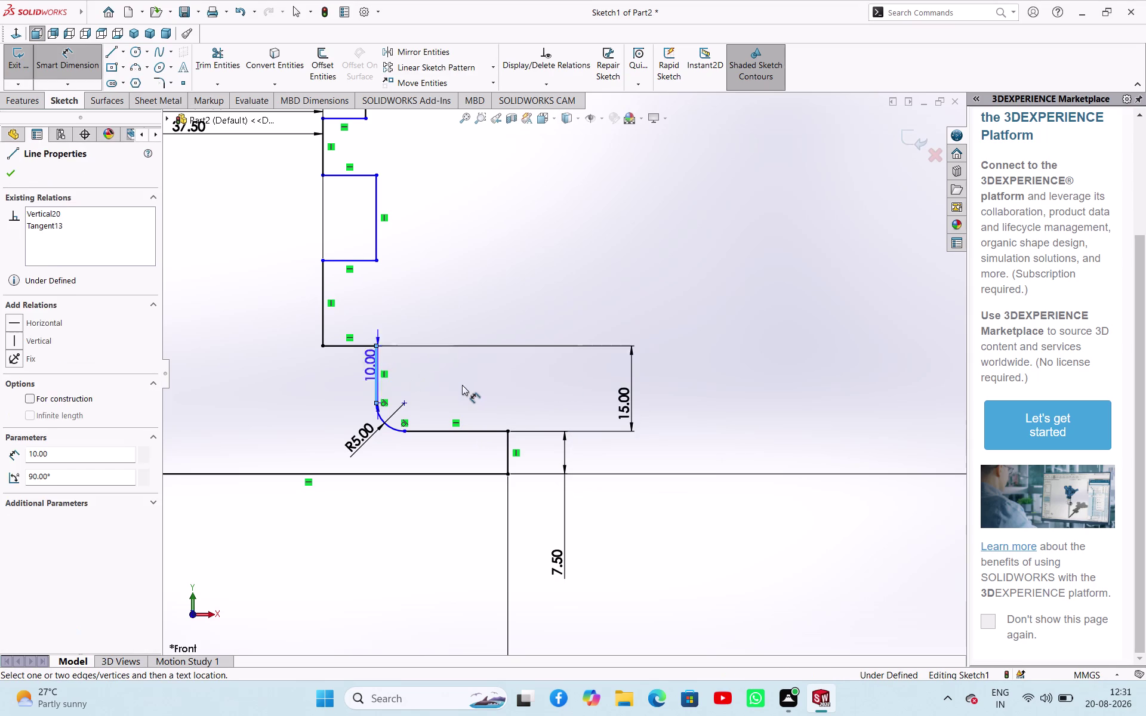
click(466, 384)
click(661, 361)
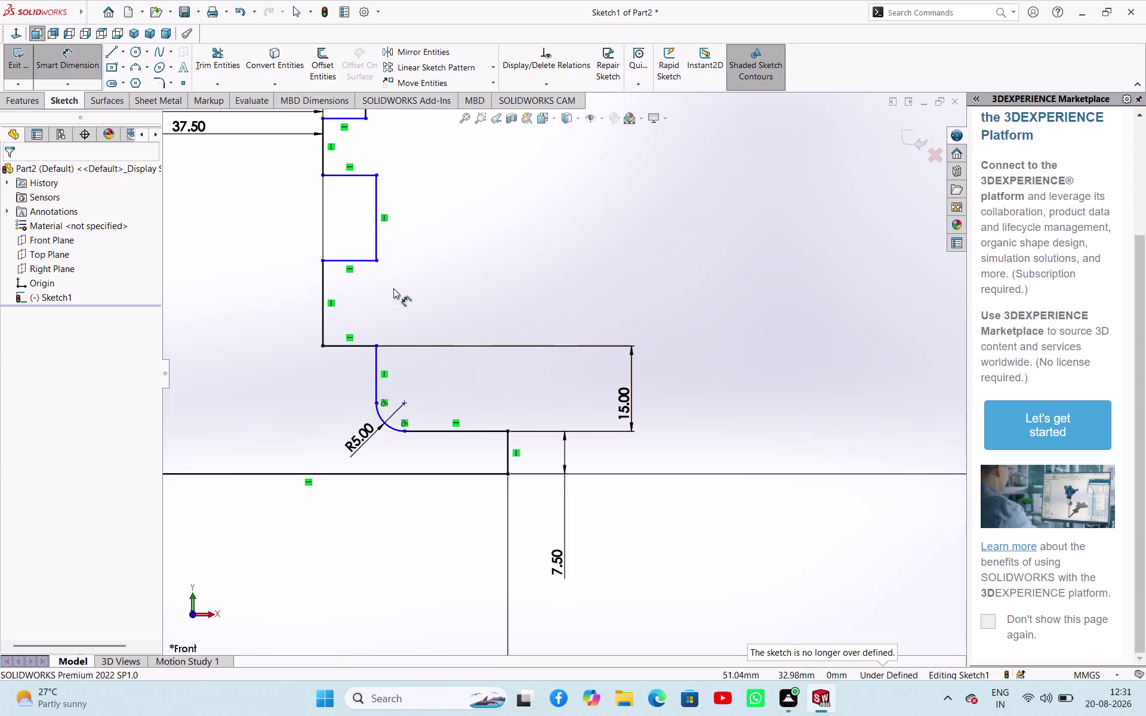
click(322, 283)
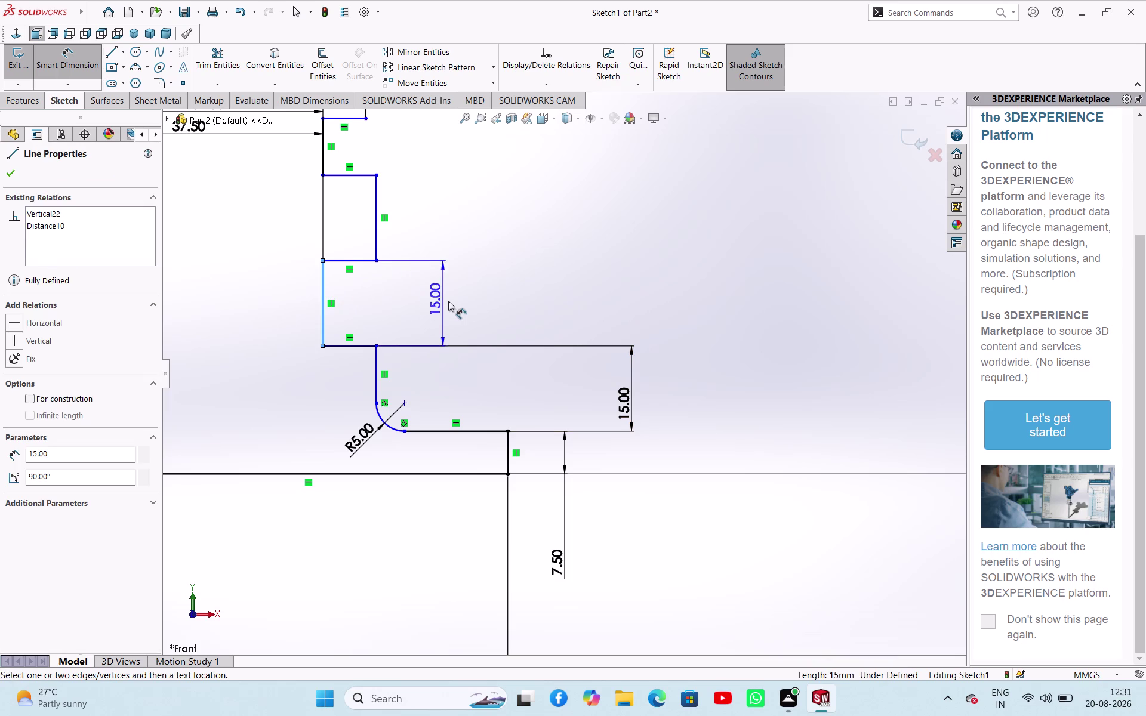
Dimension the lower notch height 10.00 and the upper notch's inner edge 20.00.
click(450, 301)
text(10)
key(Return)
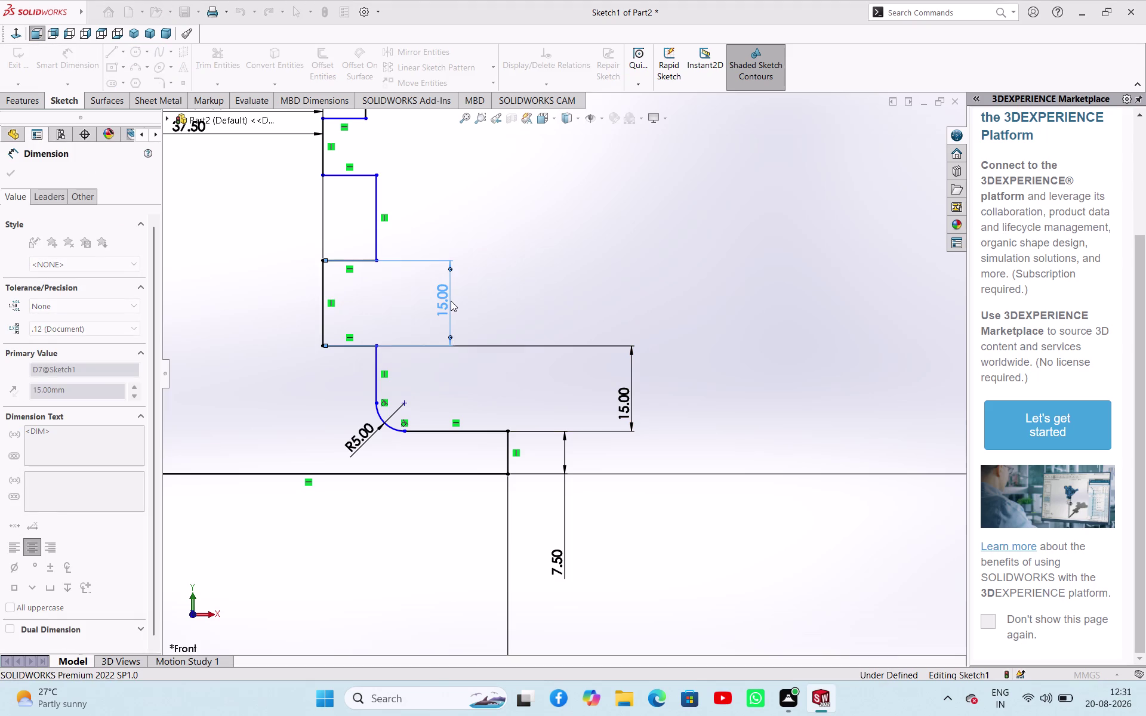
click(375, 241)
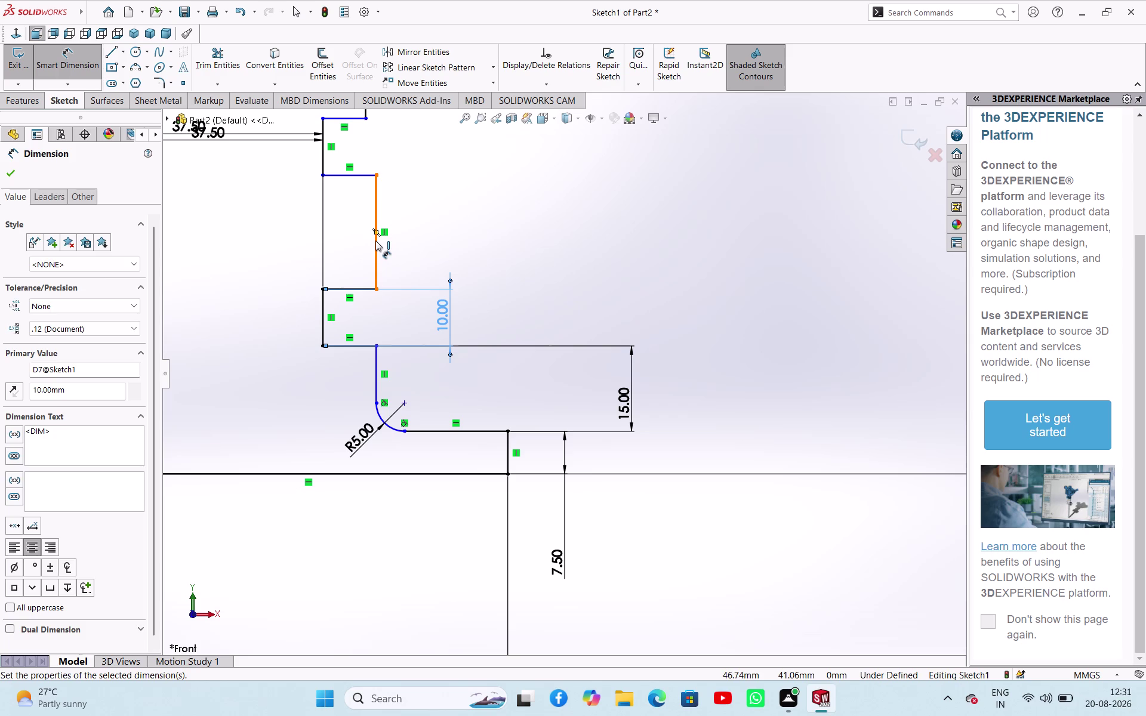
click(417, 243)
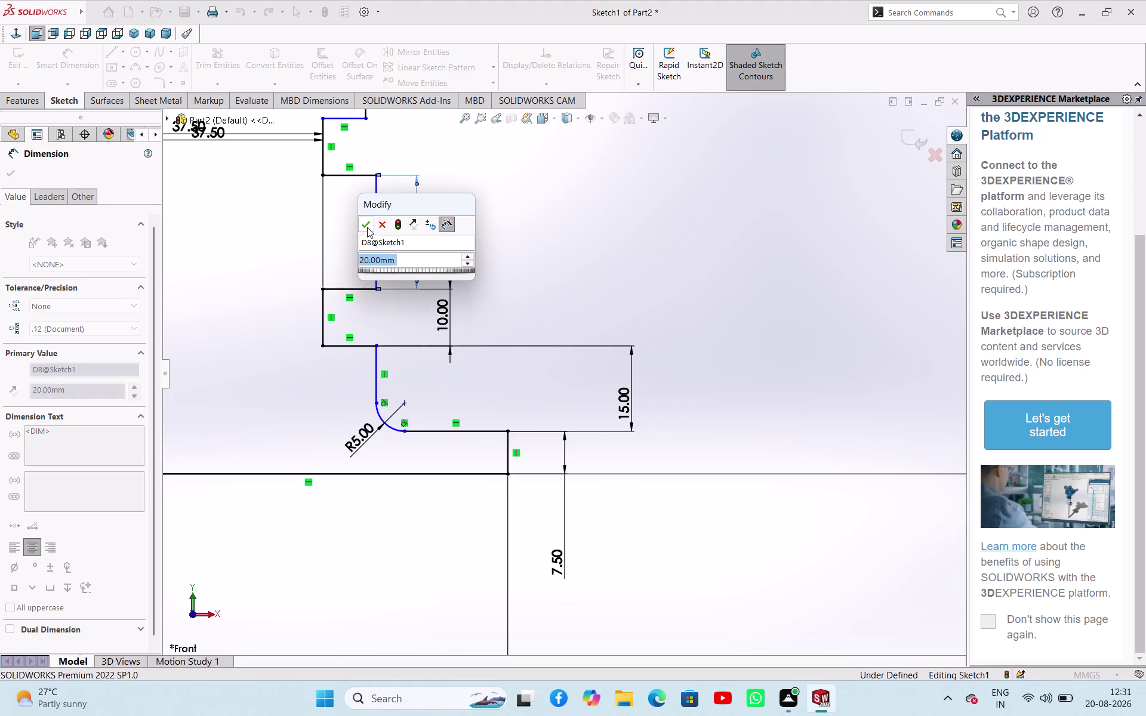
click(368, 227)
Add the top notch's 10.00 height and discard the over-defining dimension on the tall line.
scroll(up, 3)
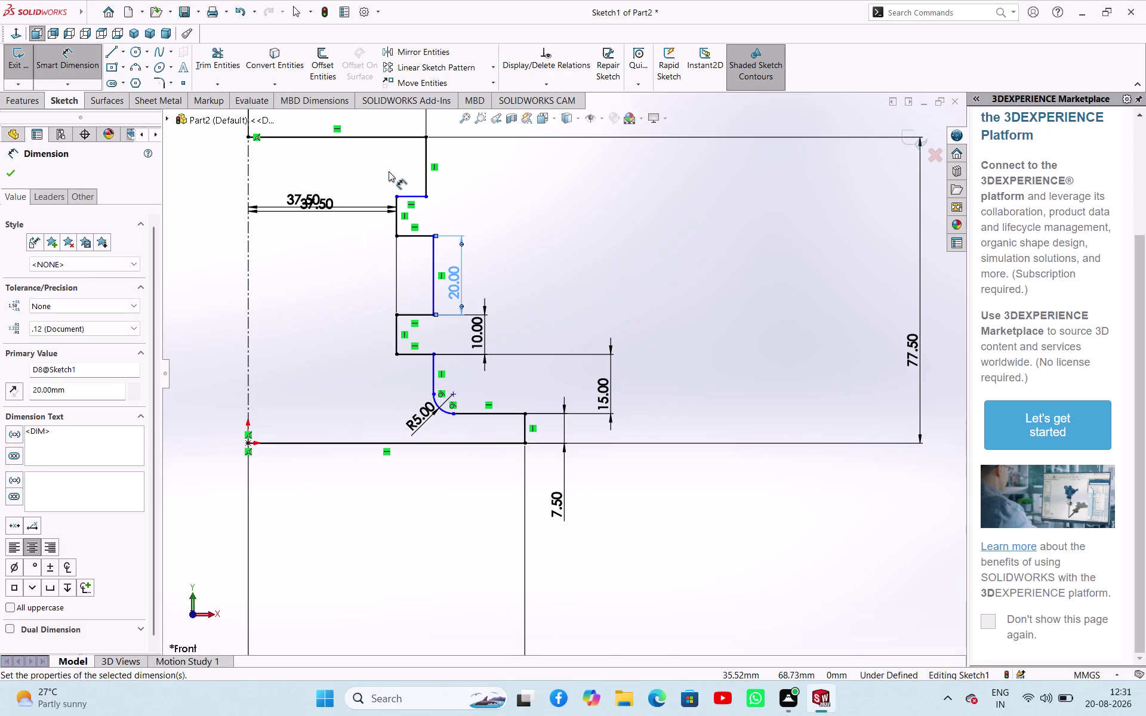
scroll(down, 3)
scroll(down, 3)
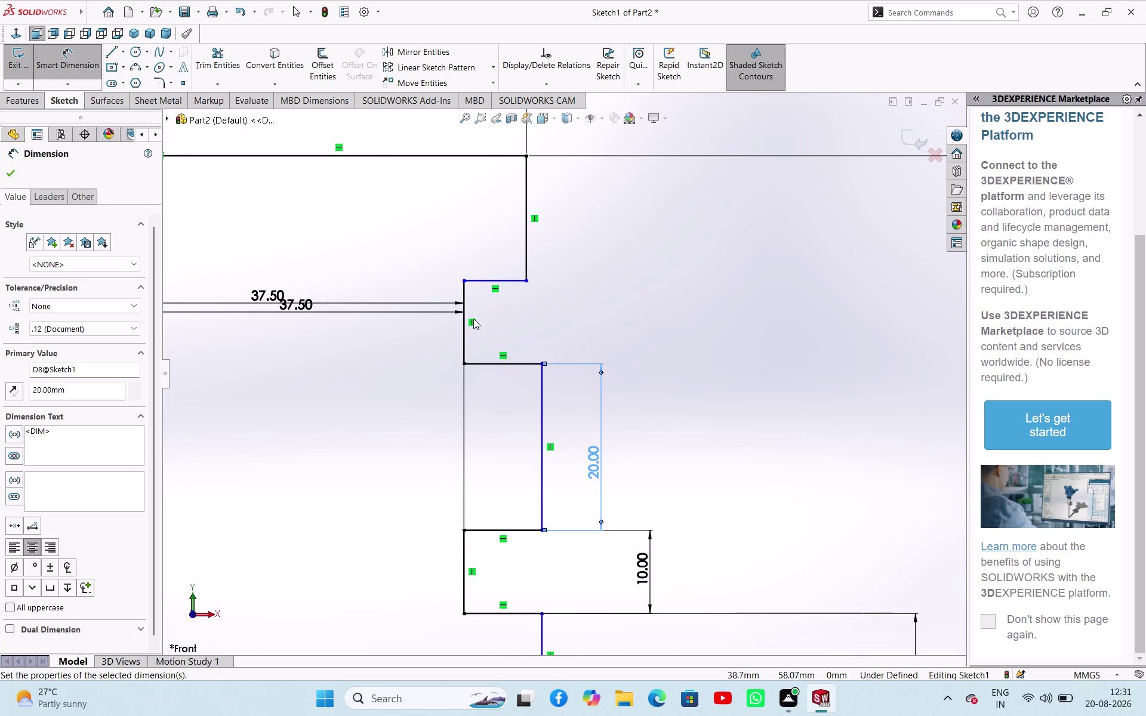
click(466, 326)
click(575, 319)
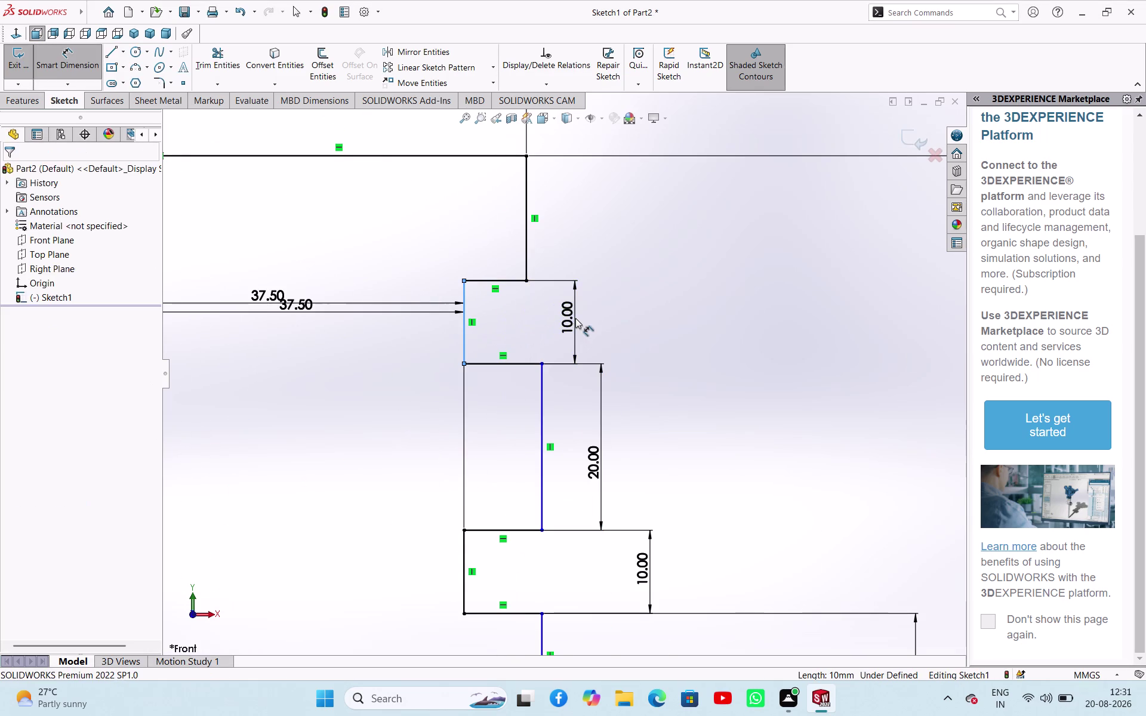
click(531, 294)
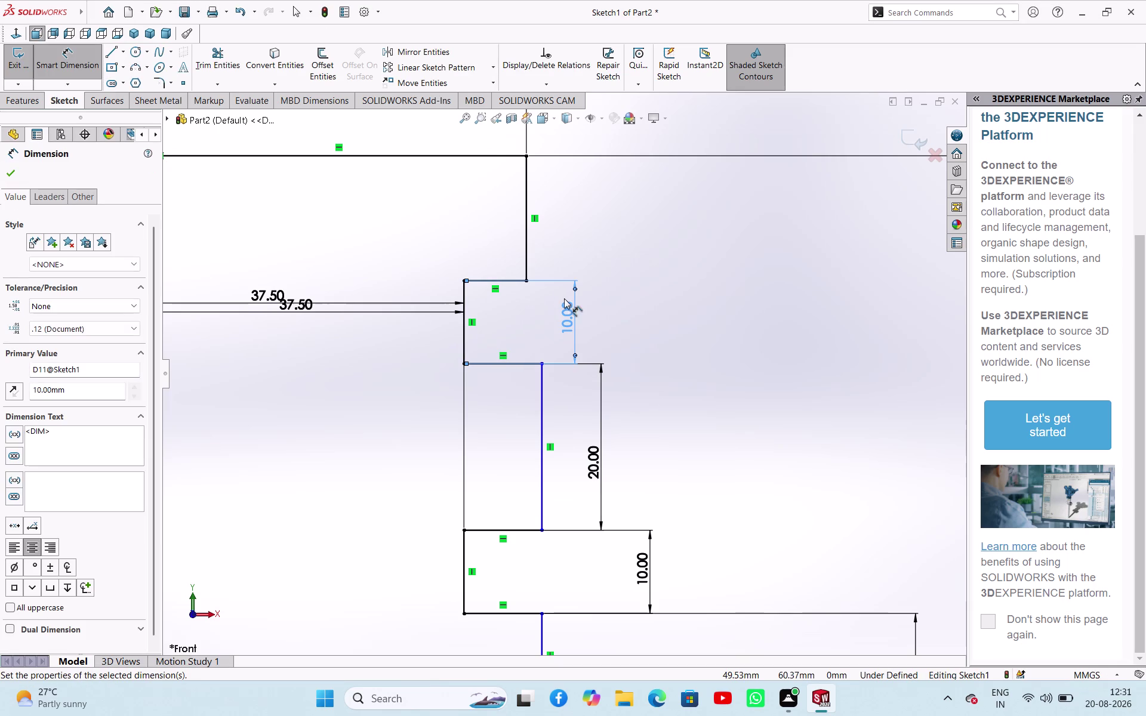
click(528, 246)
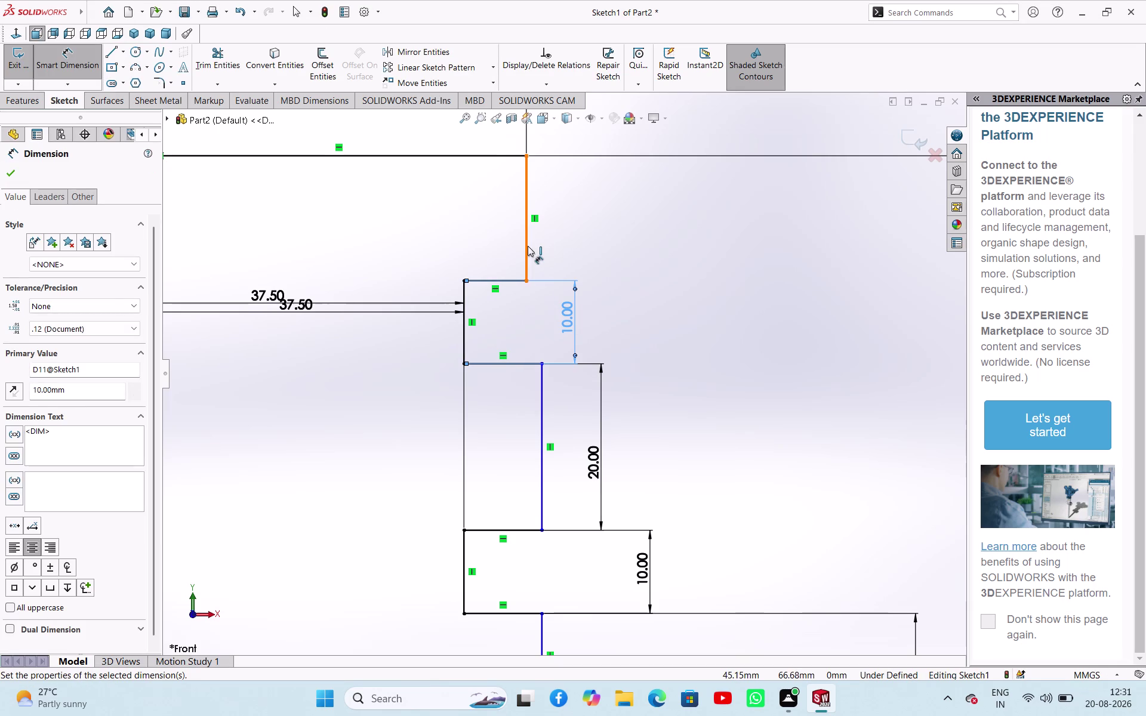
click(588, 256)
click(640, 366)
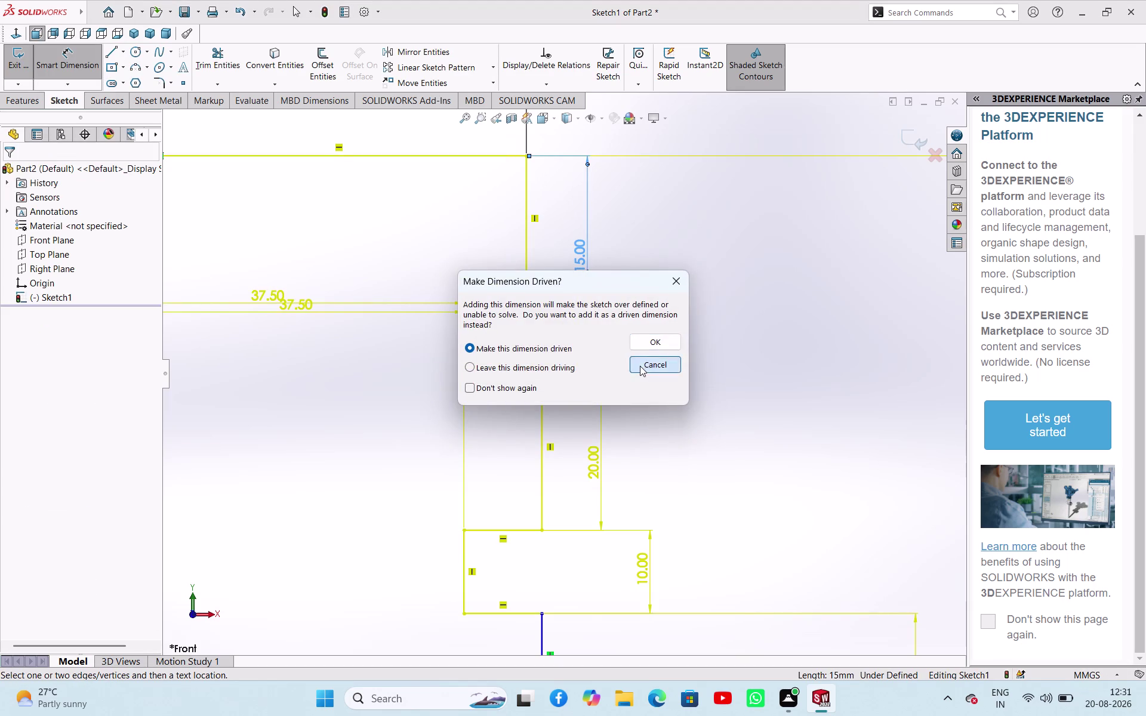
scroll(up, 3)
scroll(down, 3)
scroll(down, 3)
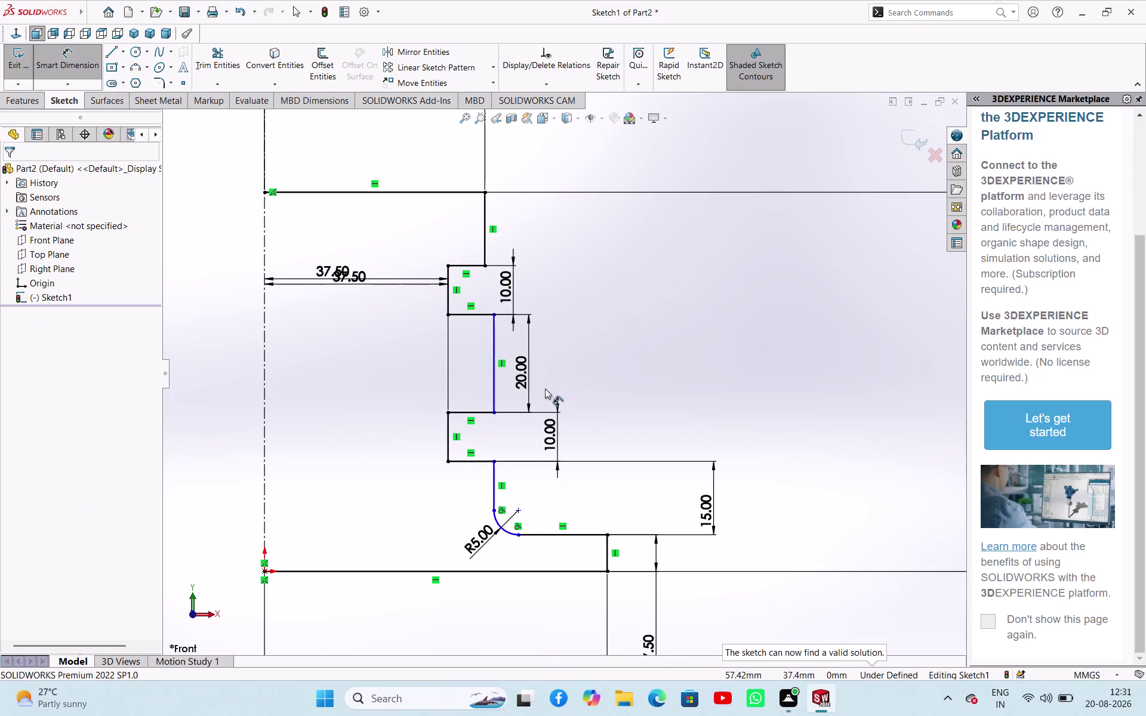
click(495, 373)
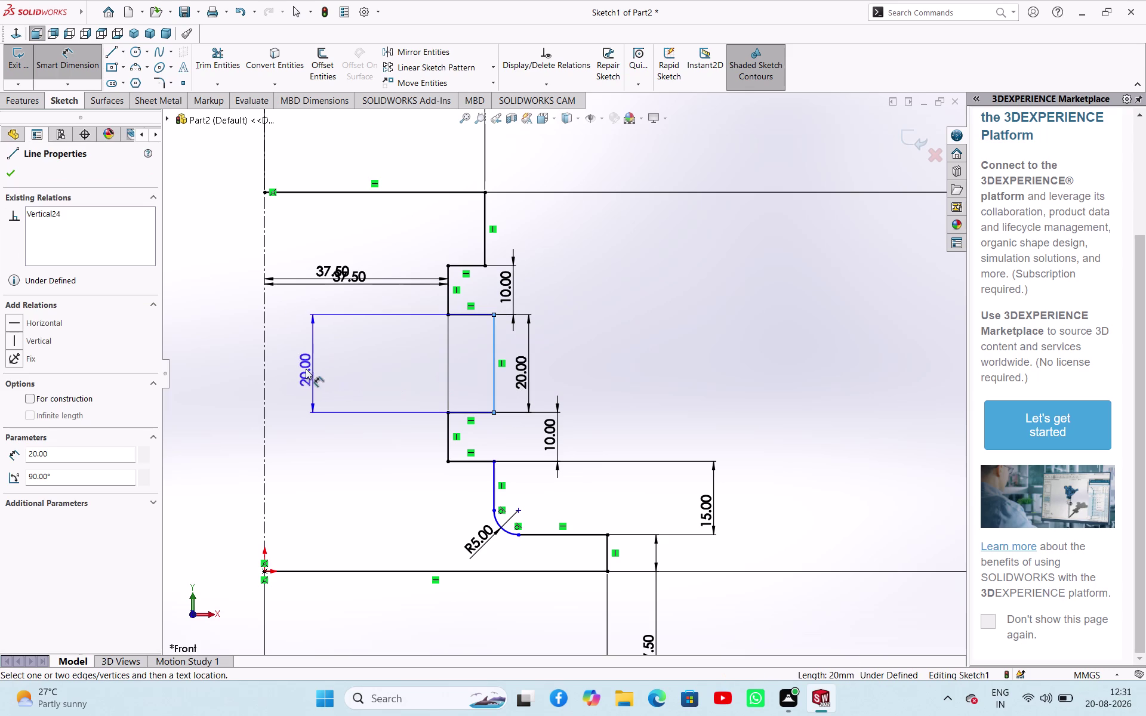
Set a 45.00 offset from the centreline and dismiss the over-defining dimension prompt.
click(264, 369)
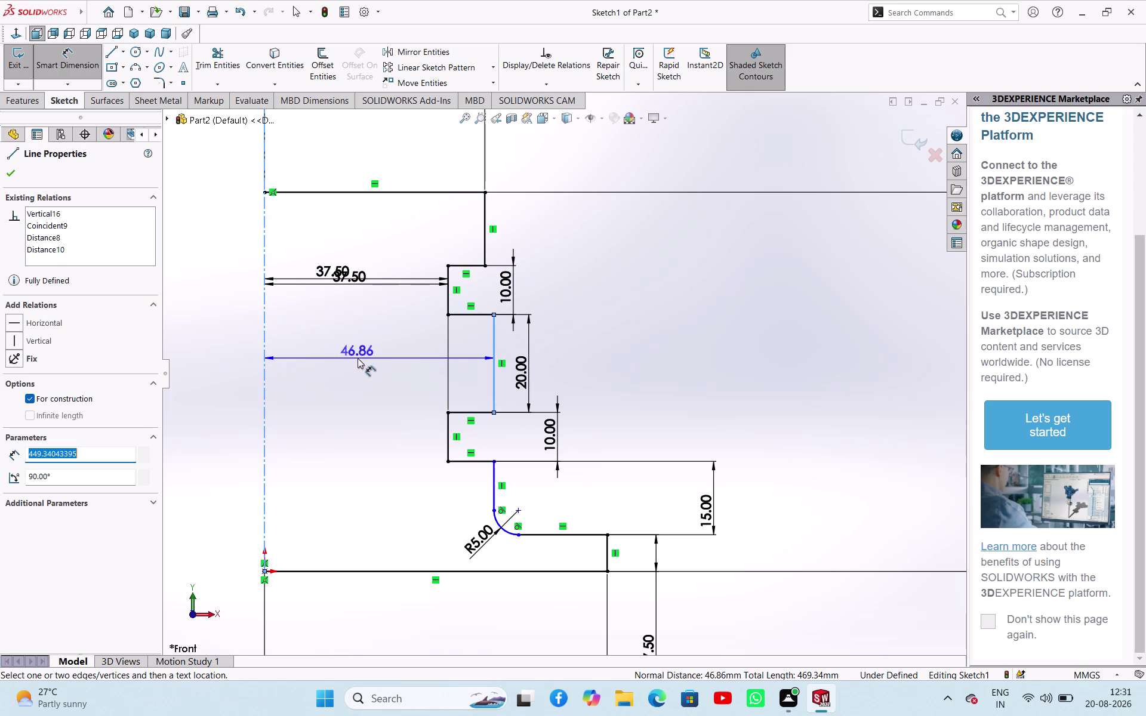
click(359, 359)
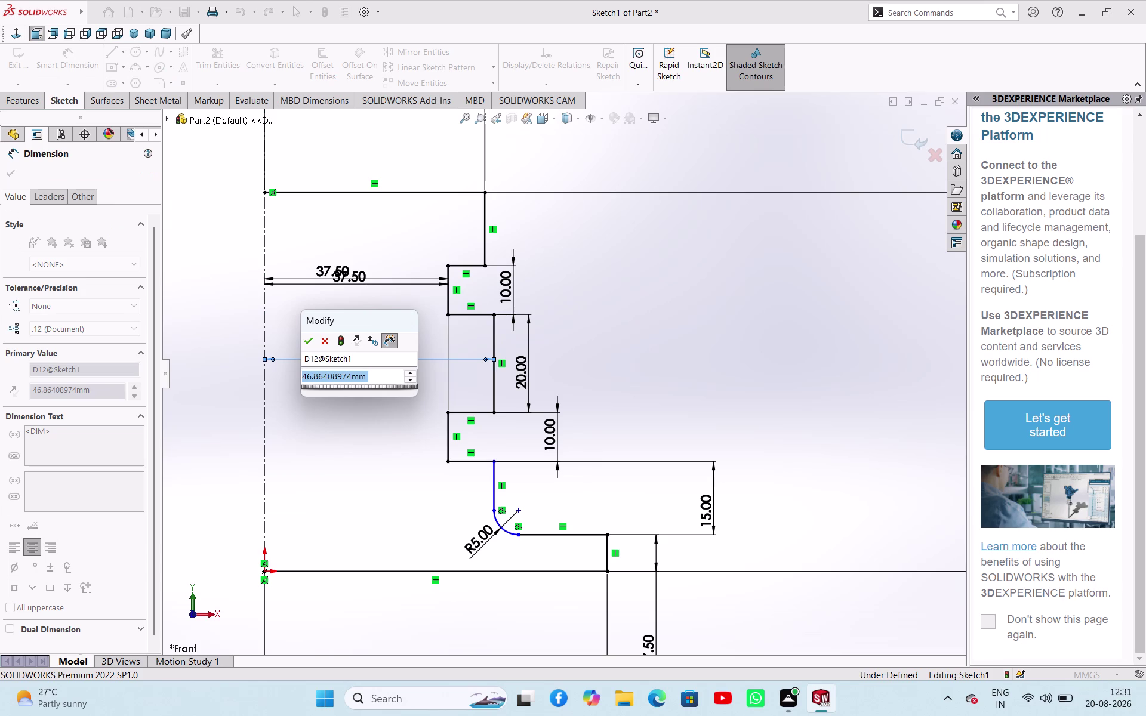
text(45)
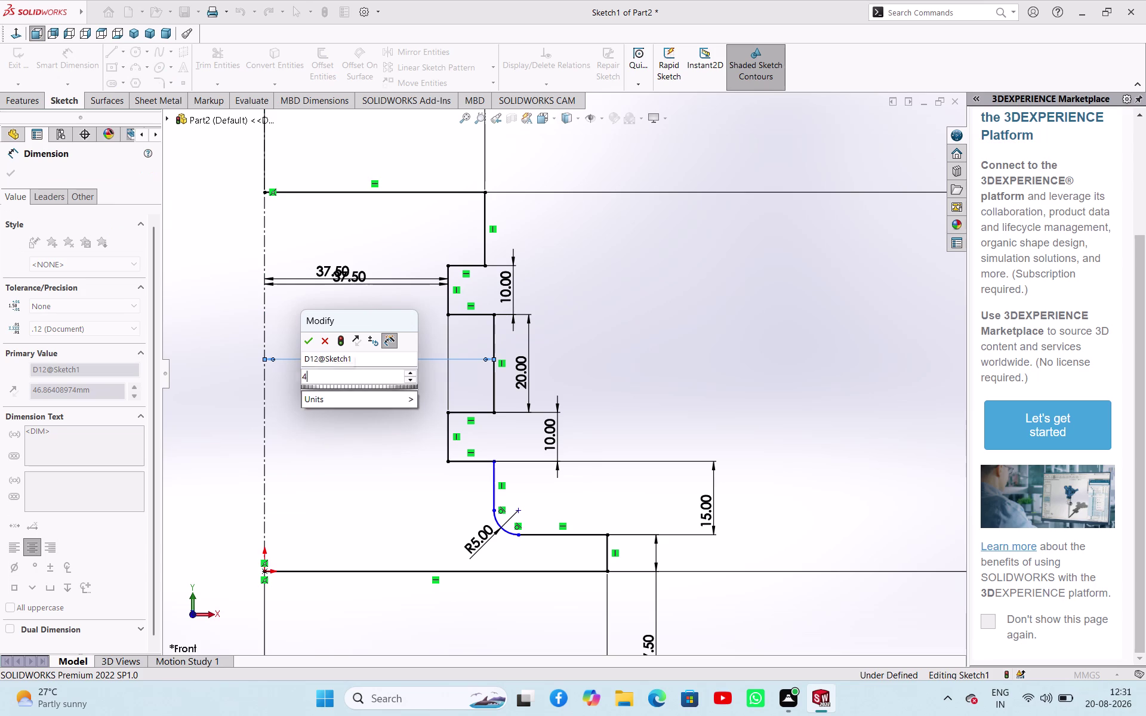
key(Return)
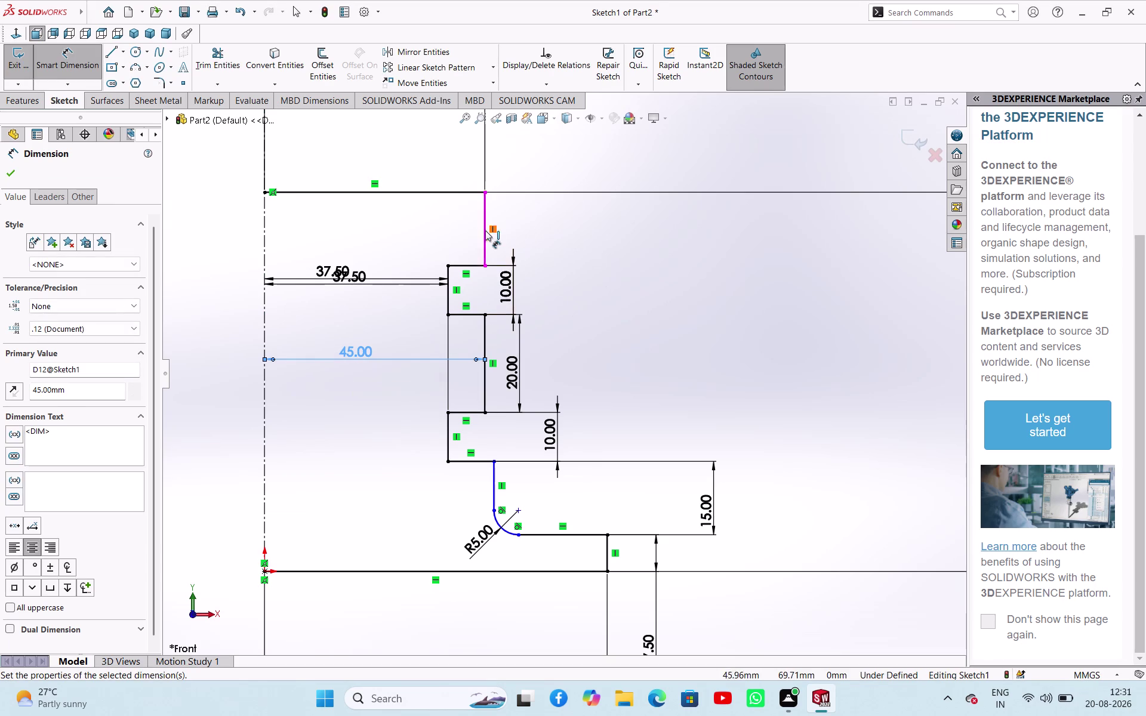
click(482, 231)
click(377, 232)
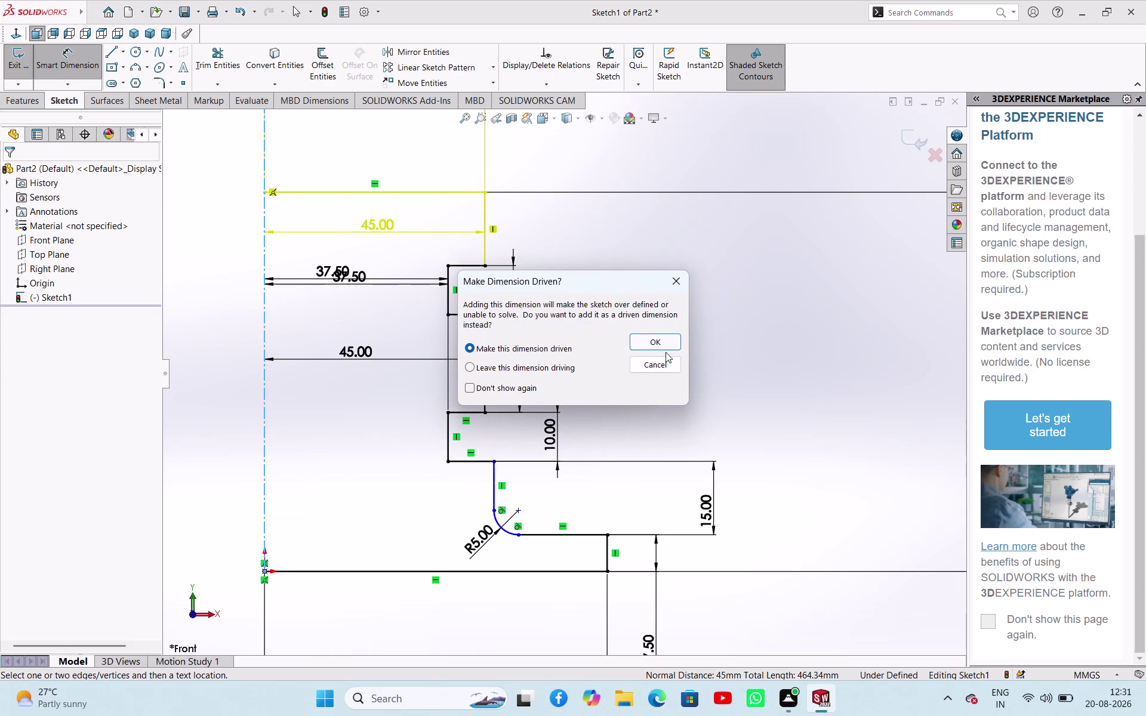
click(666, 370)
Place the lower vertical edge 45 mm from the centerline, cancelling the redundant 37.50 dimension.
click(492, 476)
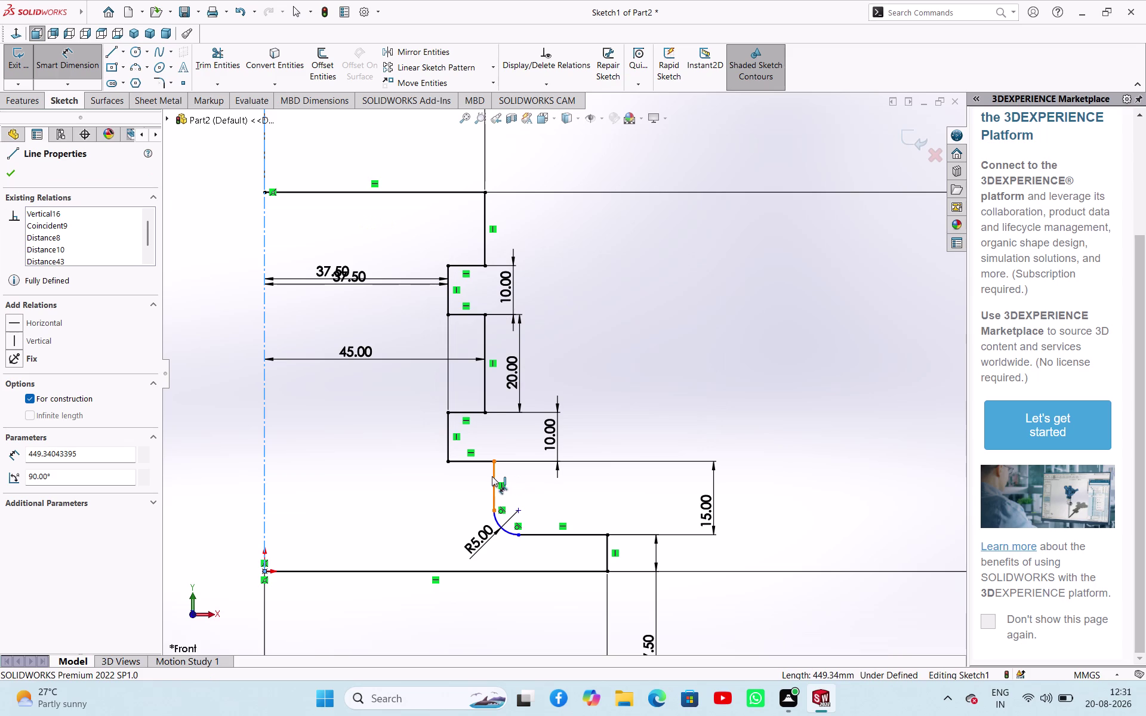
click(365, 482)
key(4)
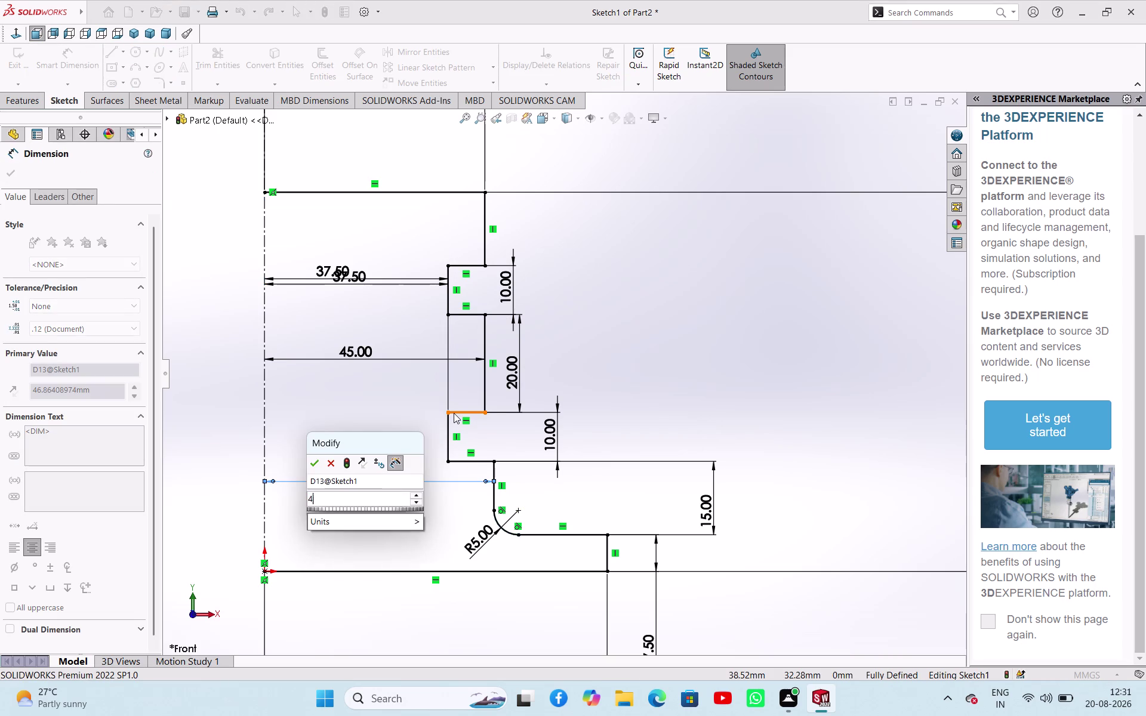
key(5)
key(Return)
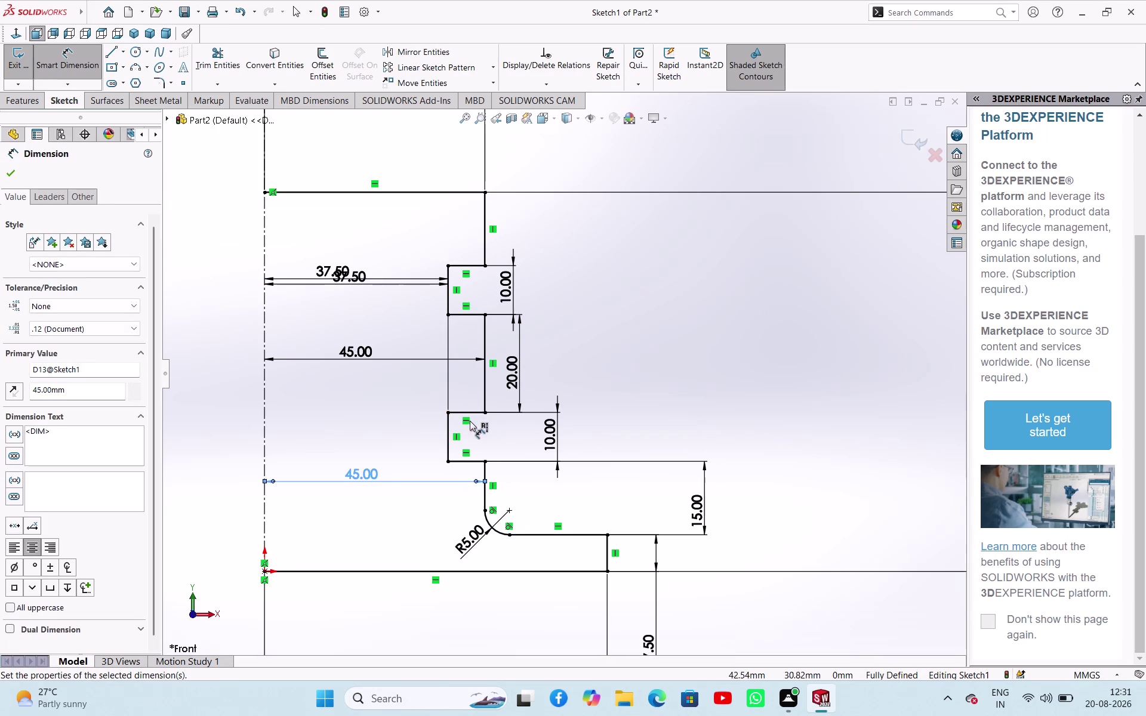
click(449, 435)
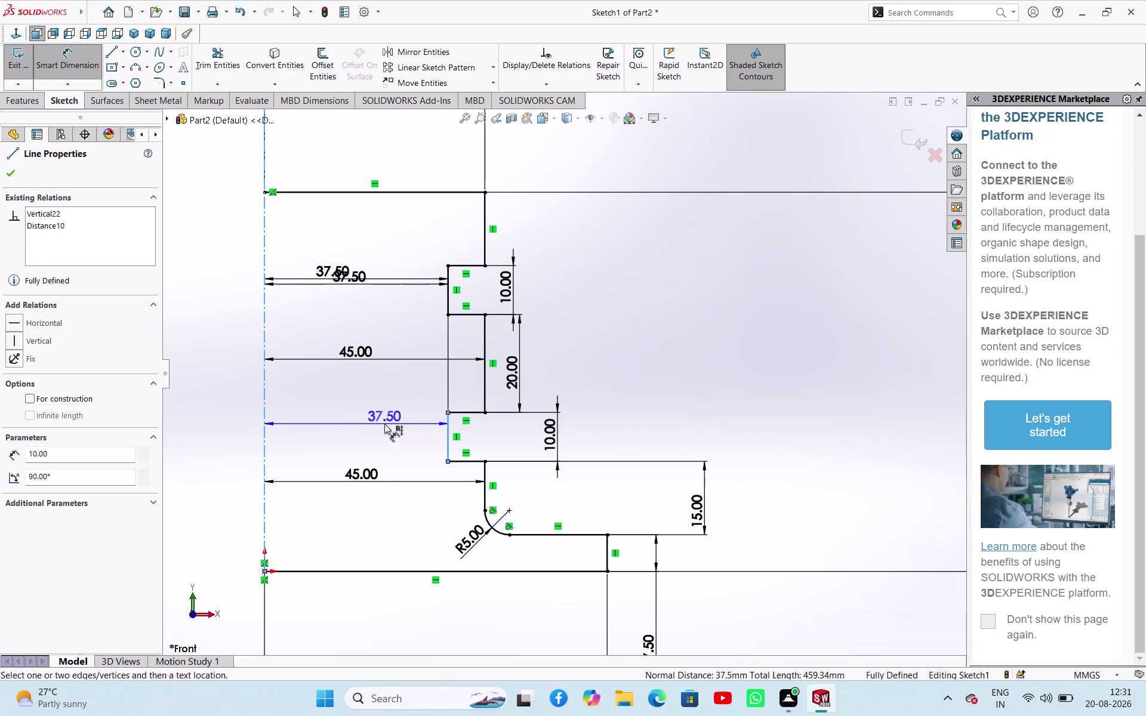
click(385, 424)
click(652, 369)
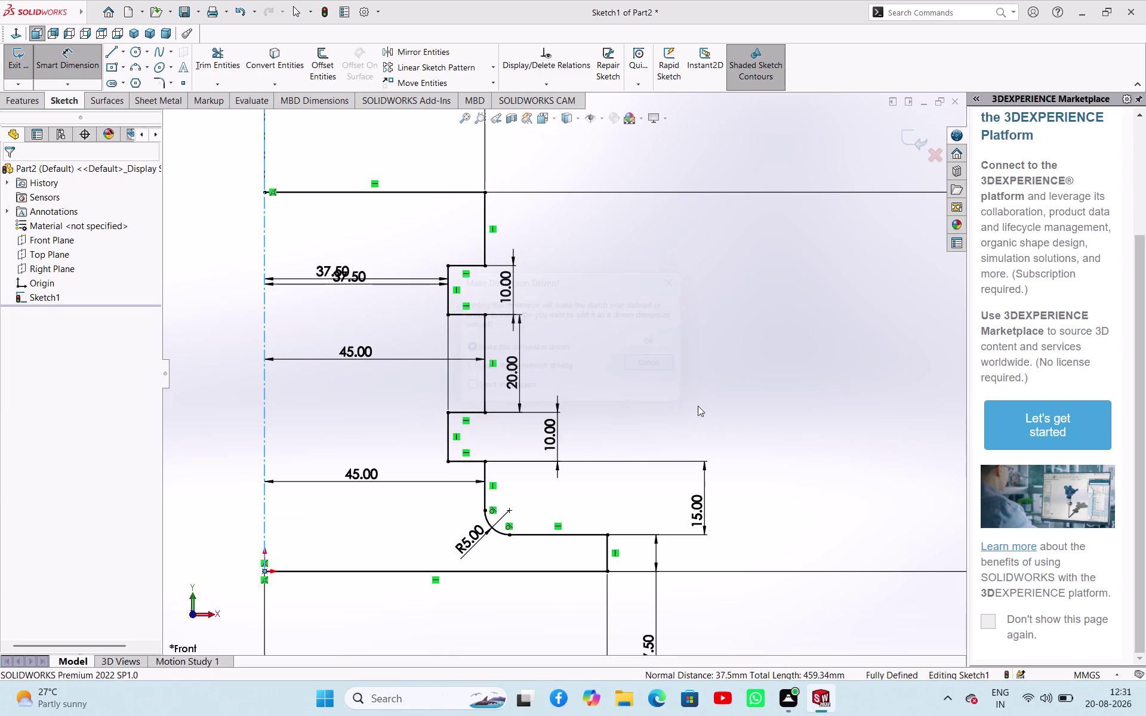
scroll(up, 3)
scroll(down, 3)
scroll(down, 3)
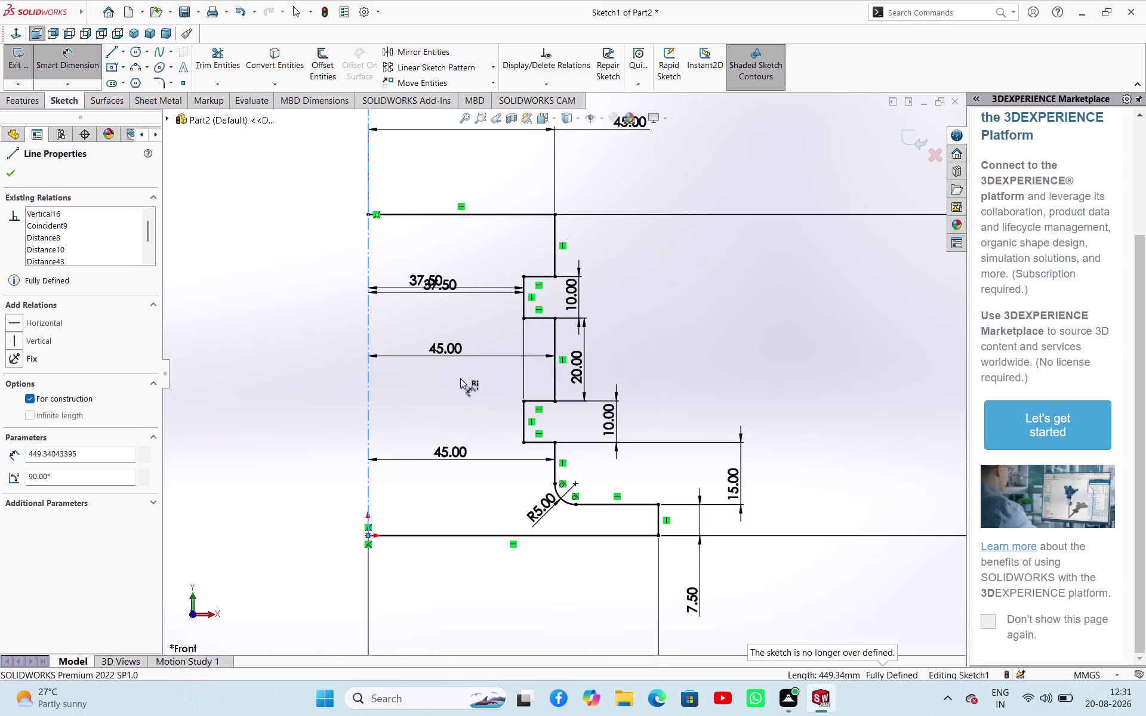
scroll(up, 3)
scroll(down, 3)
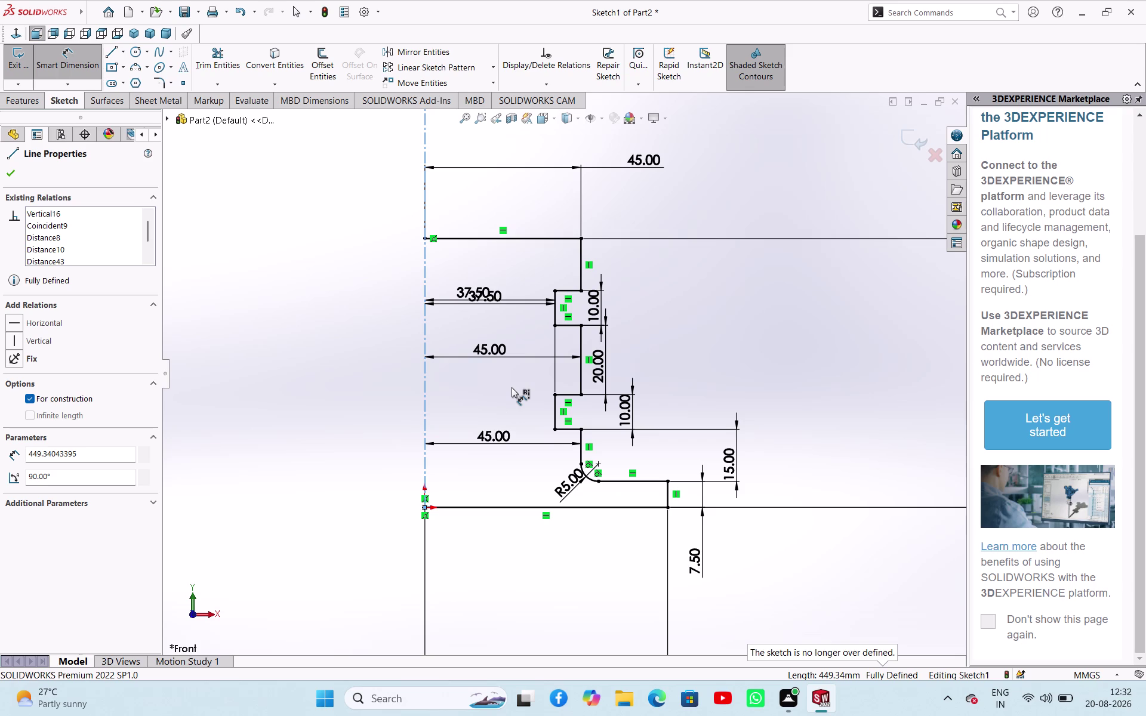
click(117, 56)
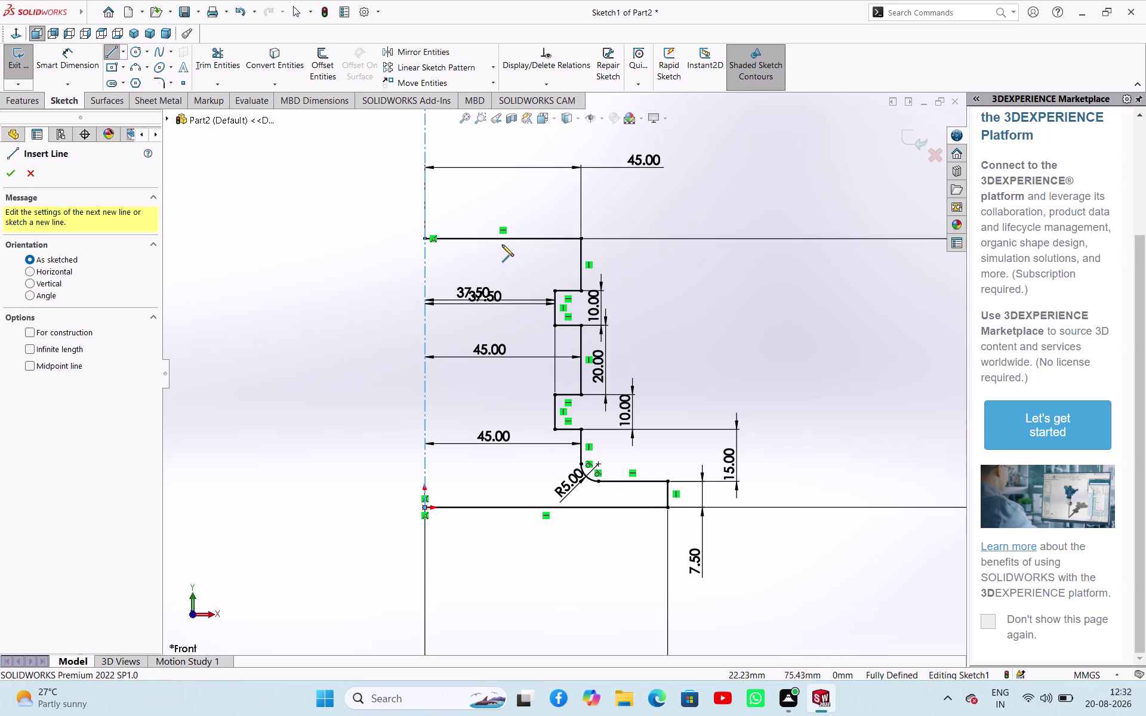
Abandon a line and a rectangle started on the profile's top edge.
click(502, 241)
key(Escape)
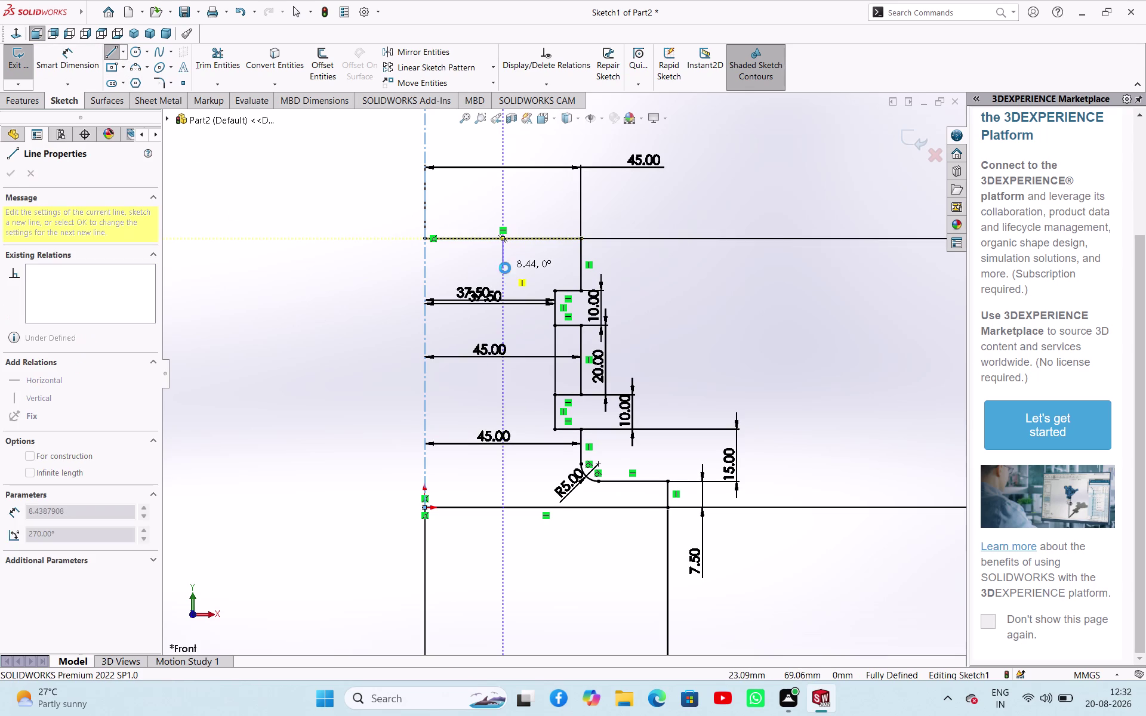
right_drag(284, 281, 219, 379)
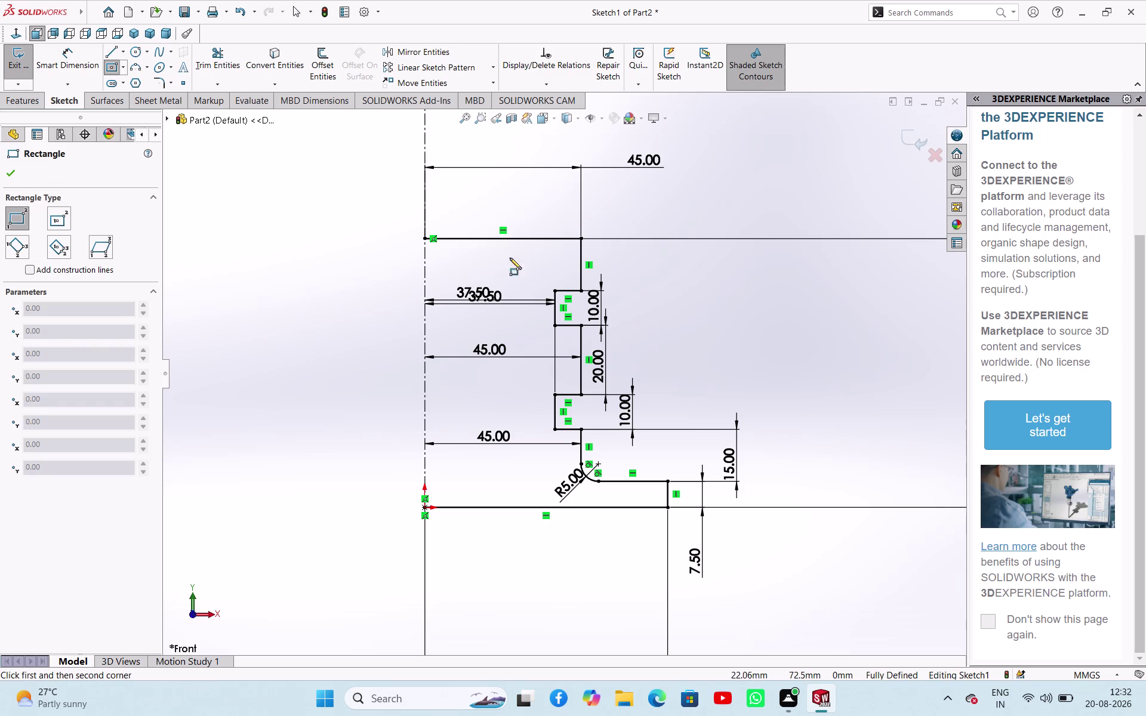
click(524, 240)
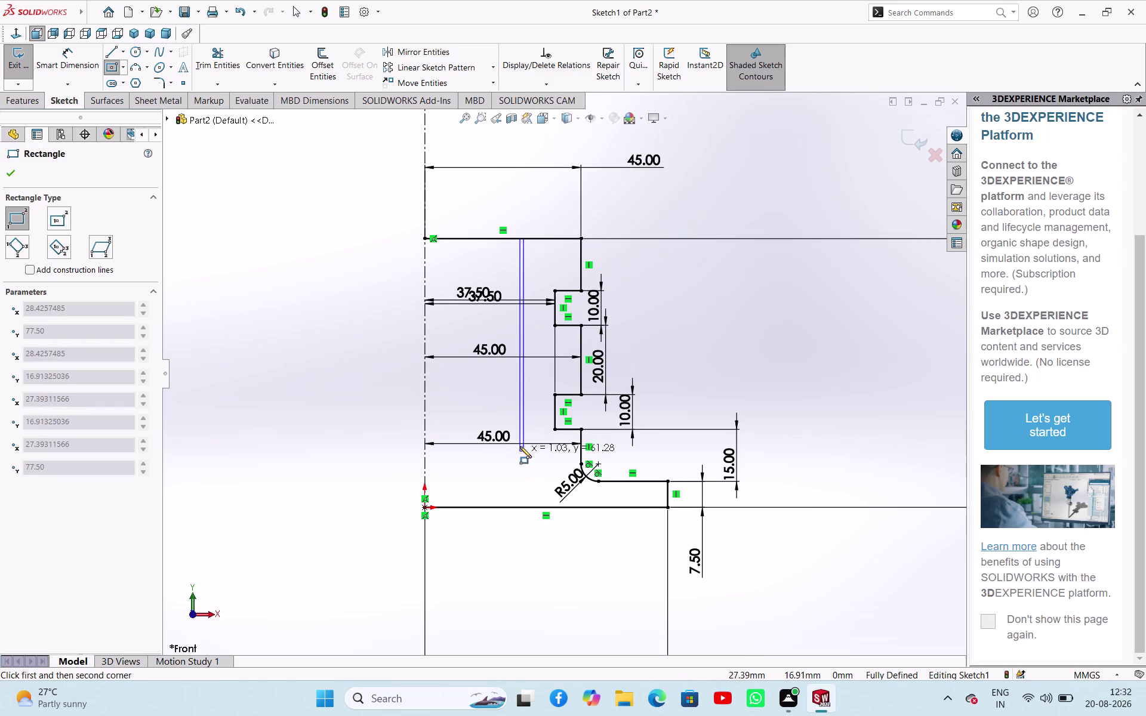
key(Escape)
right_drag(367, 419, 301, 410)
Draw a vertical line from the top edge down to the bottom edge.
click(533, 241)
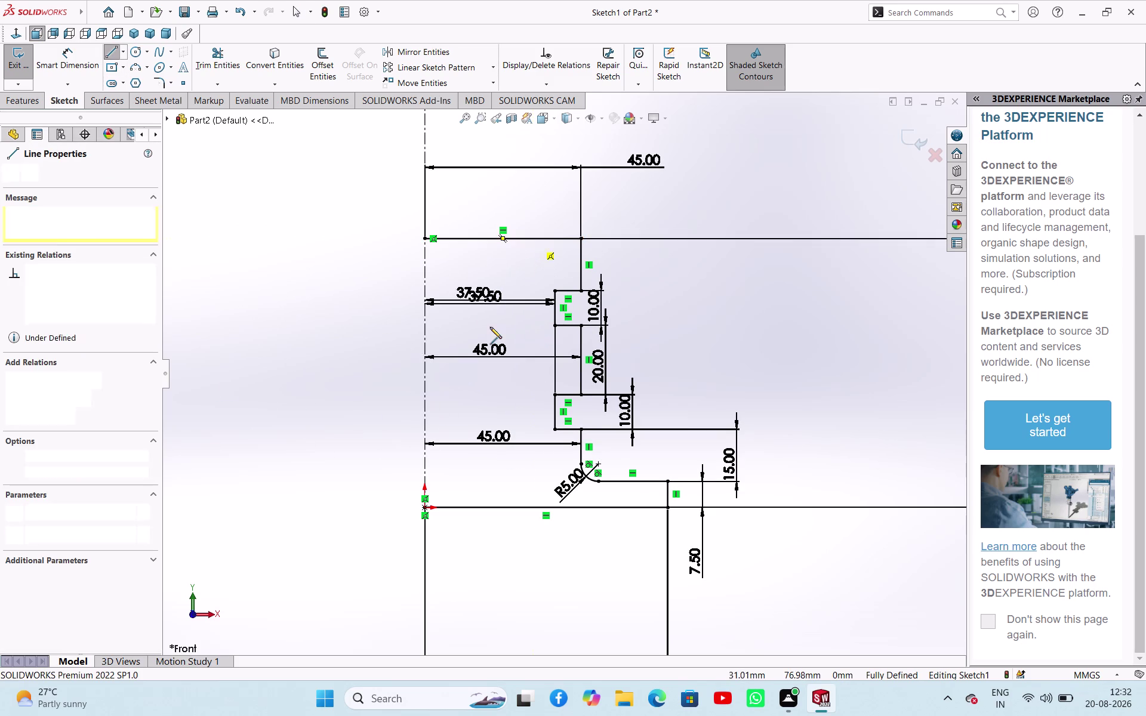
click(533, 505)
right_click(502, 525)
click(514, 539)
scroll(down, 3)
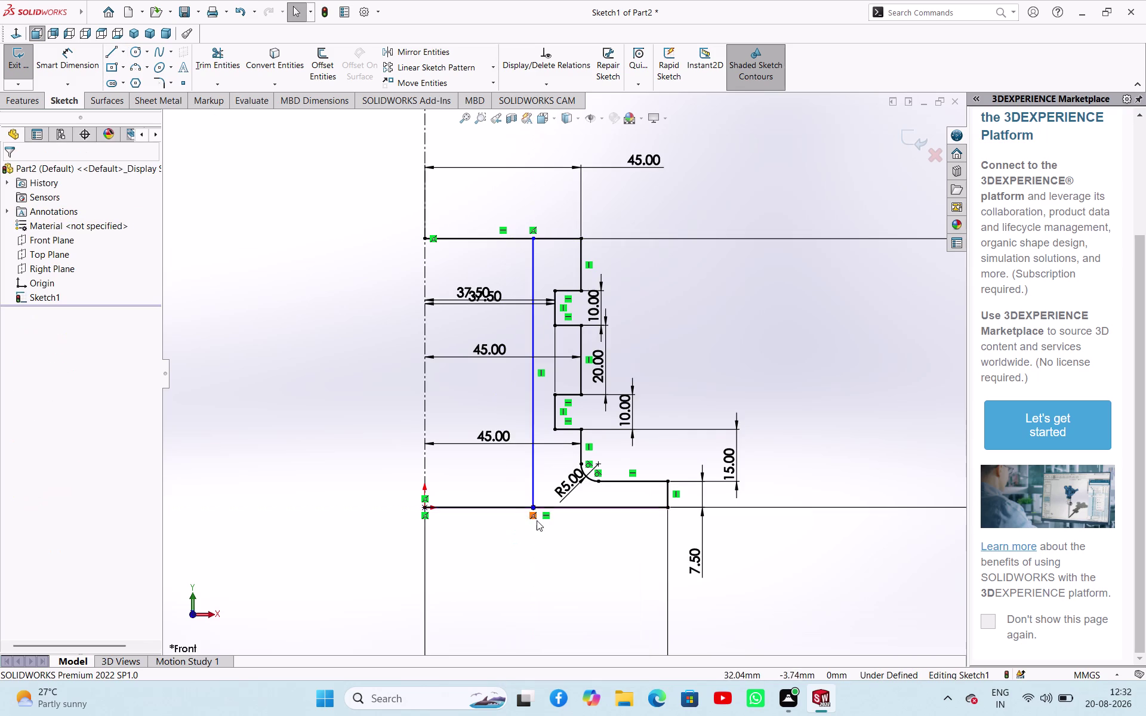
scroll(down, 3)
scroll(up, 3)
scroll(up, 3)
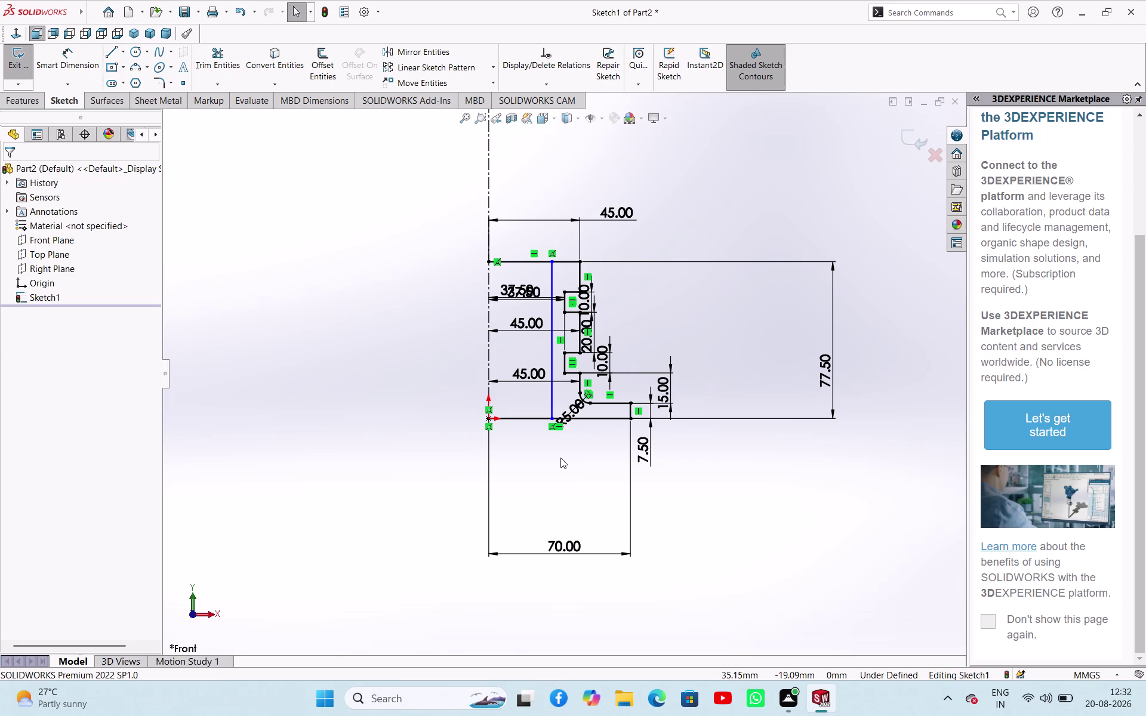
right_drag(735, 542, 740, 467)
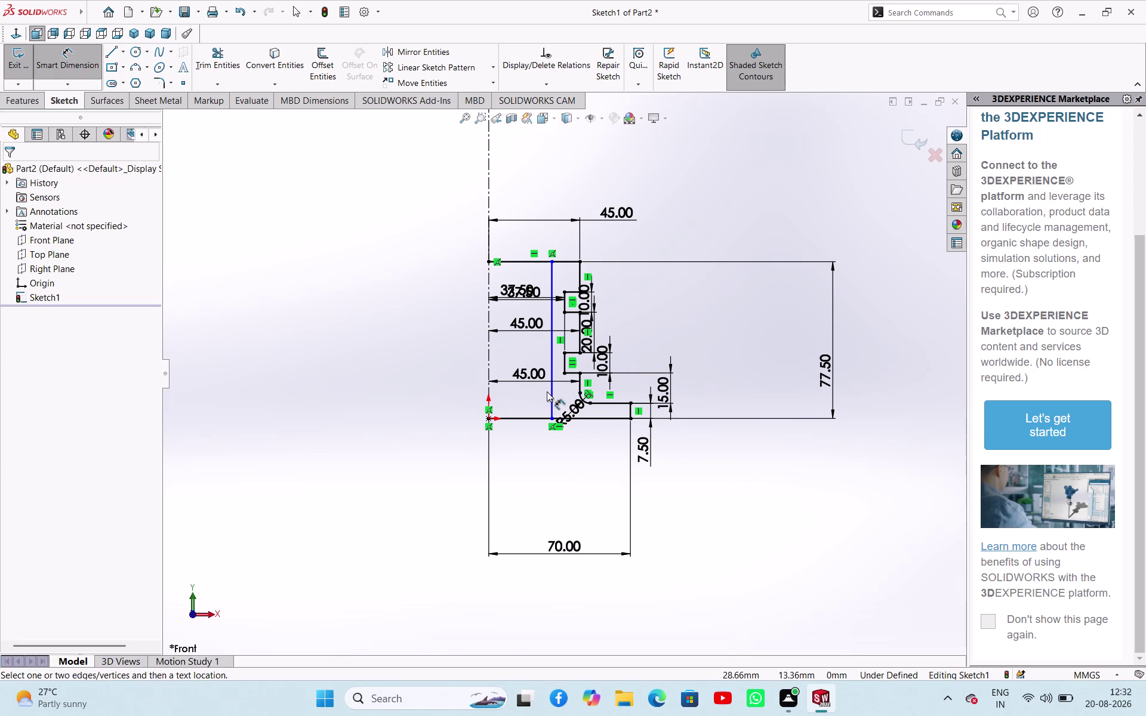
Dimension the new vertical line 7.5 mm from the adjacent vertical edge.
click(552, 394)
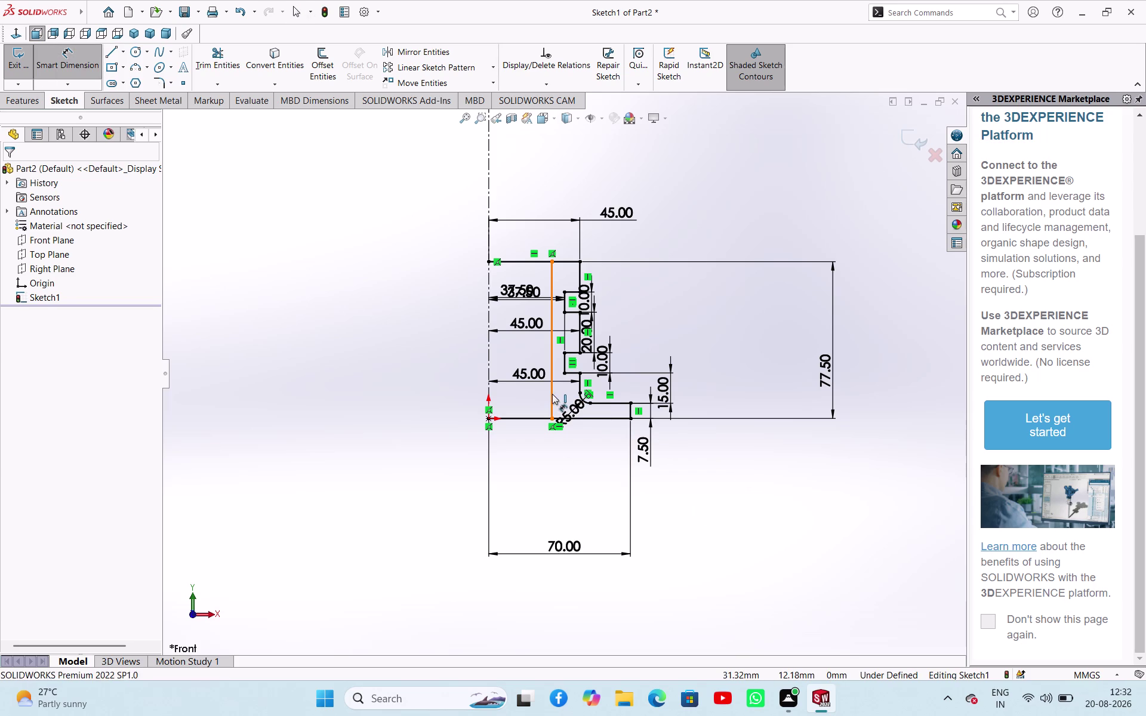
click(577, 341)
click(568, 489)
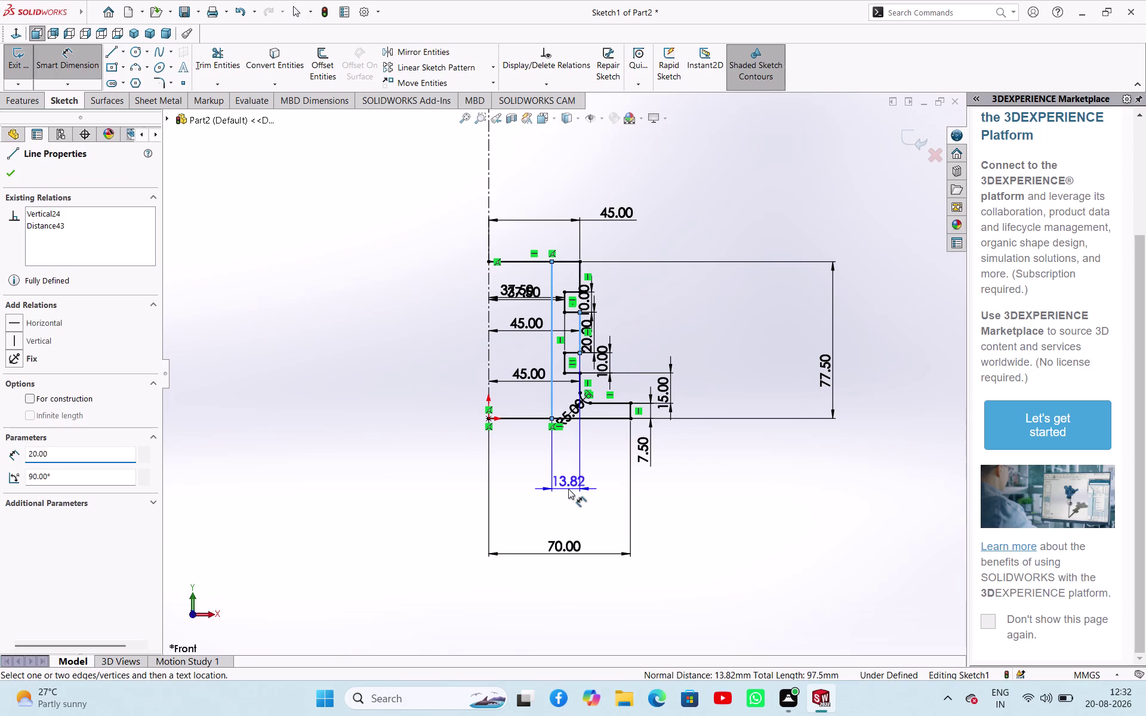
text(7)
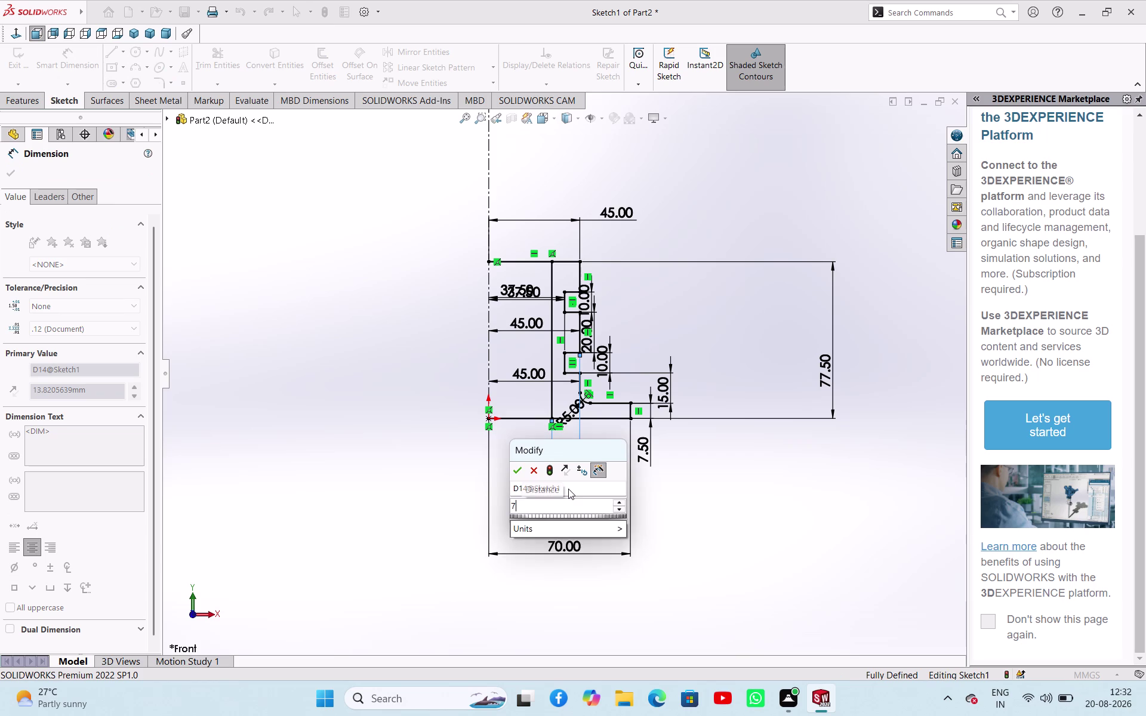
text(.)
key(5)
key(Return)
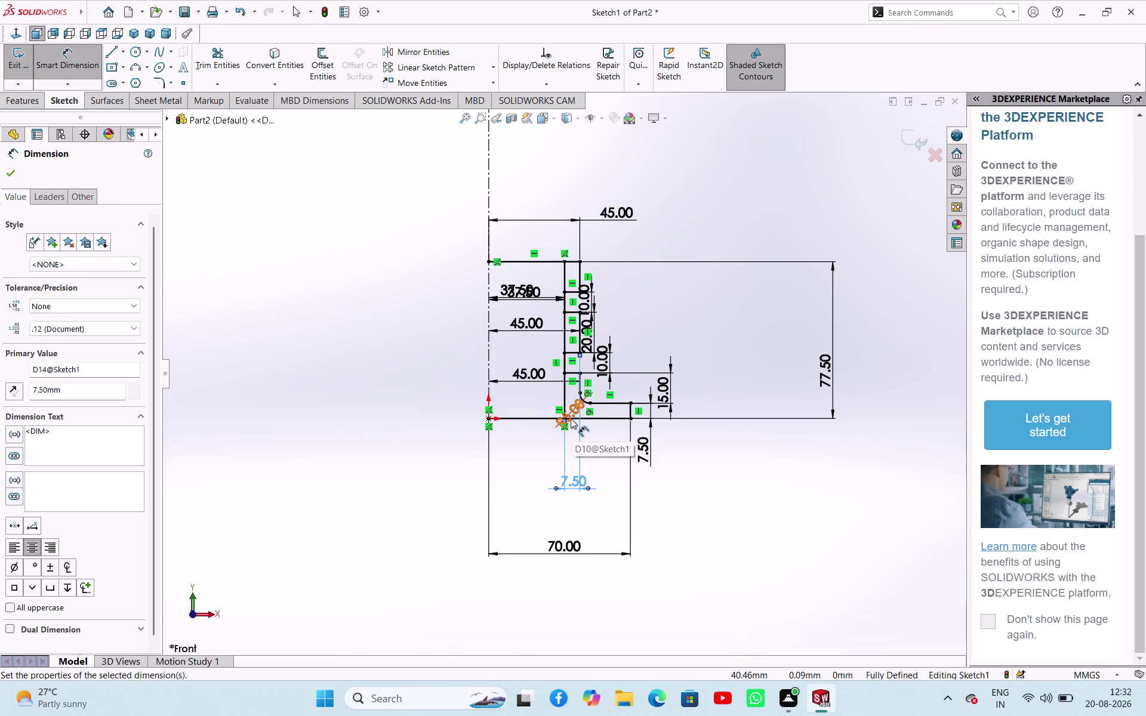
scroll(down, 3)
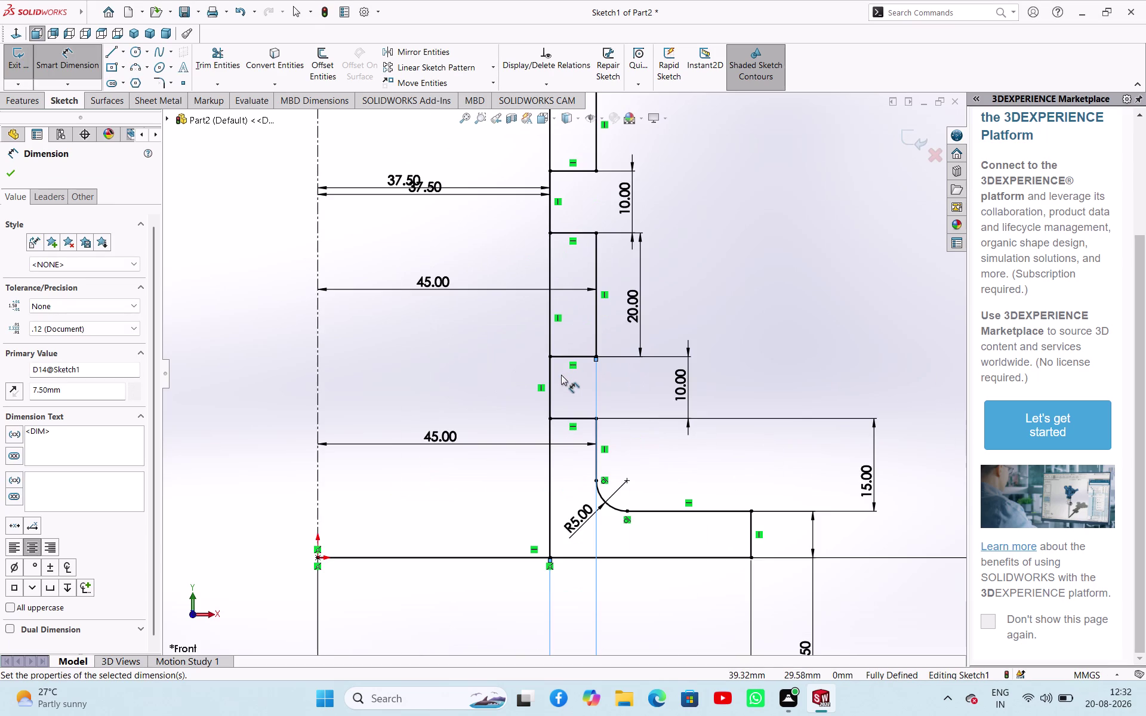
scroll(up, 3)
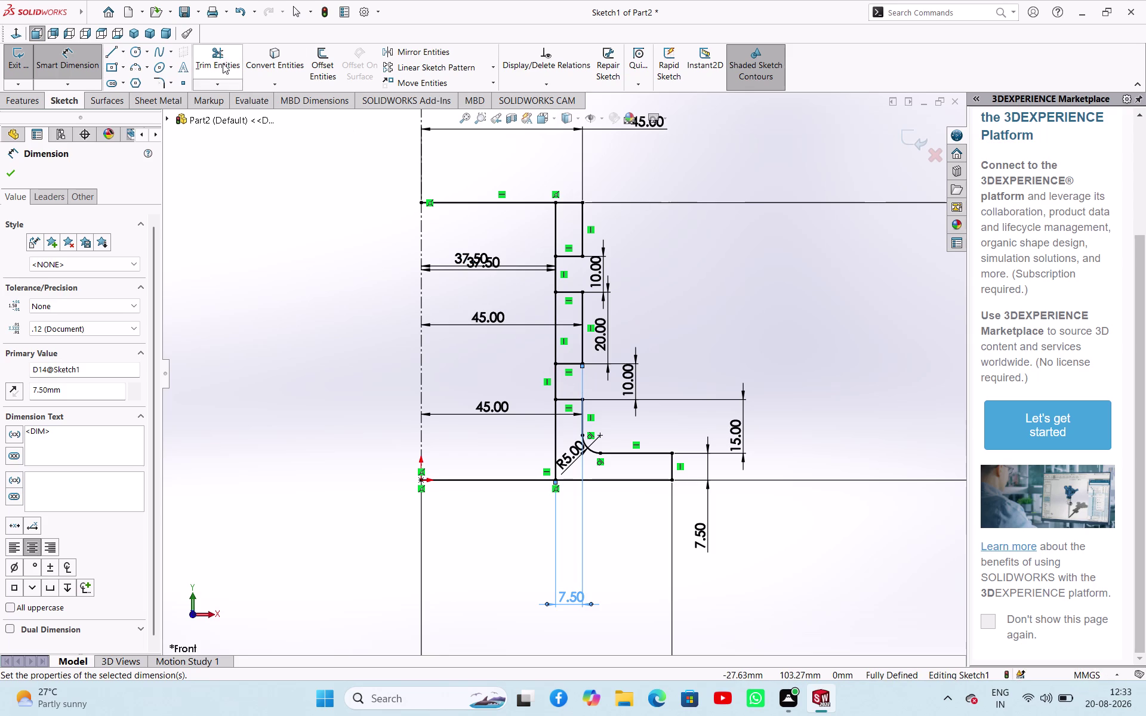
Power-trim away the top and bottom edge segments left of the new vertical line.
click(216, 61)
drag(485, 182, 478, 299)
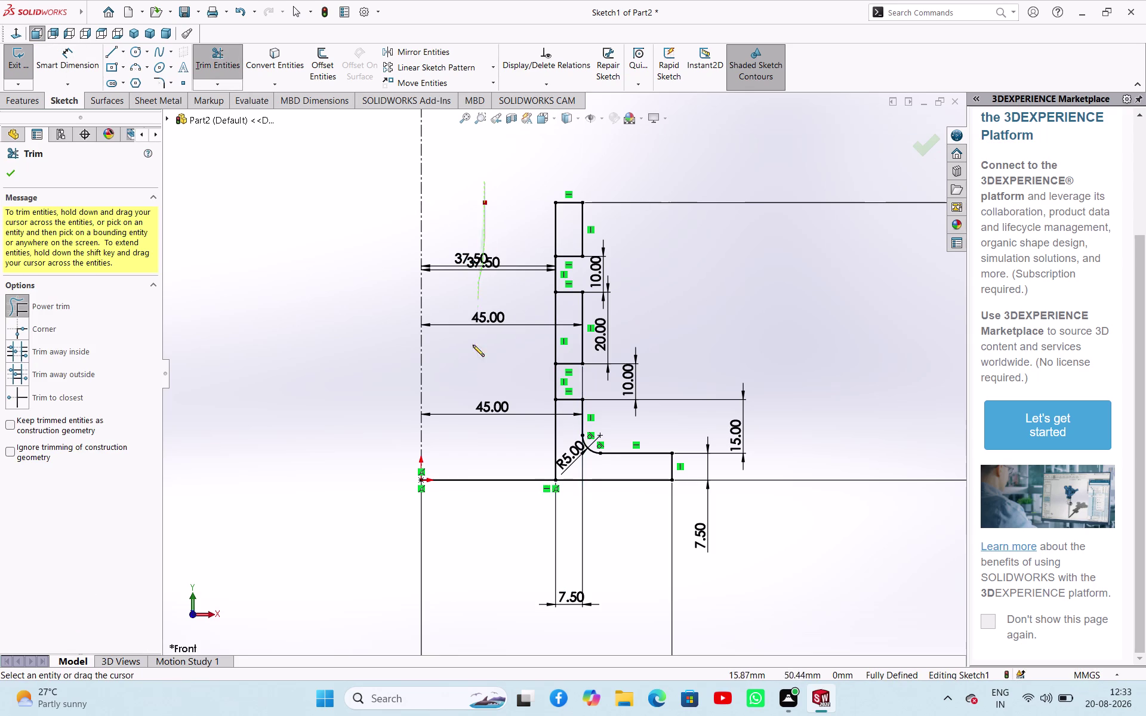
drag(479, 300, 480, 560)
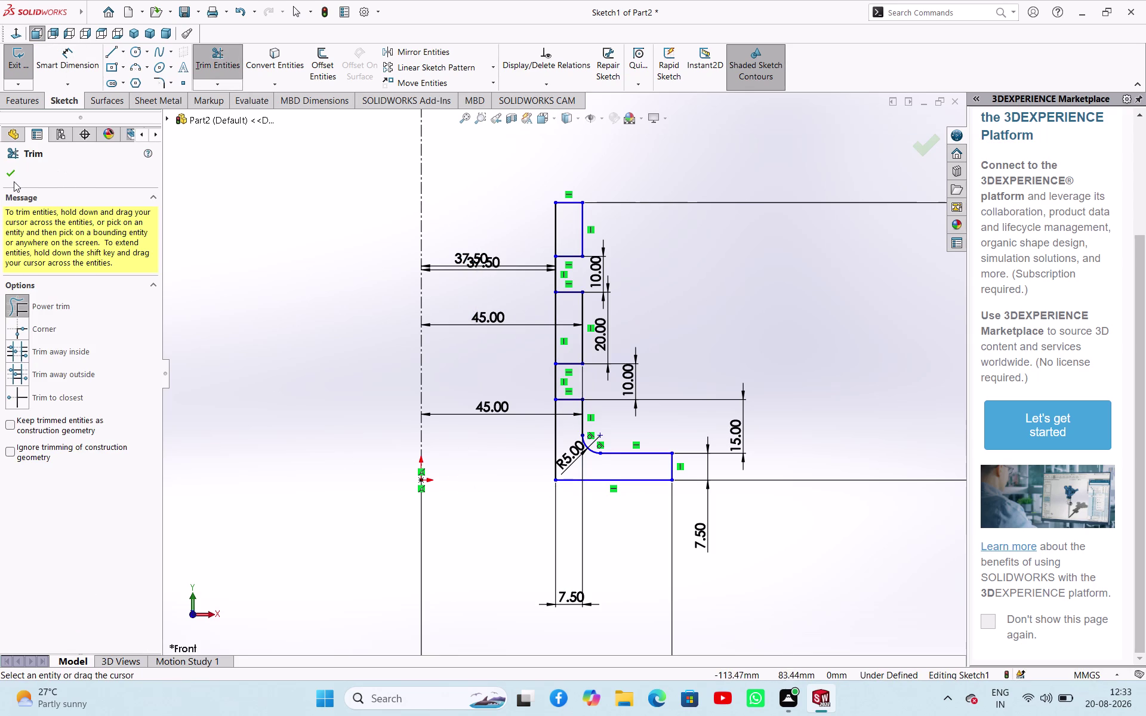
click(11, 173)
click(10, 172)
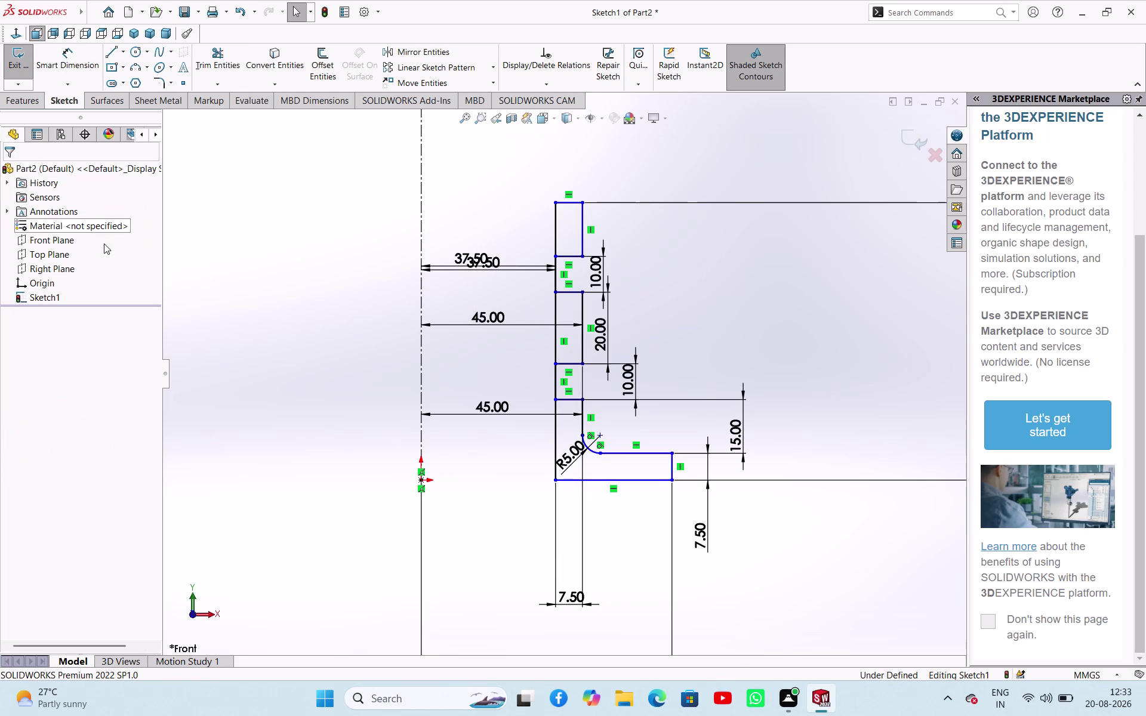
click(267, 339)
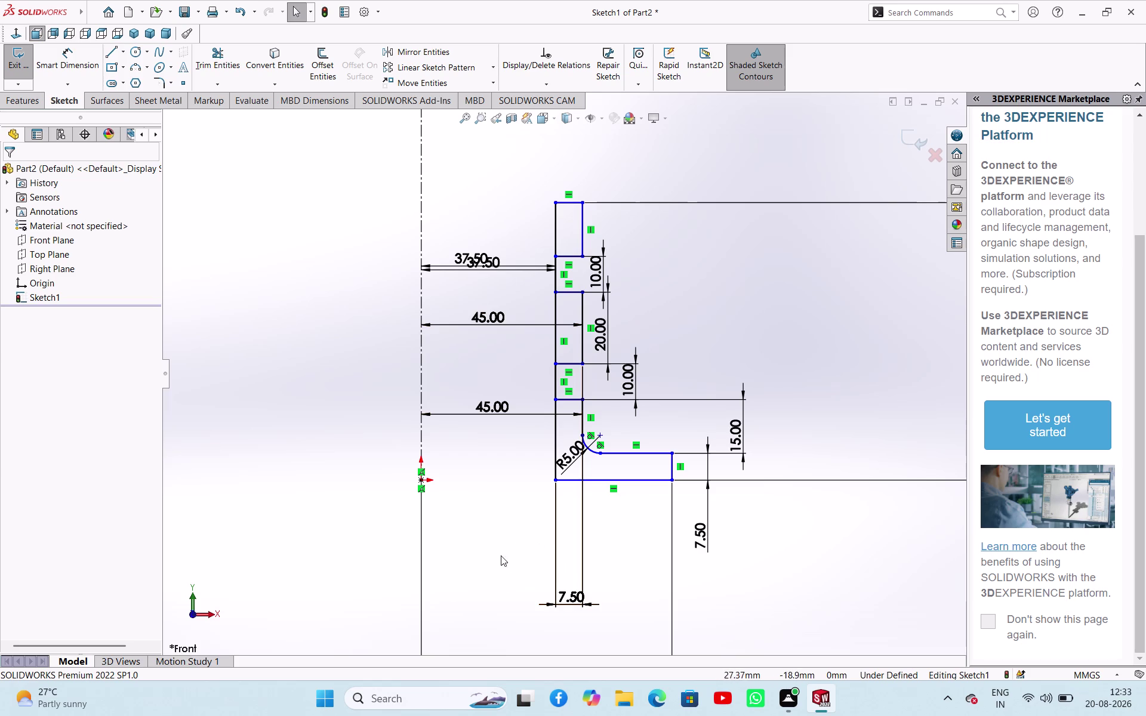
right_drag(499, 556, 497, 479)
drag(557, 428, 563, 432)
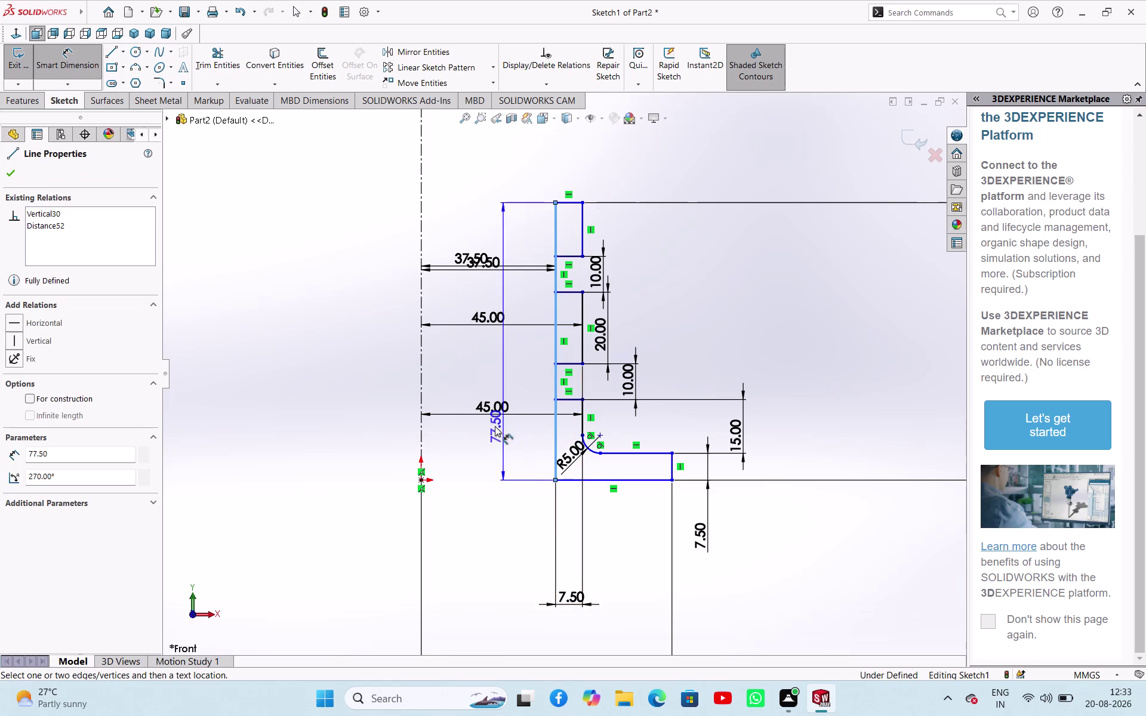
click(420, 422)
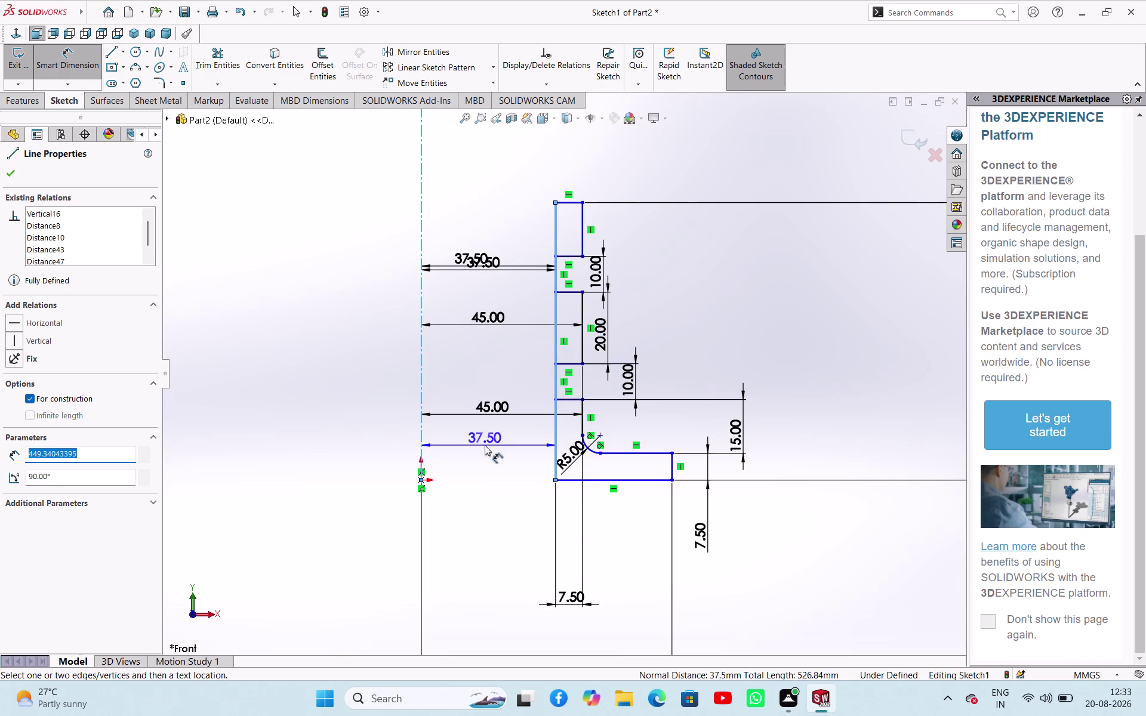
click(485, 446)
click(647, 366)
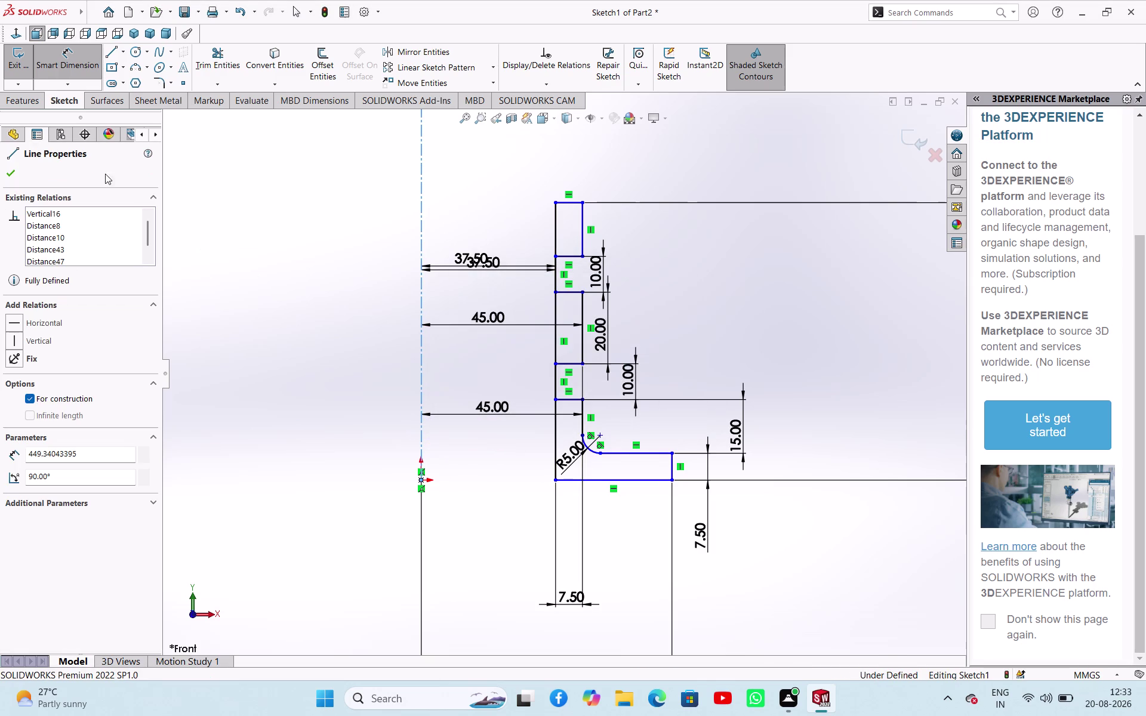
click(14, 167)
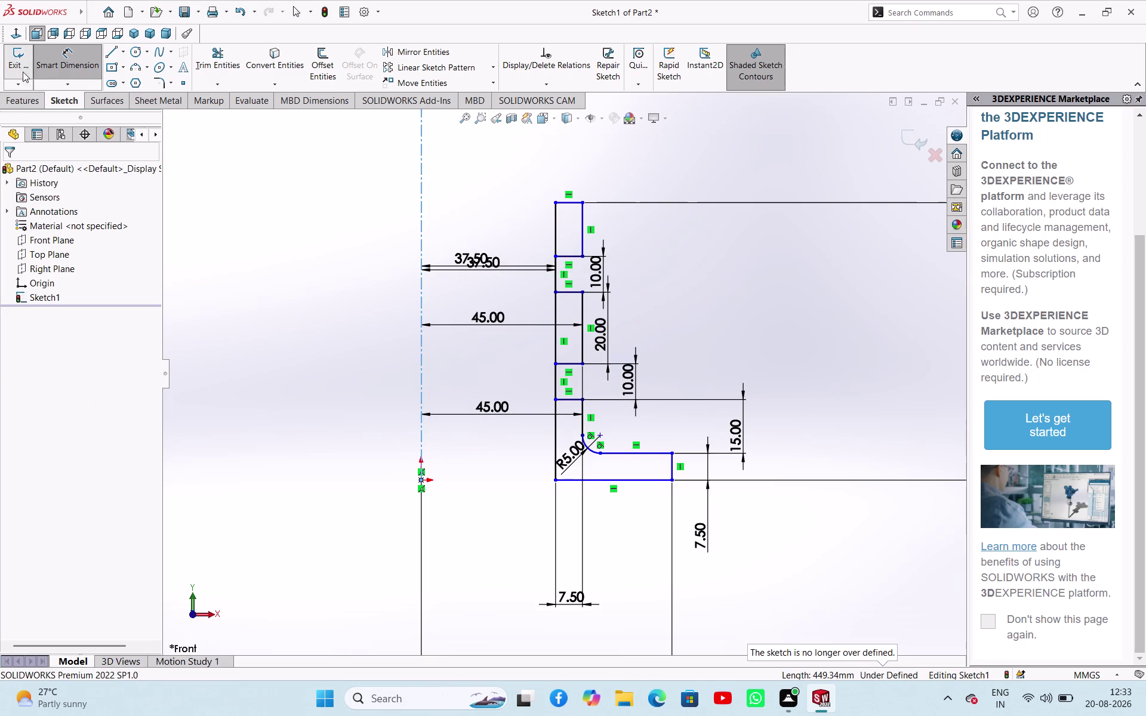
click(28, 59)
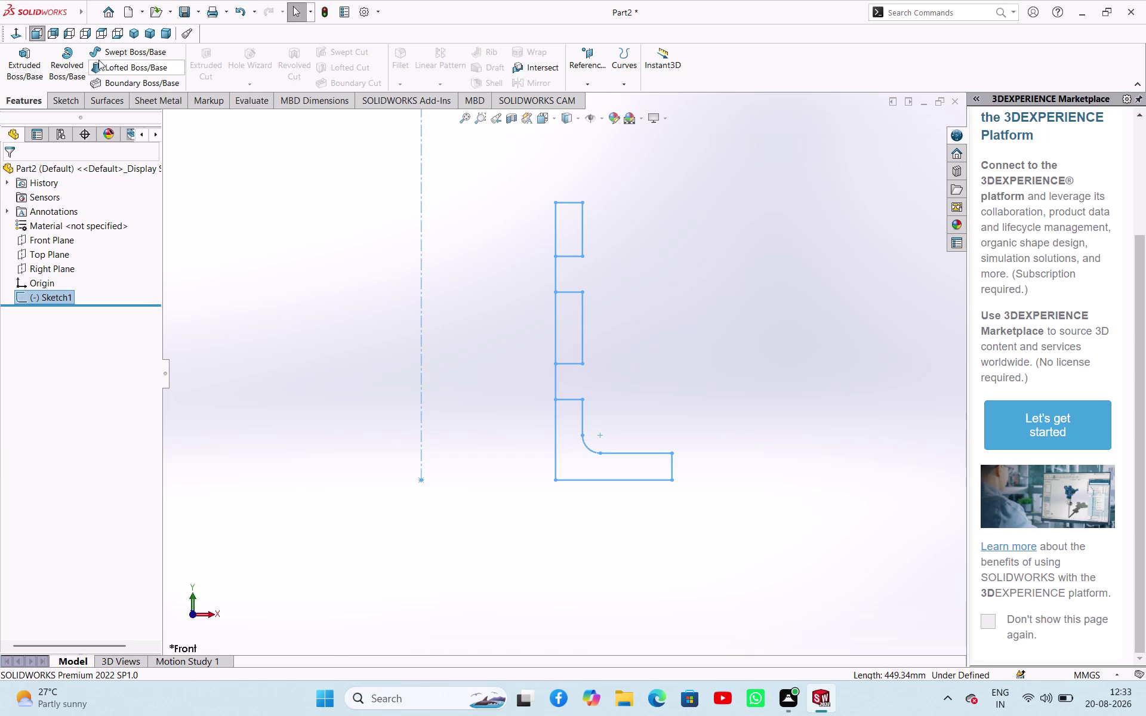
click(75, 56)
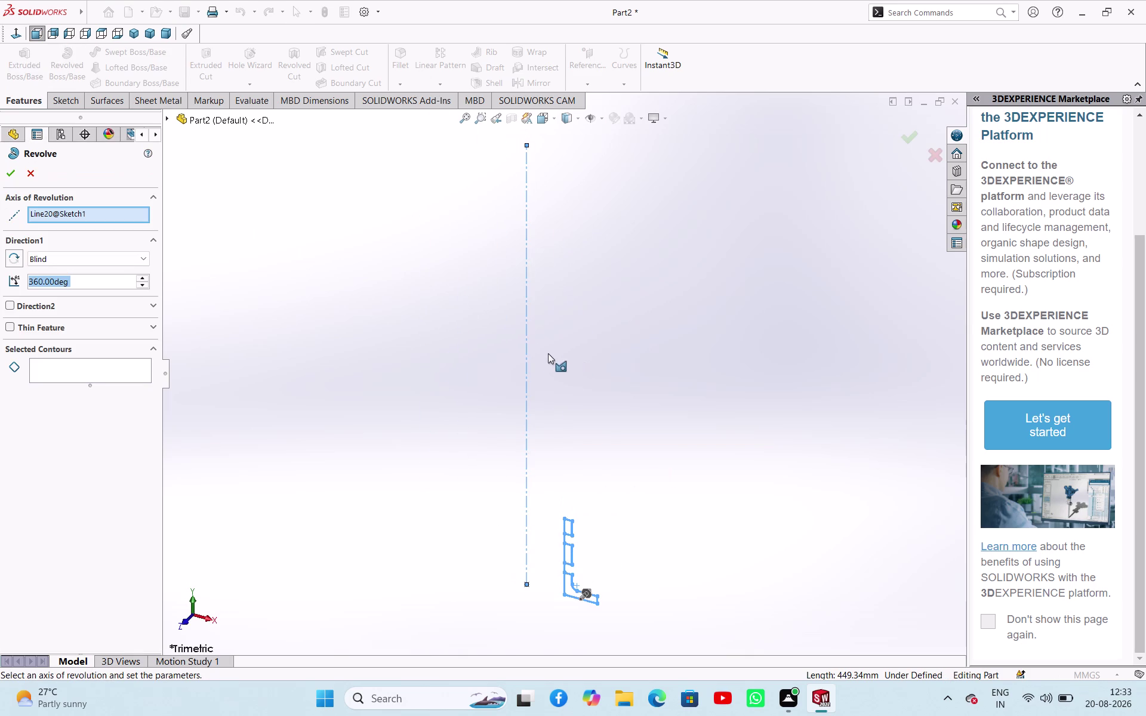
click(526, 345)
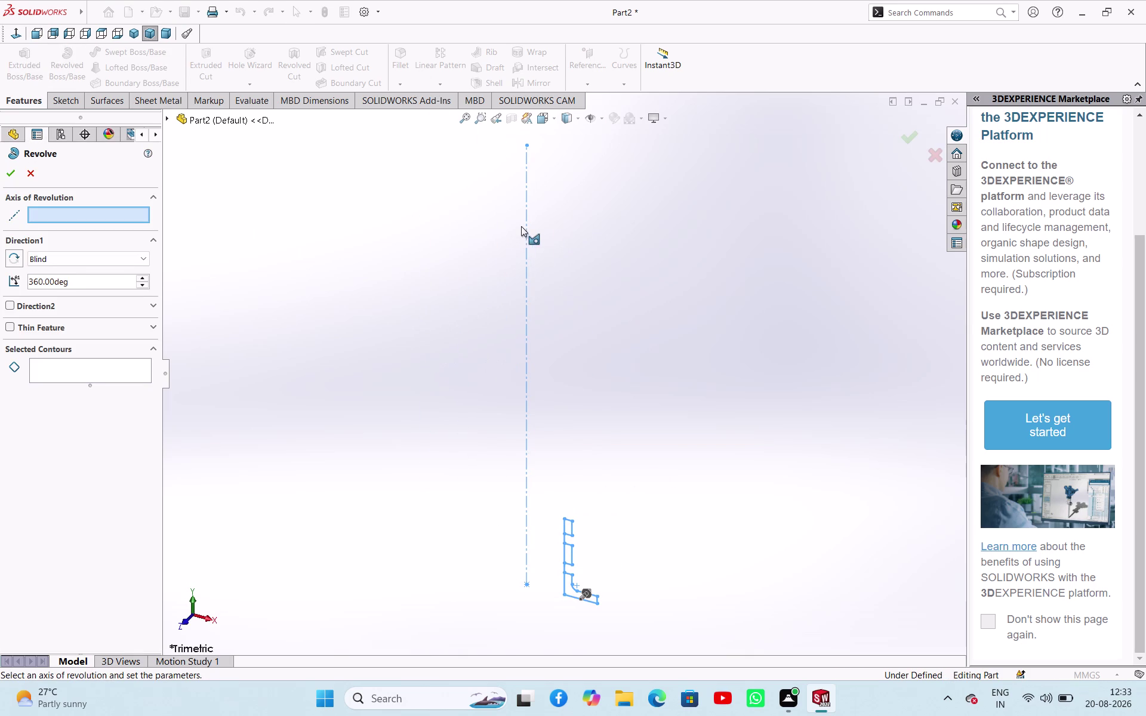
click(524, 226)
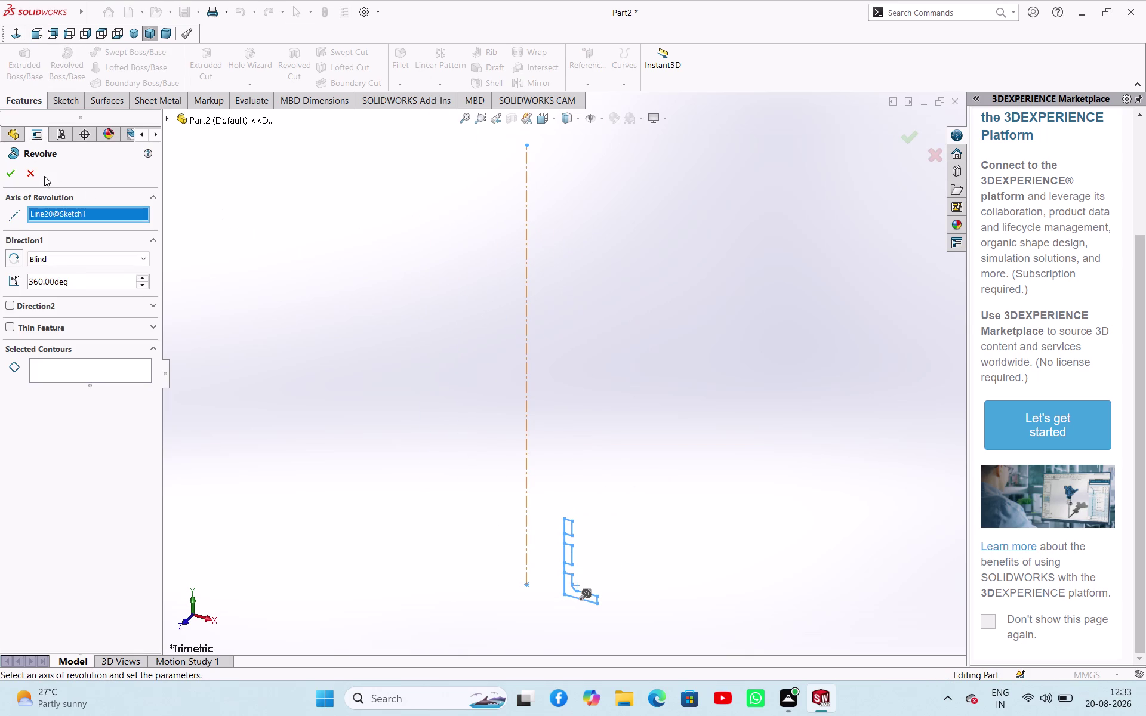
click(27, 167)
click(261, 333)
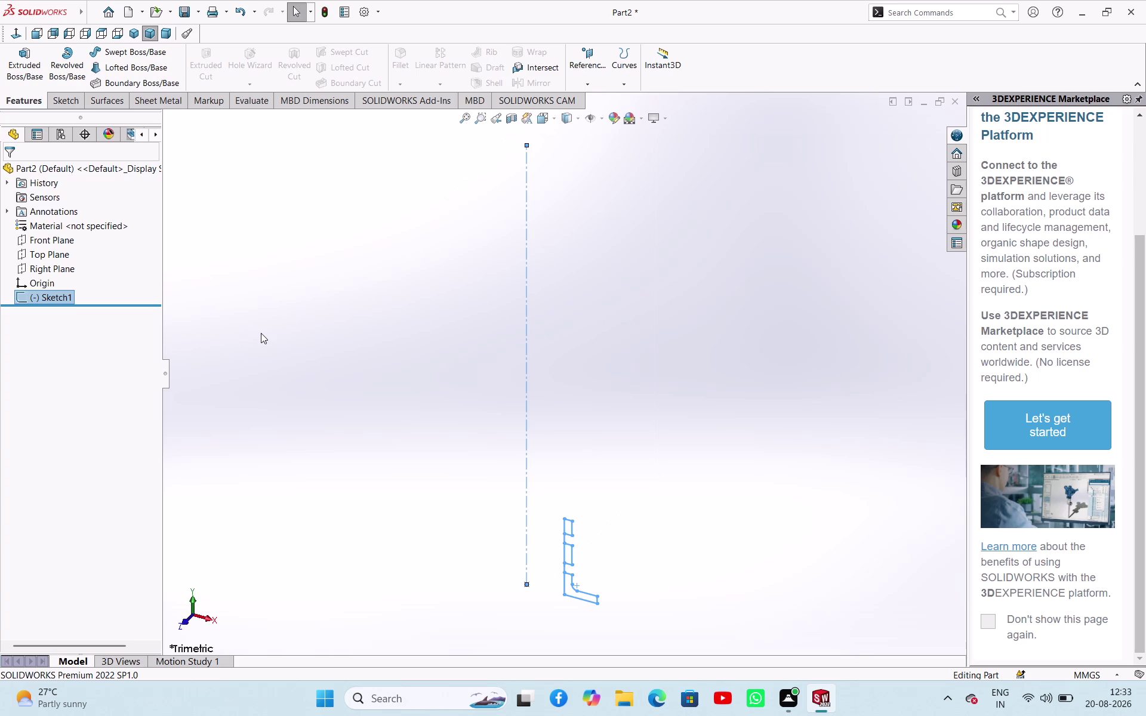
click(63, 297)
click(71, 265)
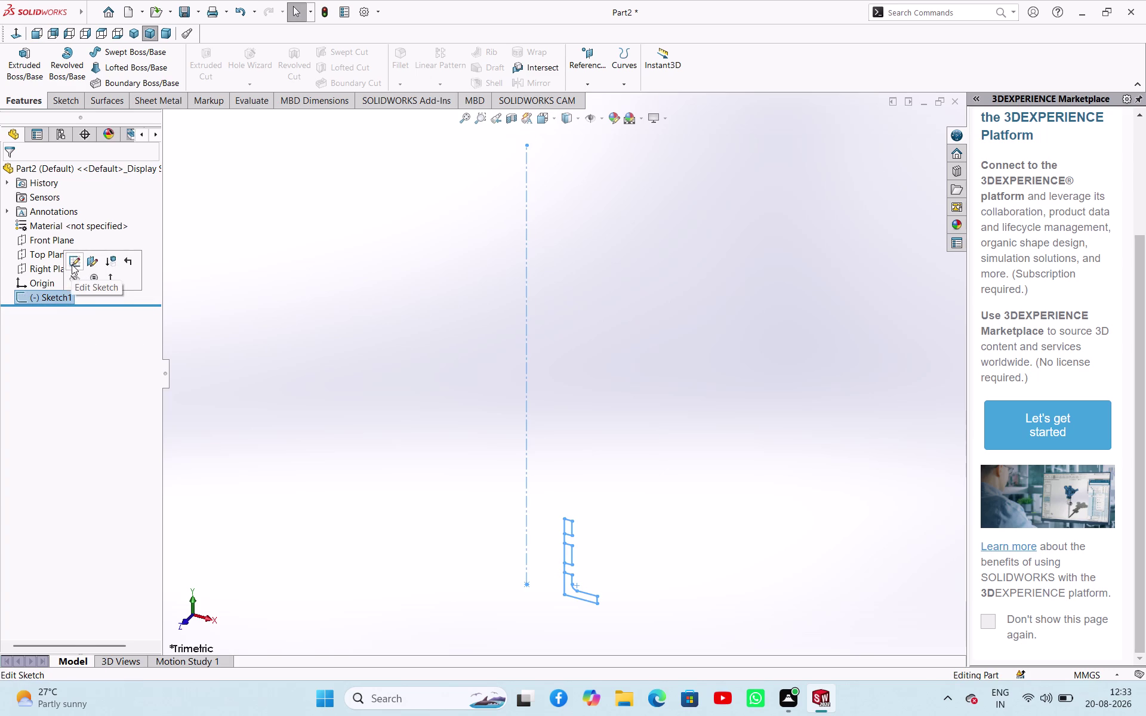
Change the upper 37.50 distance dimension to 37.
scroll(down, 3)
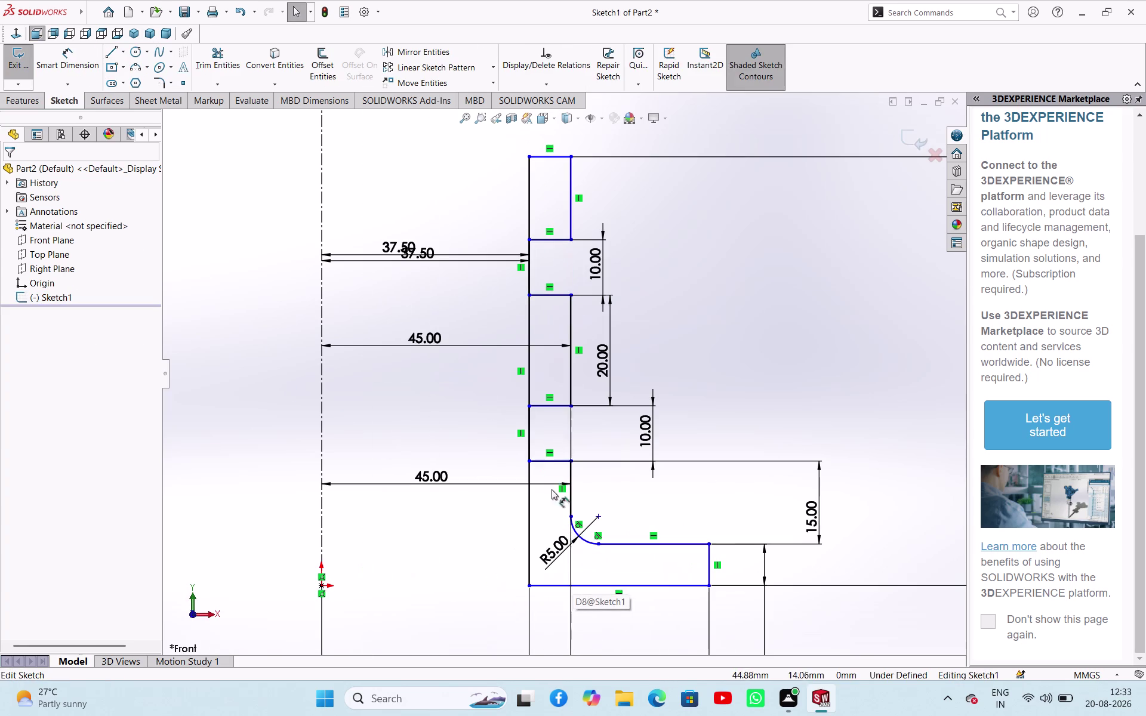
drag(529, 470, 506, 472)
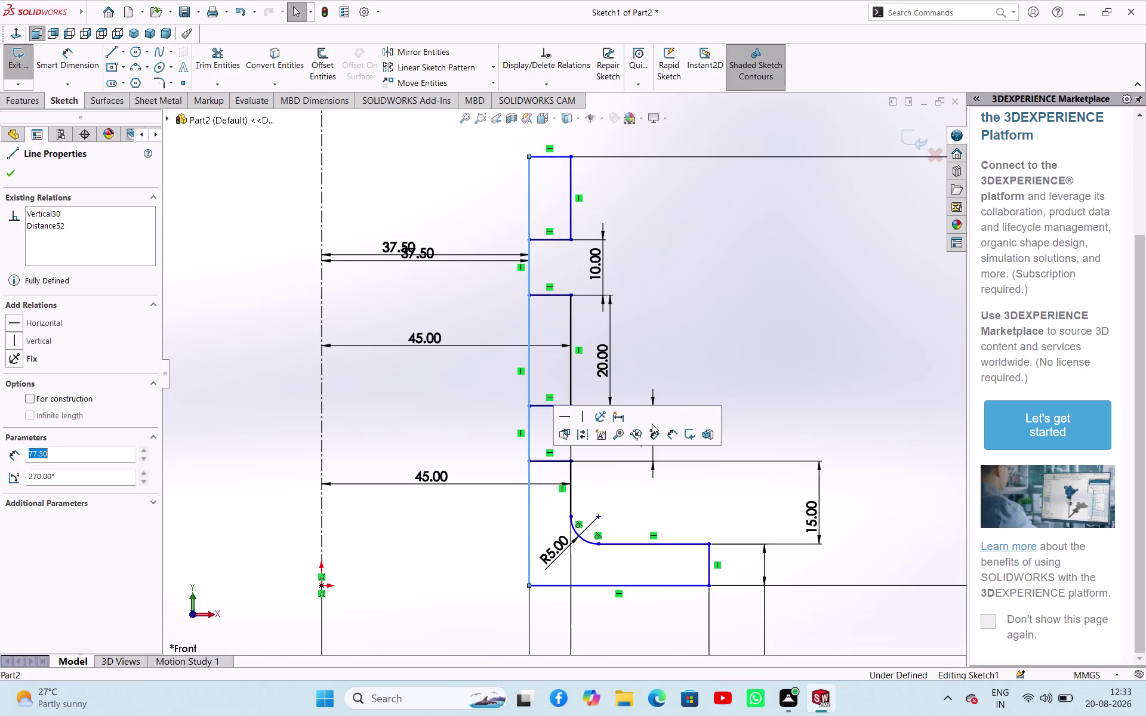
click(774, 384)
double_click(405, 253)
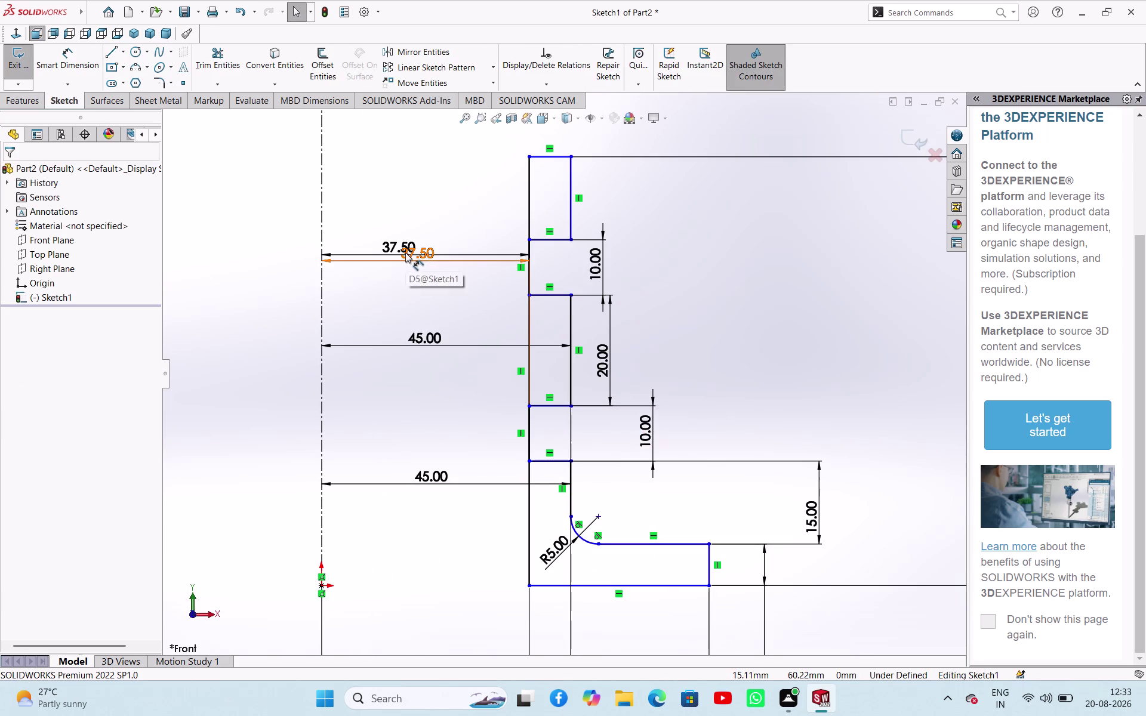
key(3)
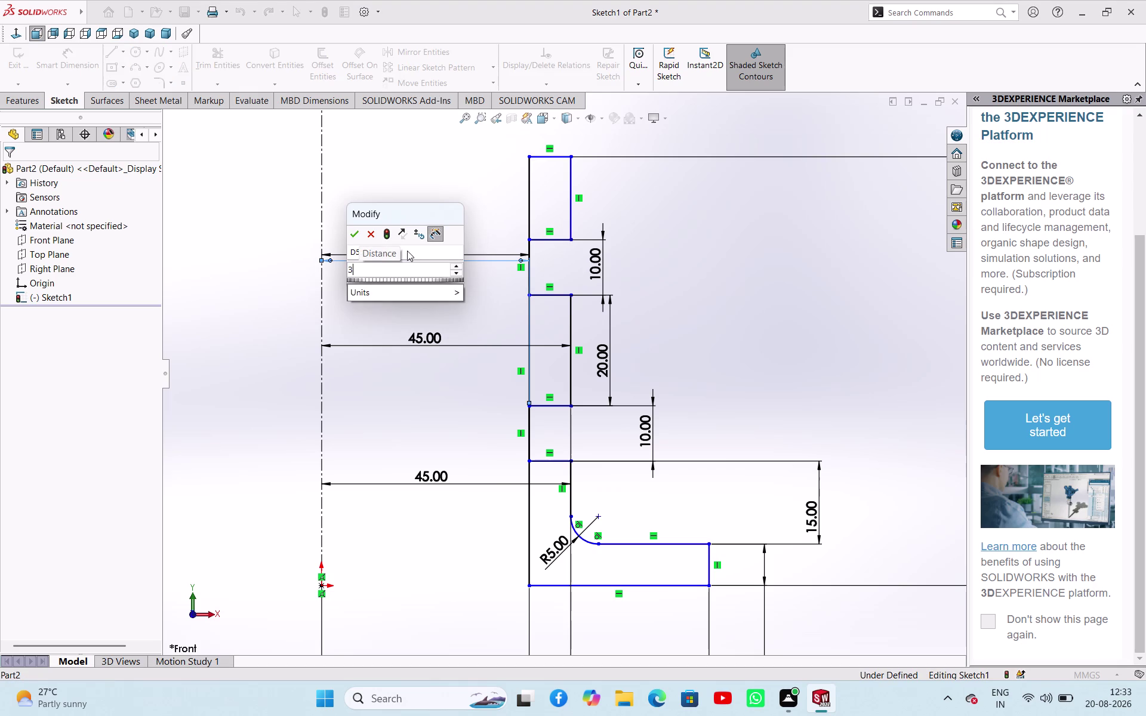
key(7)
key(Return)
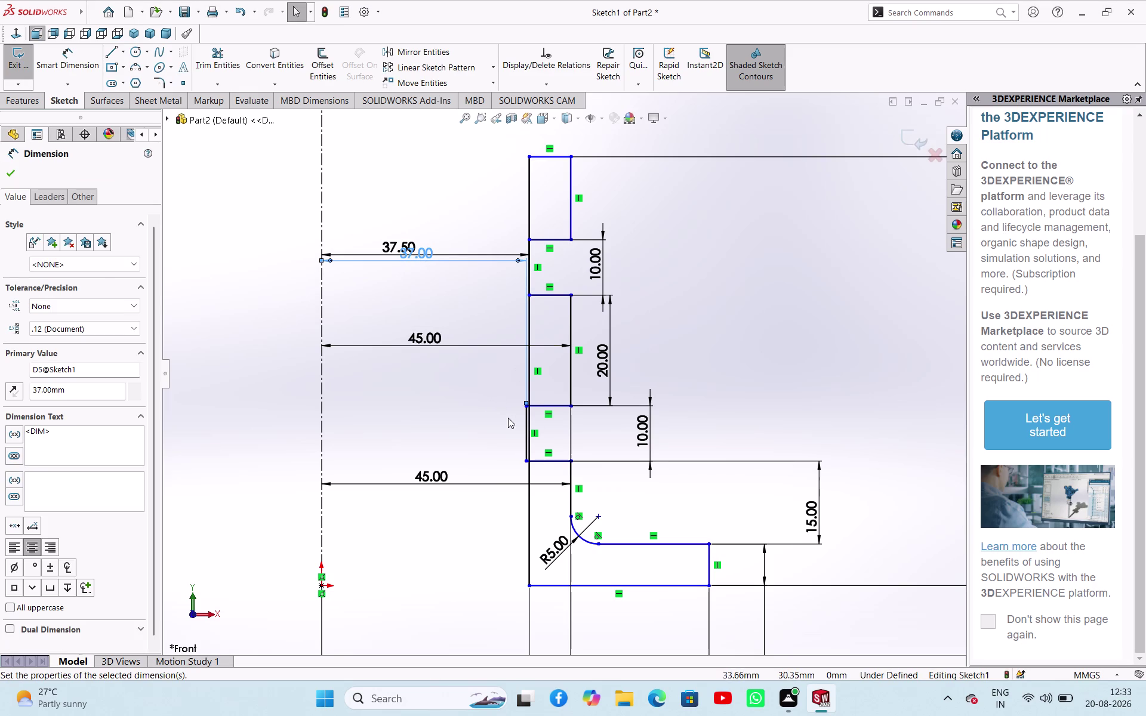
Undo the distance change and restore the top 45.00 dimension.
key(ctrl+z)
key(ctrl+z)
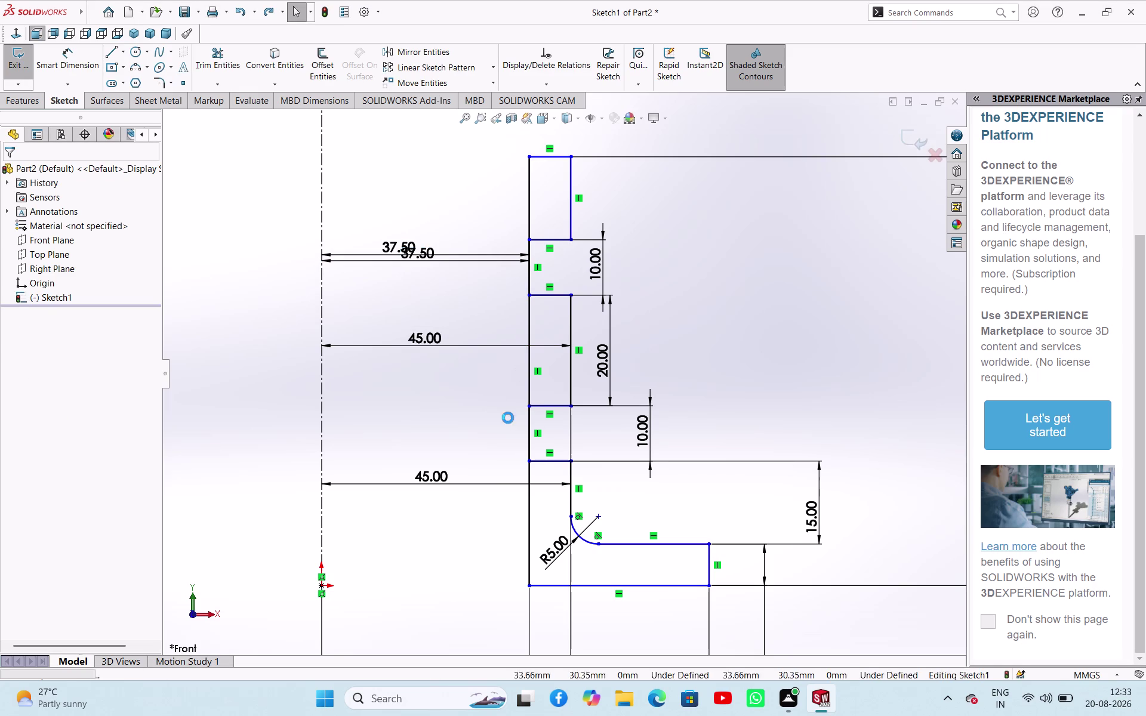
key(ctrl+z)
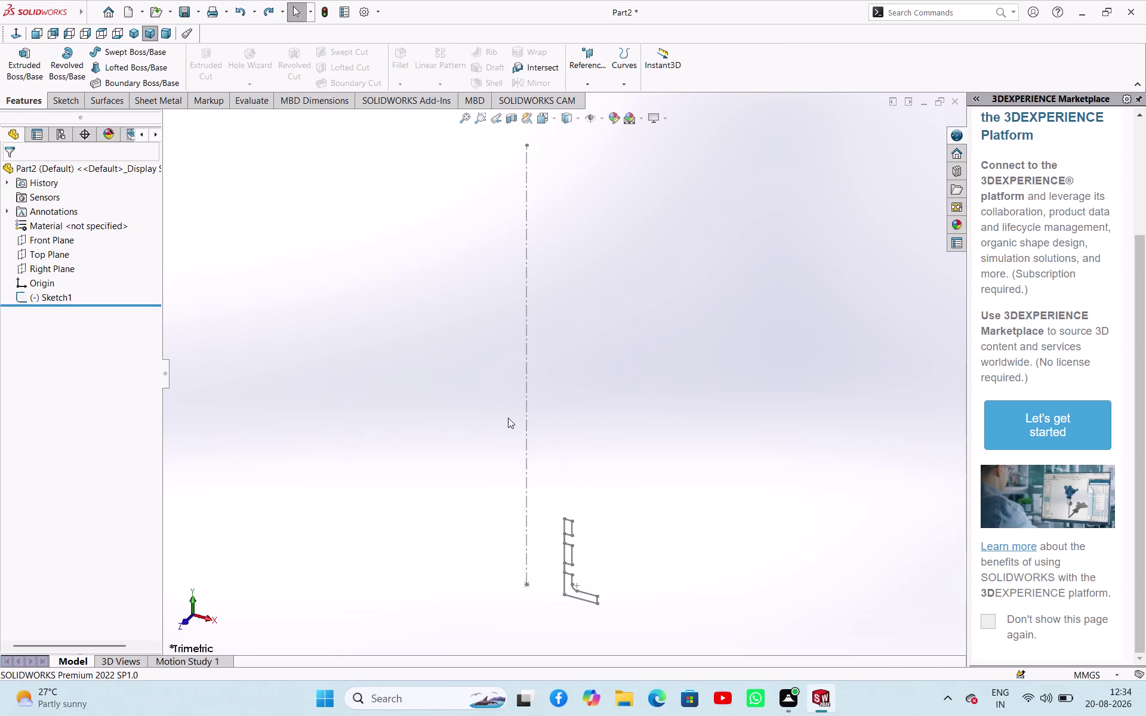
key(ctrl+z)
key(ctrl+z)
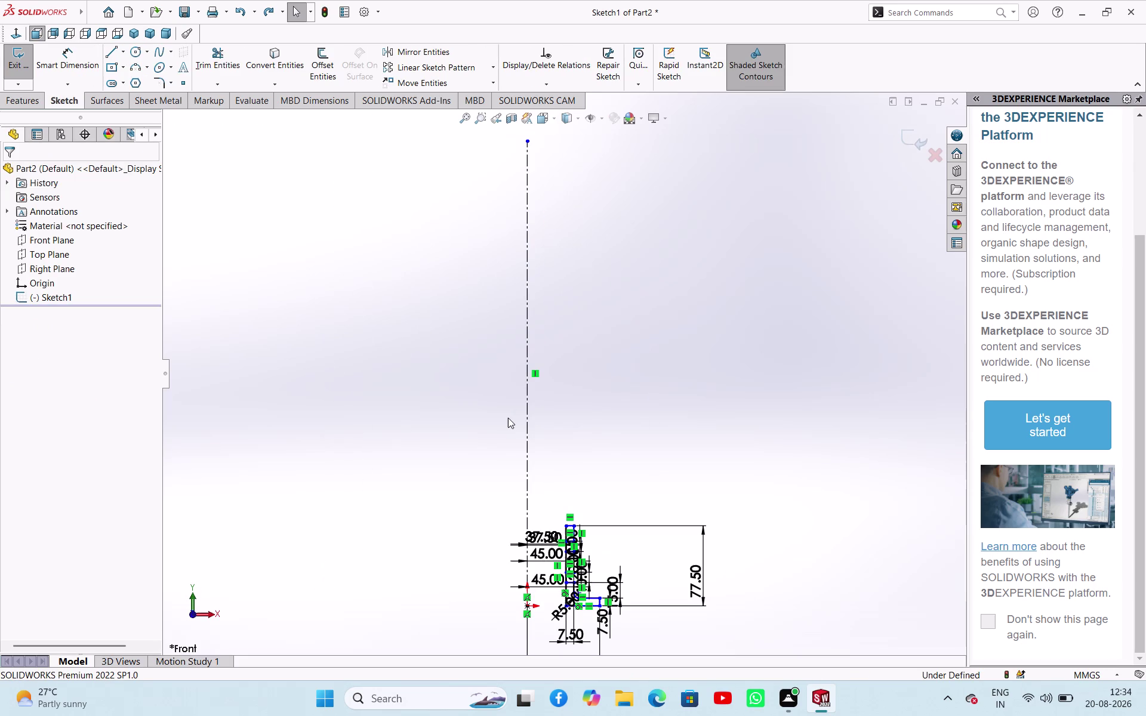
key(ctrl+z)
key(ctrl+z)
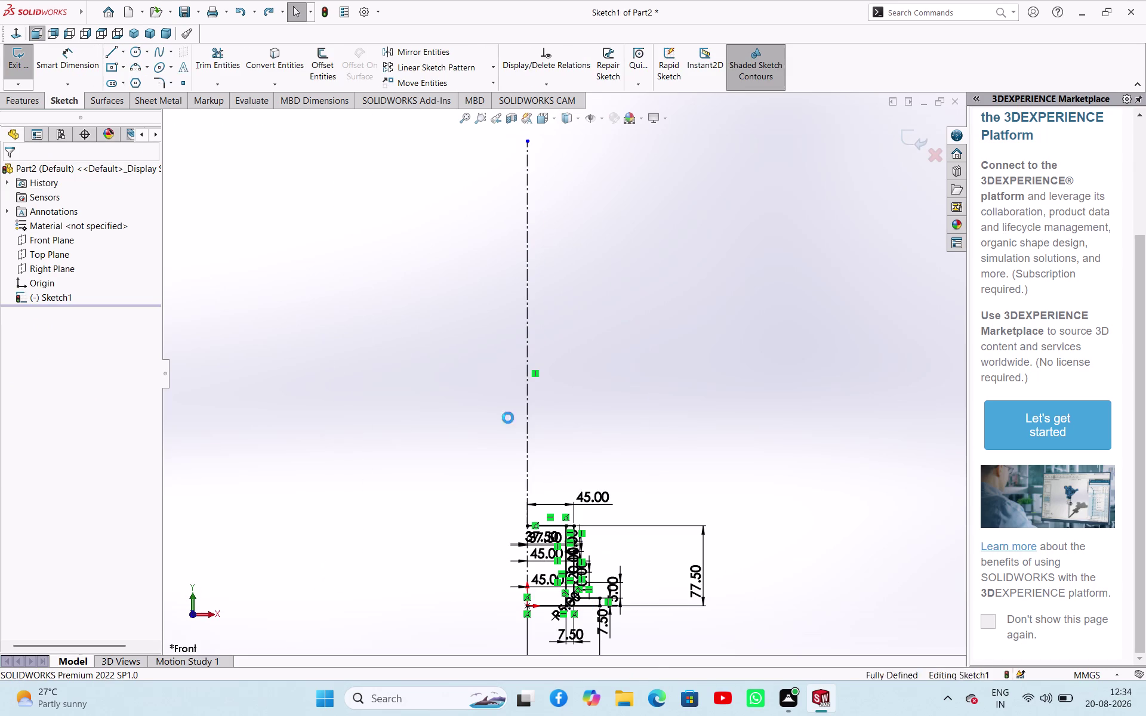
Move the second 37.50 dimension further down the view.
scroll(down, 3)
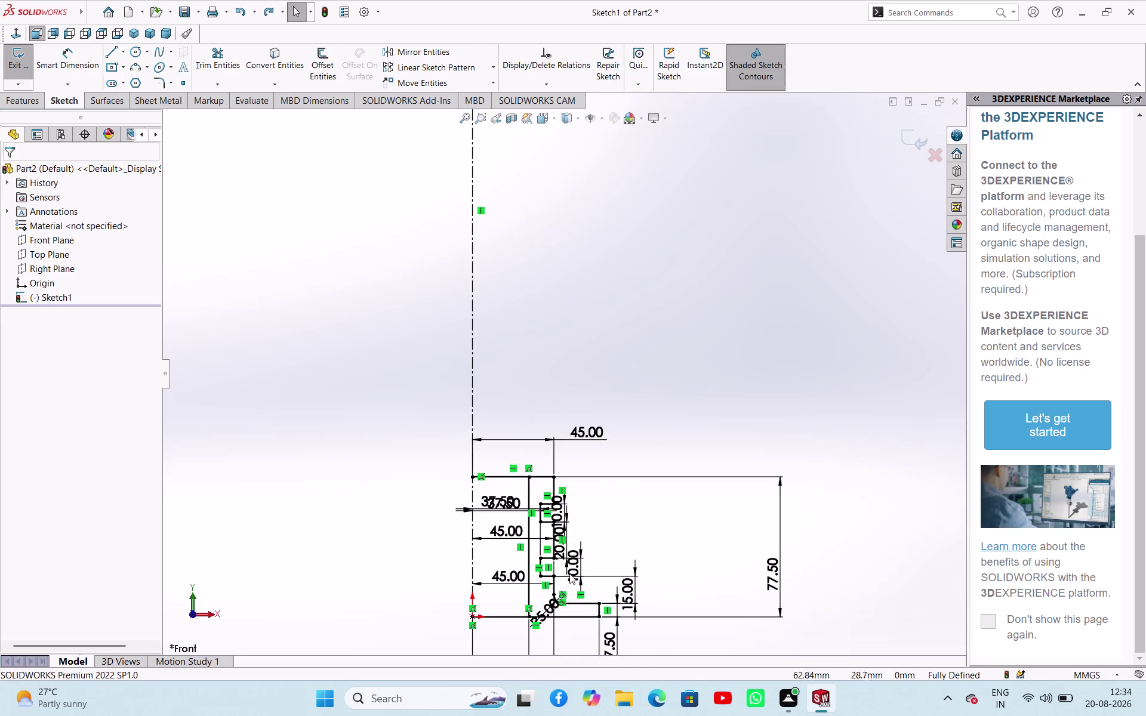
scroll(down, 3)
scroll(up, 3)
scroll(down, 3)
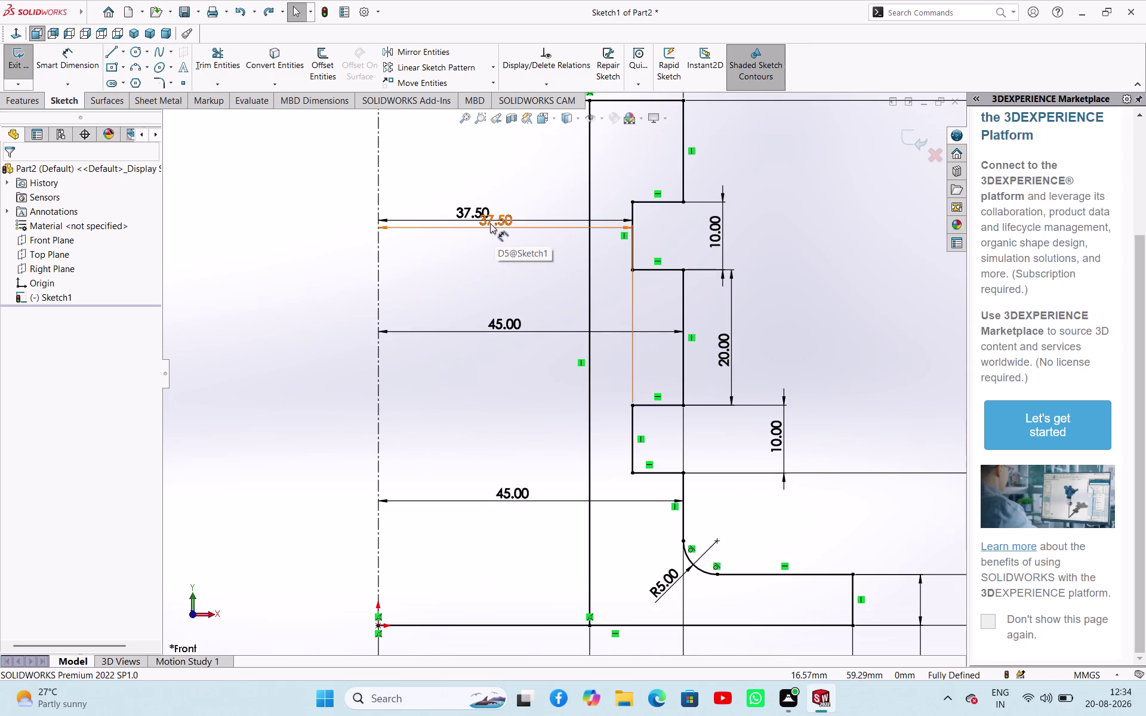
drag(490, 222, 490, 268)
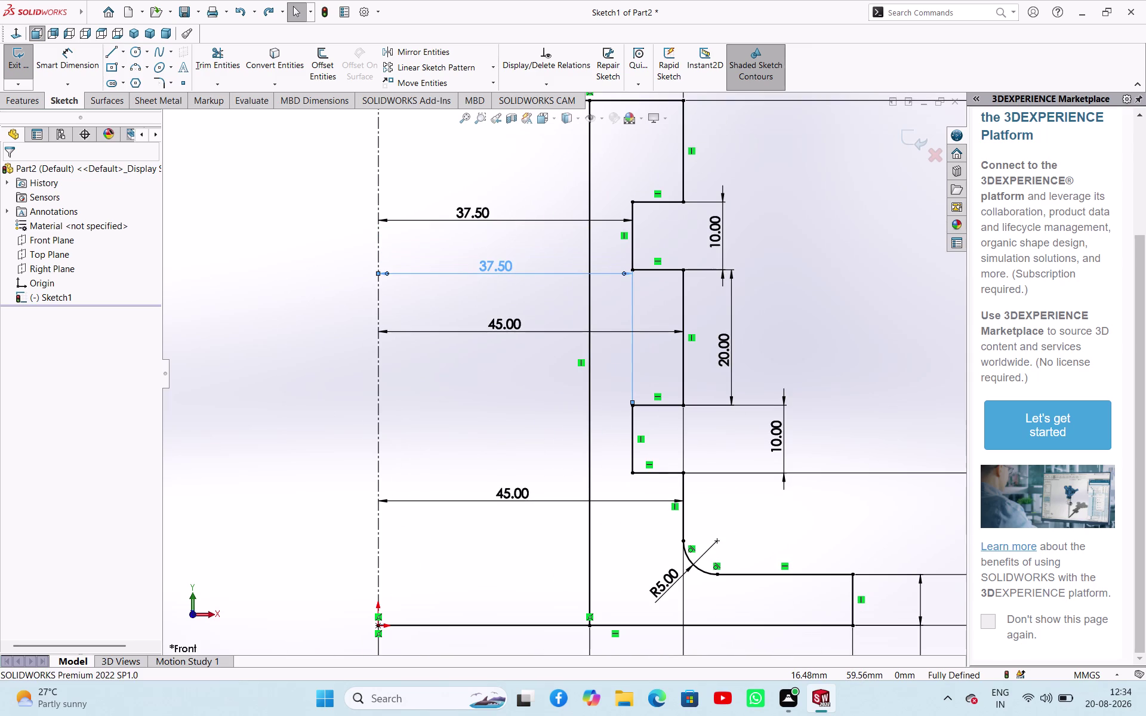
drag(477, 213, 483, 353)
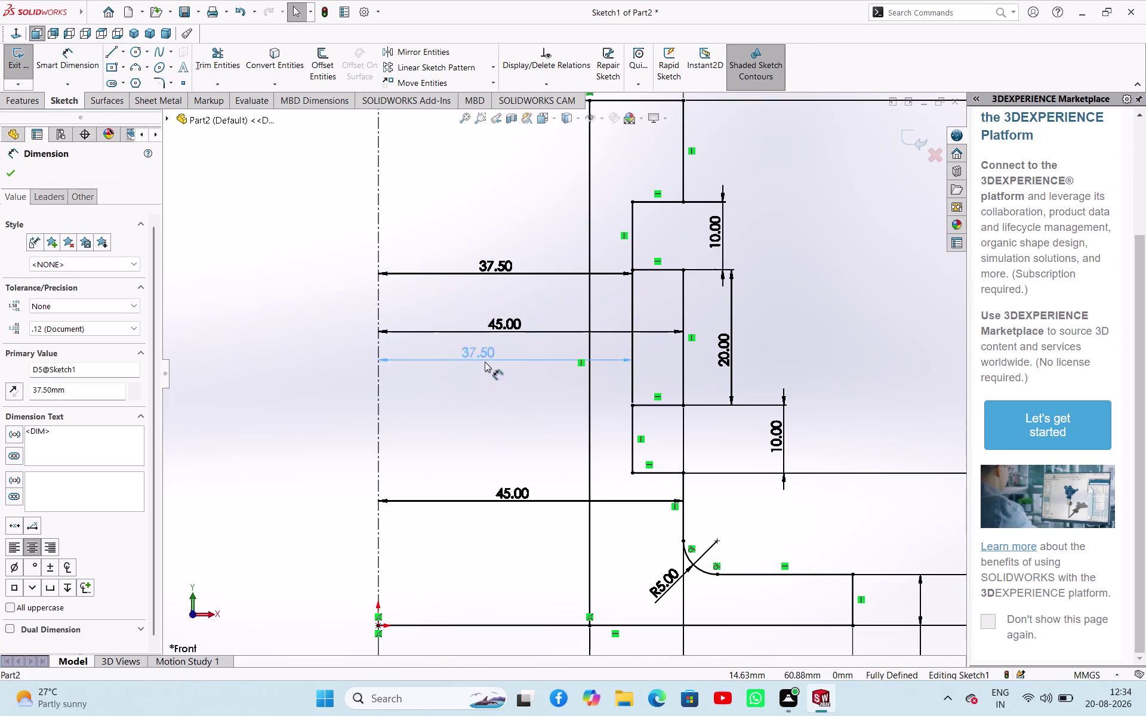
drag(482, 353, 486, 380)
scroll(up, 3)
scroll(up, 3)
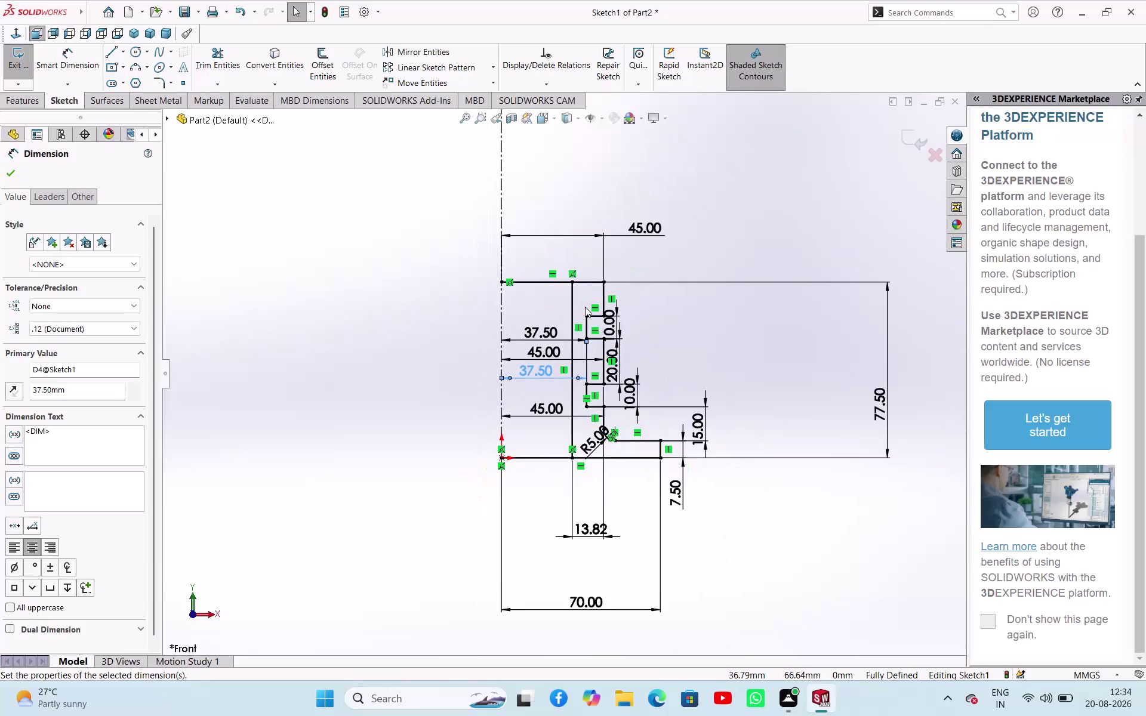
scroll(down, 3)
scroll(up, 3)
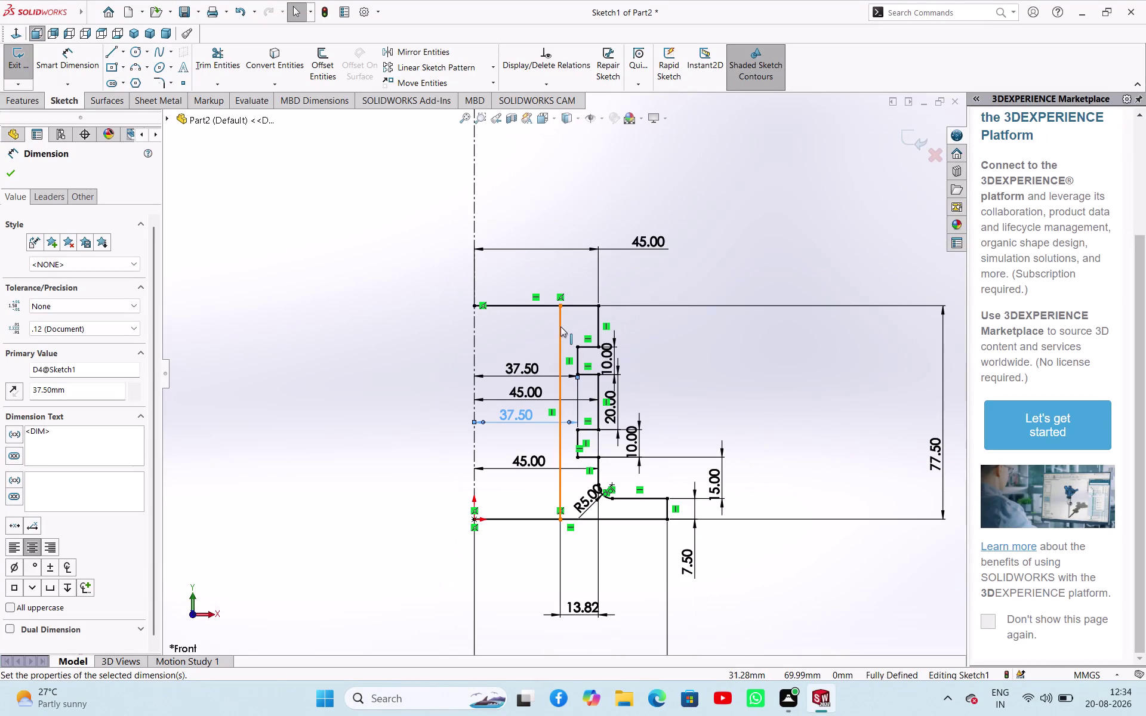
right_drag(756, 407, 762, 314)
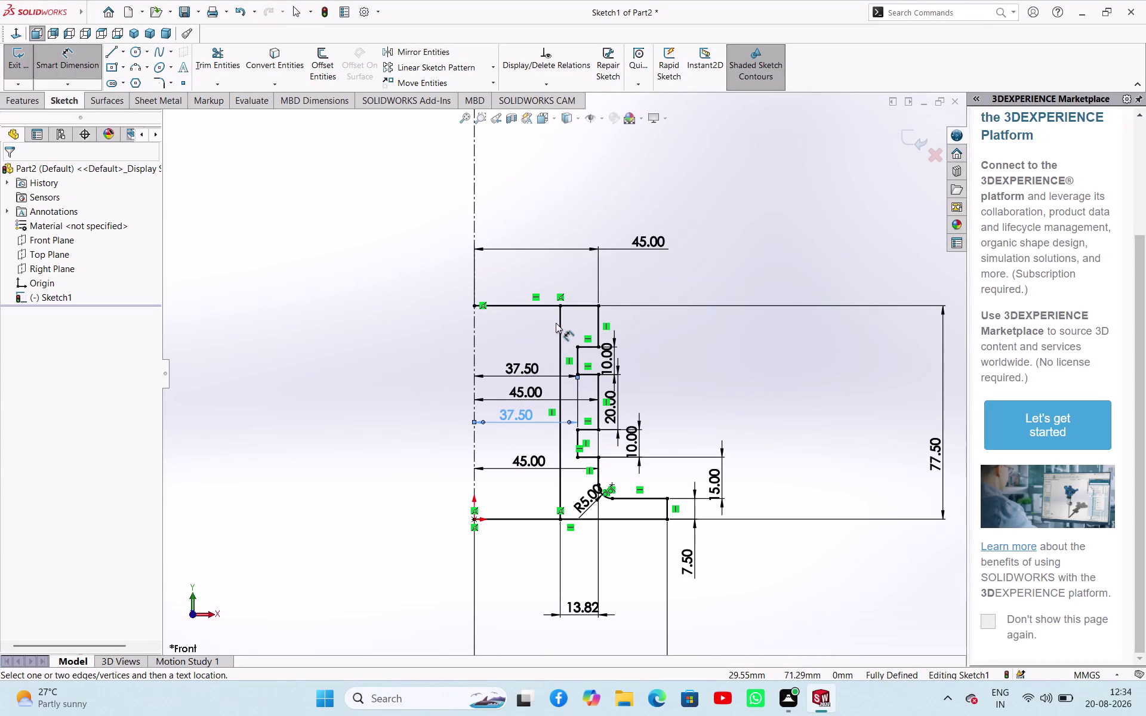
Add a driven dimension from the inner vertical line to the centre axis.
click(562, 325)
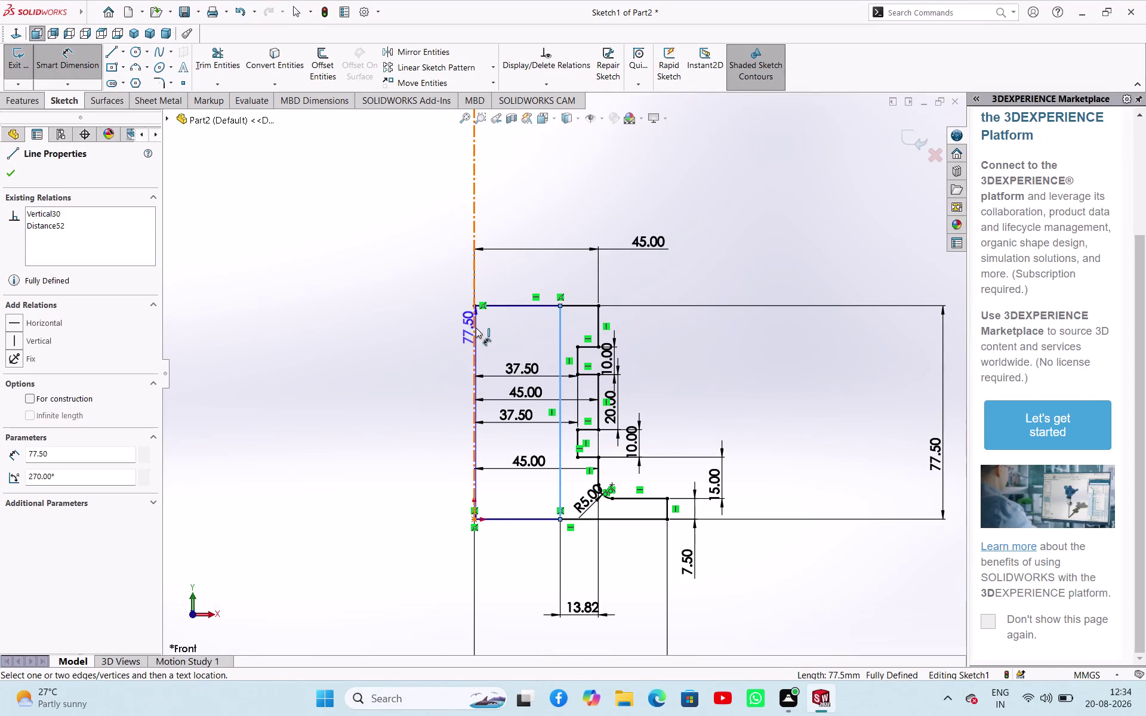
click(476, 328)
click(517, 334)
text(3)
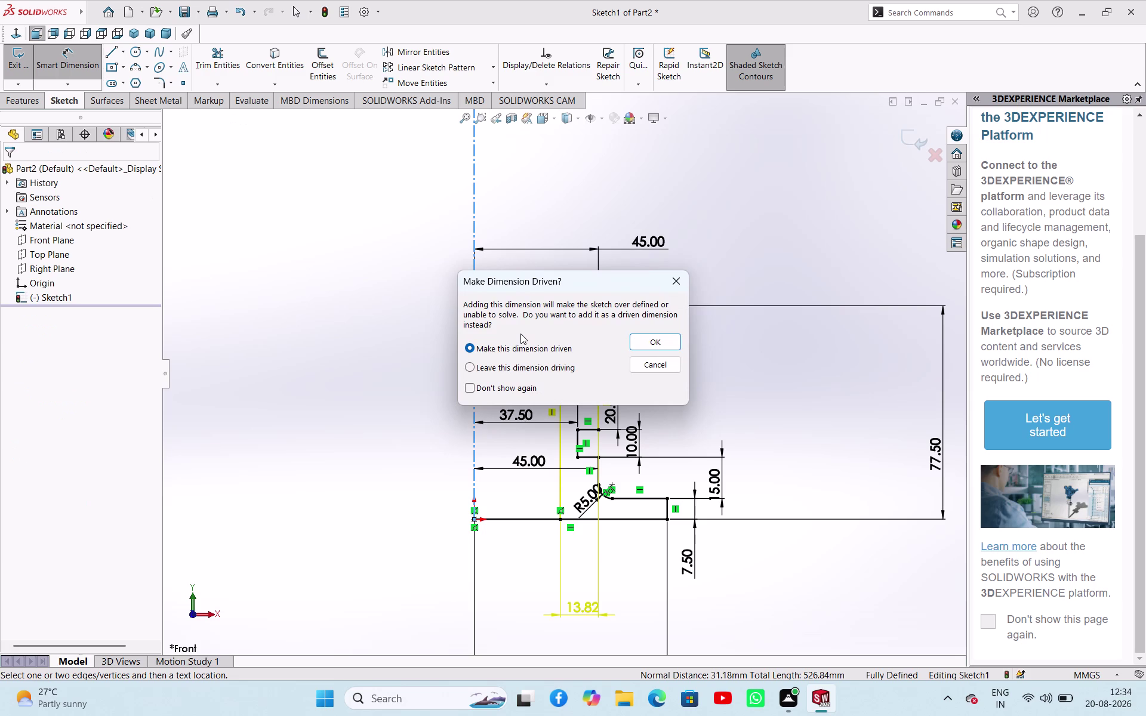
text(7)
key(Return)
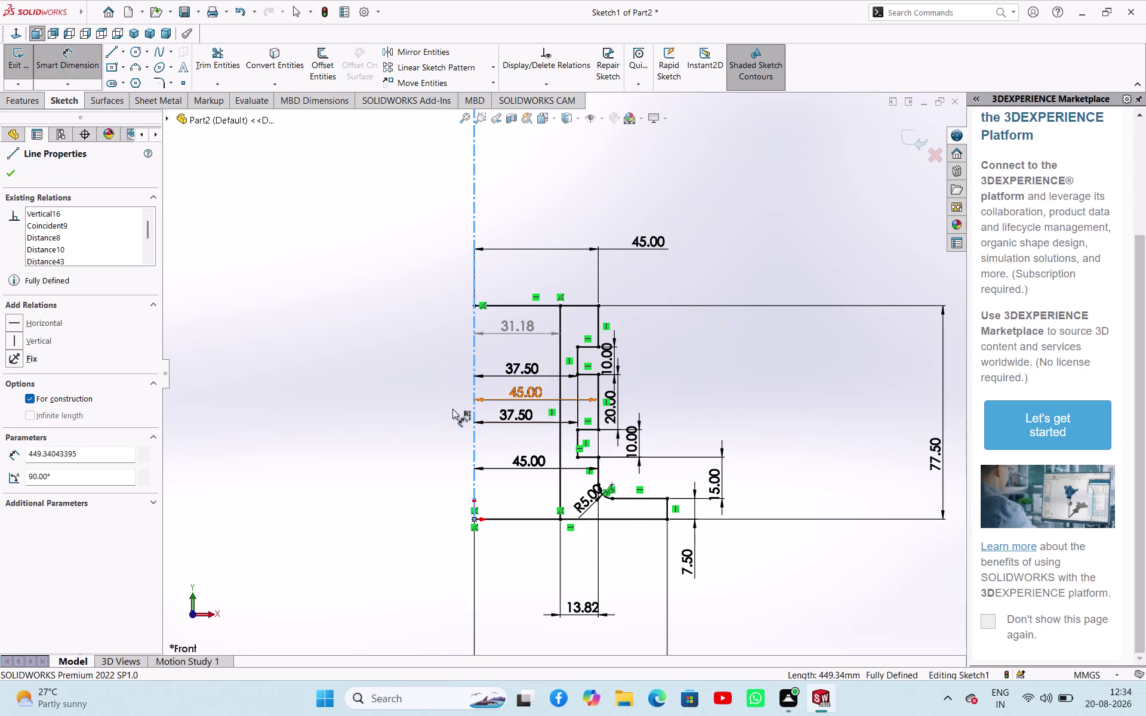
Undo away the driven 31.18 dimension and inner vertical line, then exit the sketch.
key(ctrl+z)
key(ctrl+z)
key(ctrl+z)
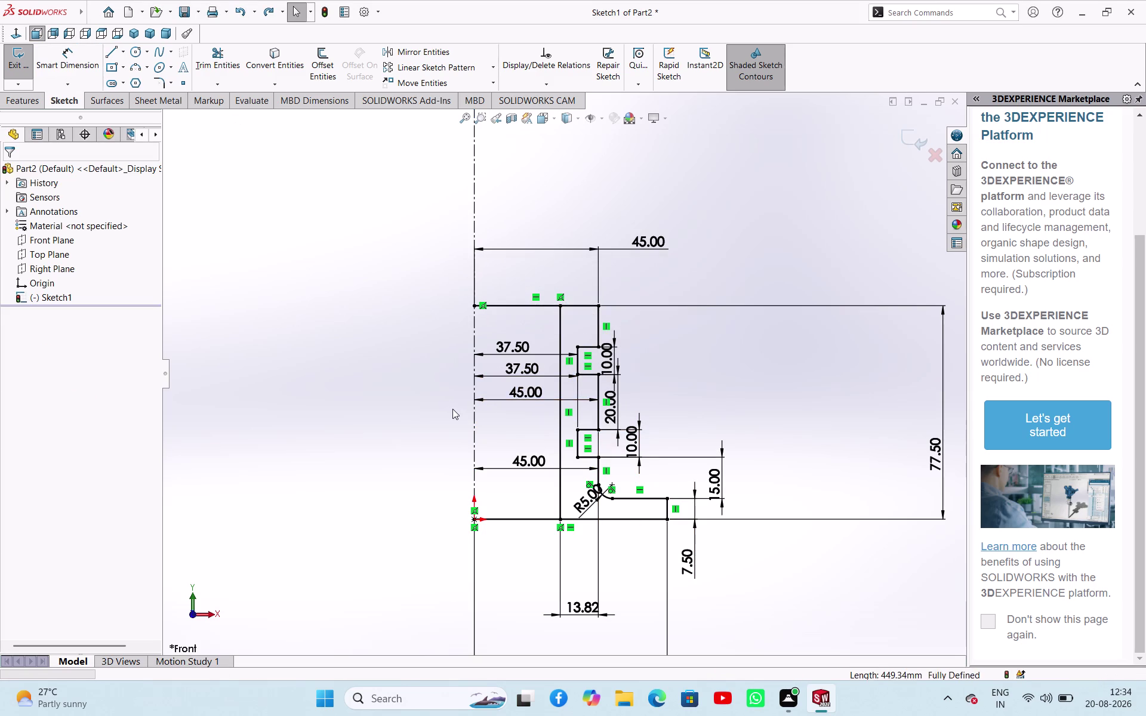
key(ctrl+z)
key(ctrl+z)
key(ctrl+z)
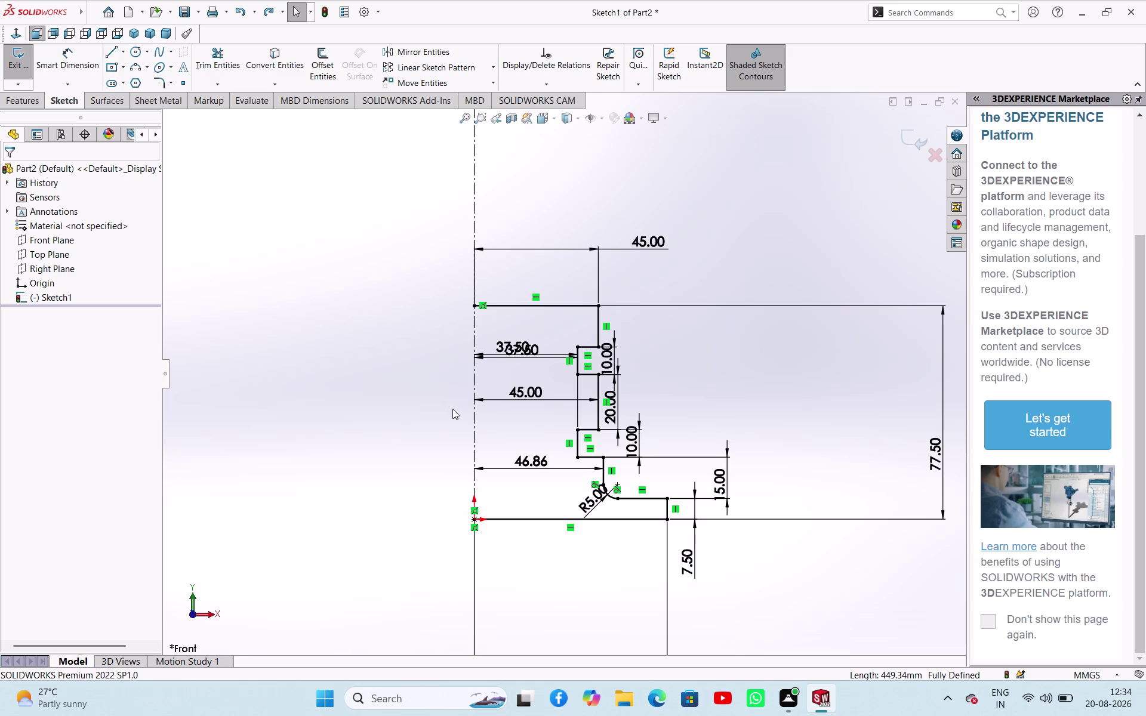
key(ctrl+z)
click(23, 67)
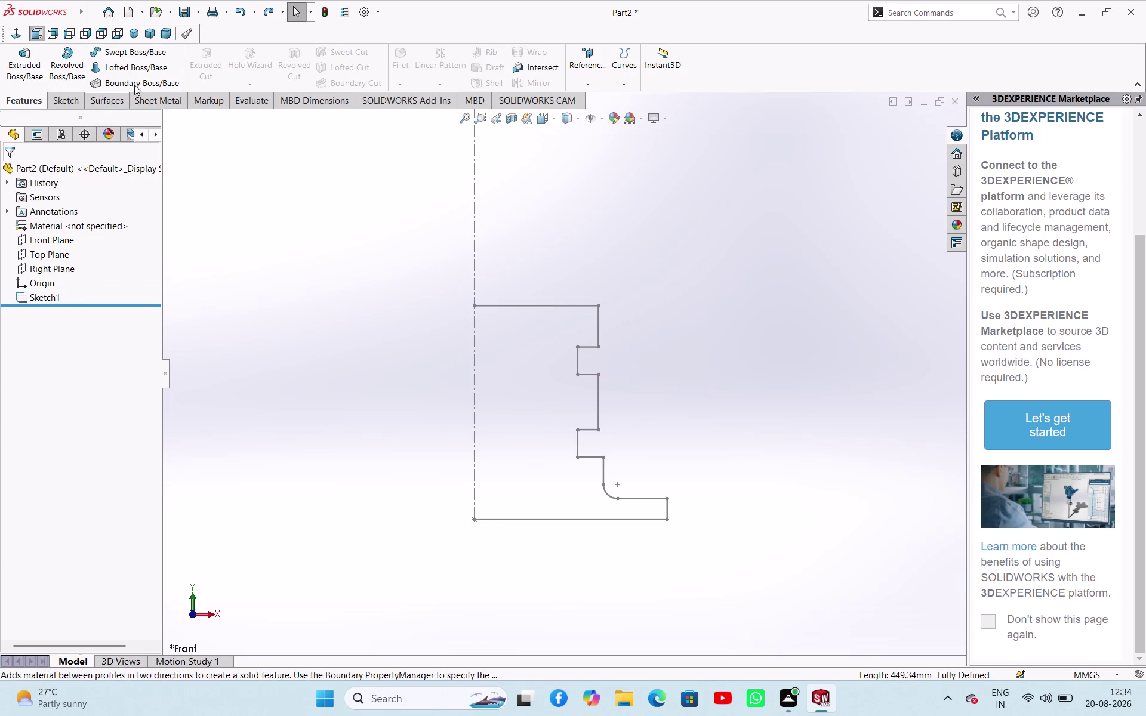
Create and confirm a thin revolve of Sketch1.
click(71, 56)
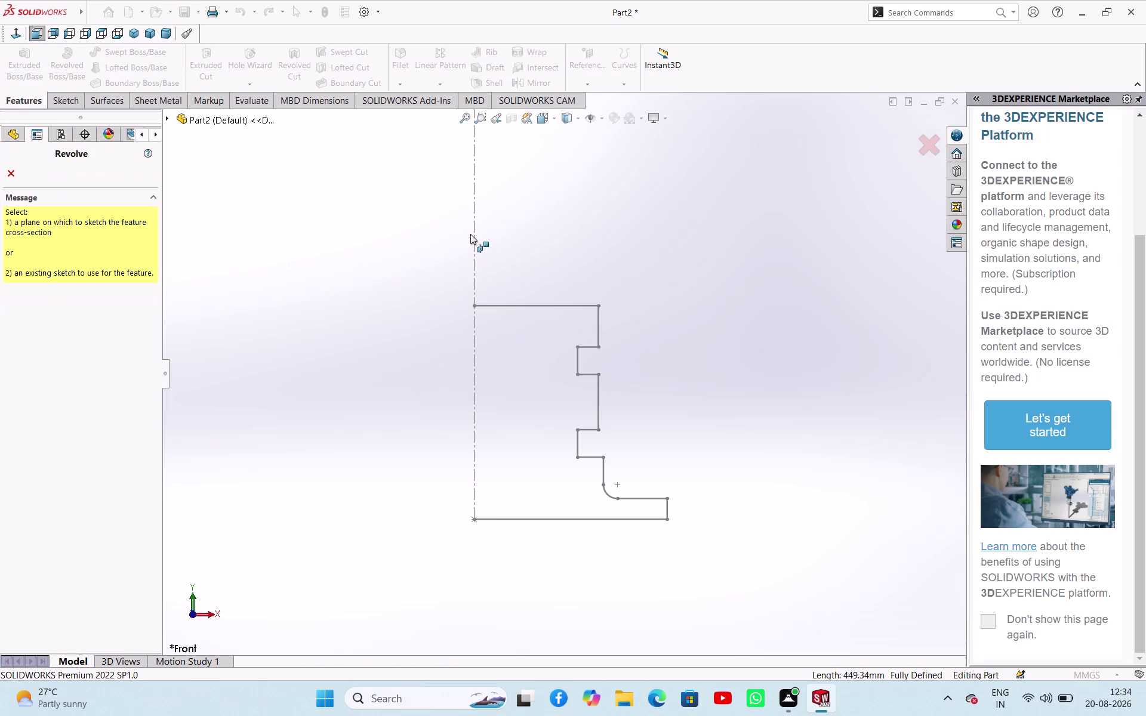
click(476, 238)
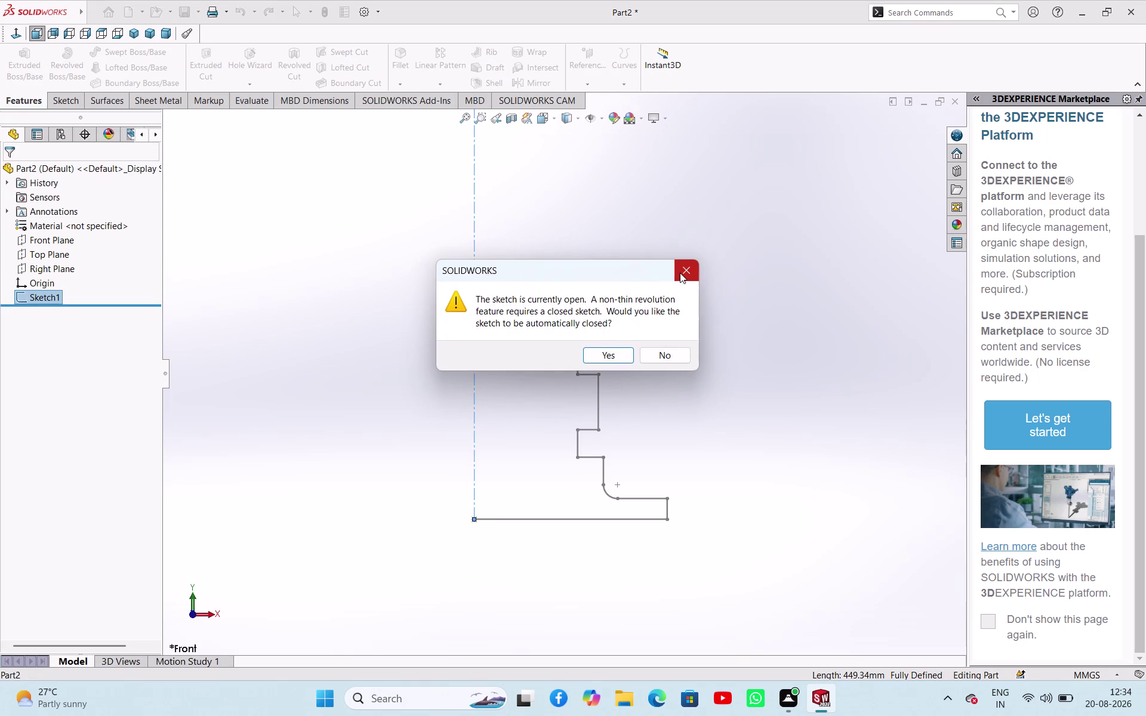
click(680, 273)
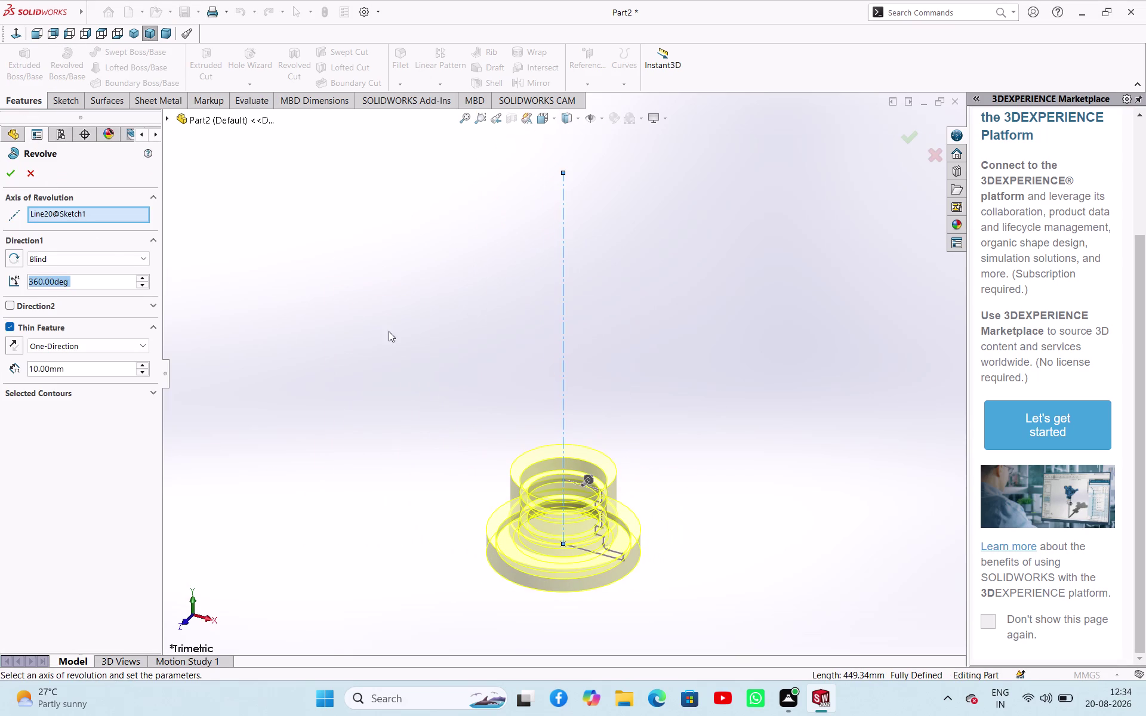
click(4, 172)
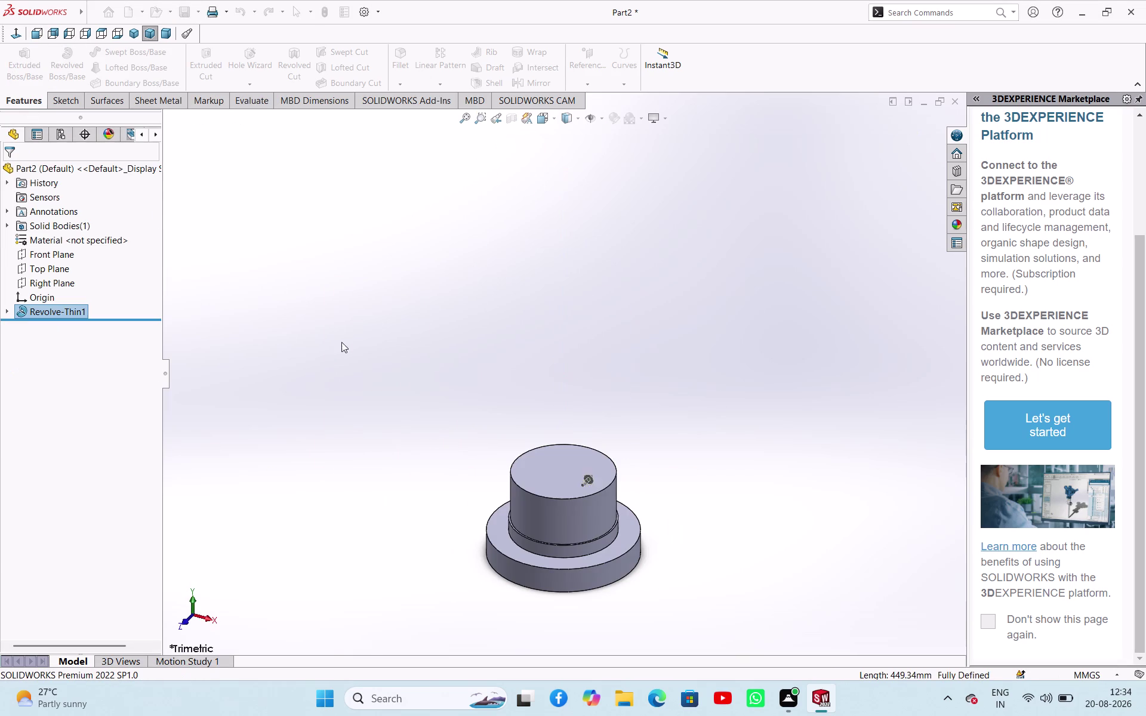
click(347, 342)
Orbit the solid, expand Revolve-Thin1 and select its Sketch1.
middle_drag(454, 431, 386, 299)
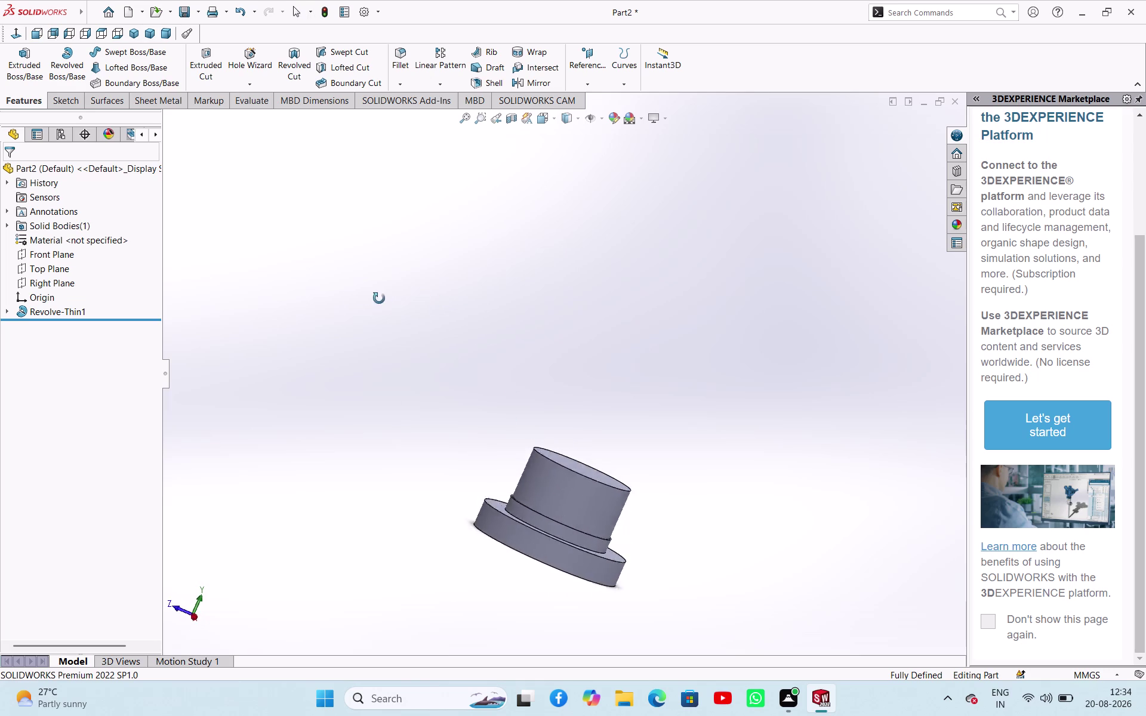
middle_drag(386, 298, 305, 291)
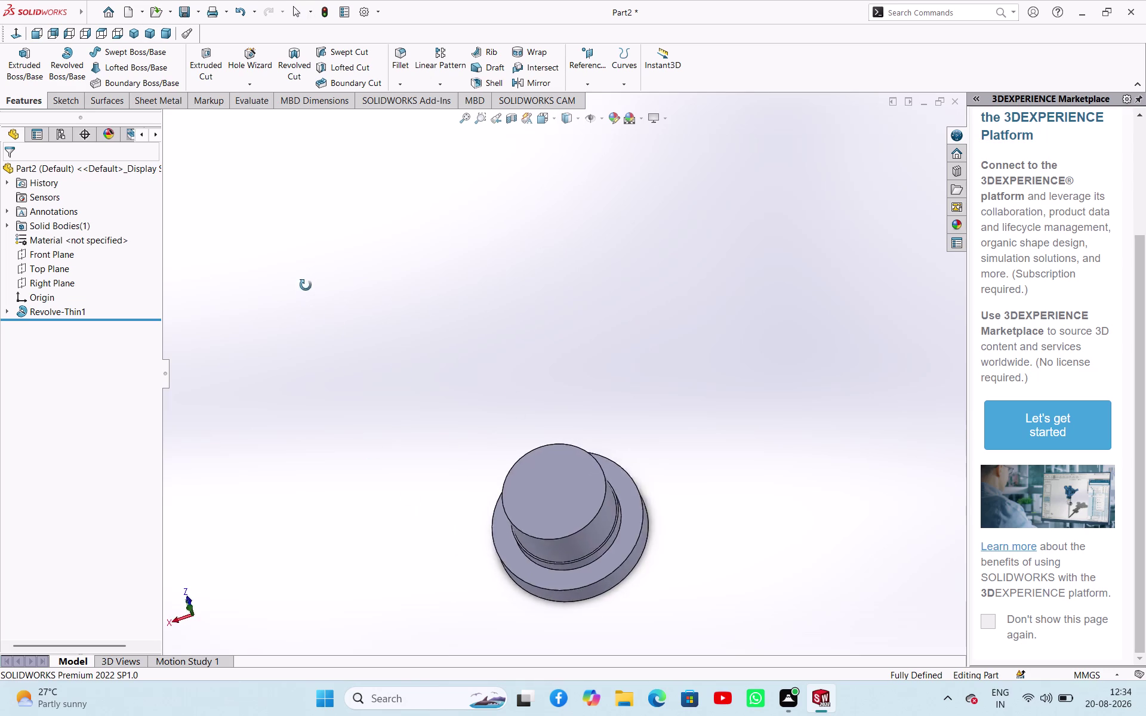
middle_drag(305, 291, 319, 282)
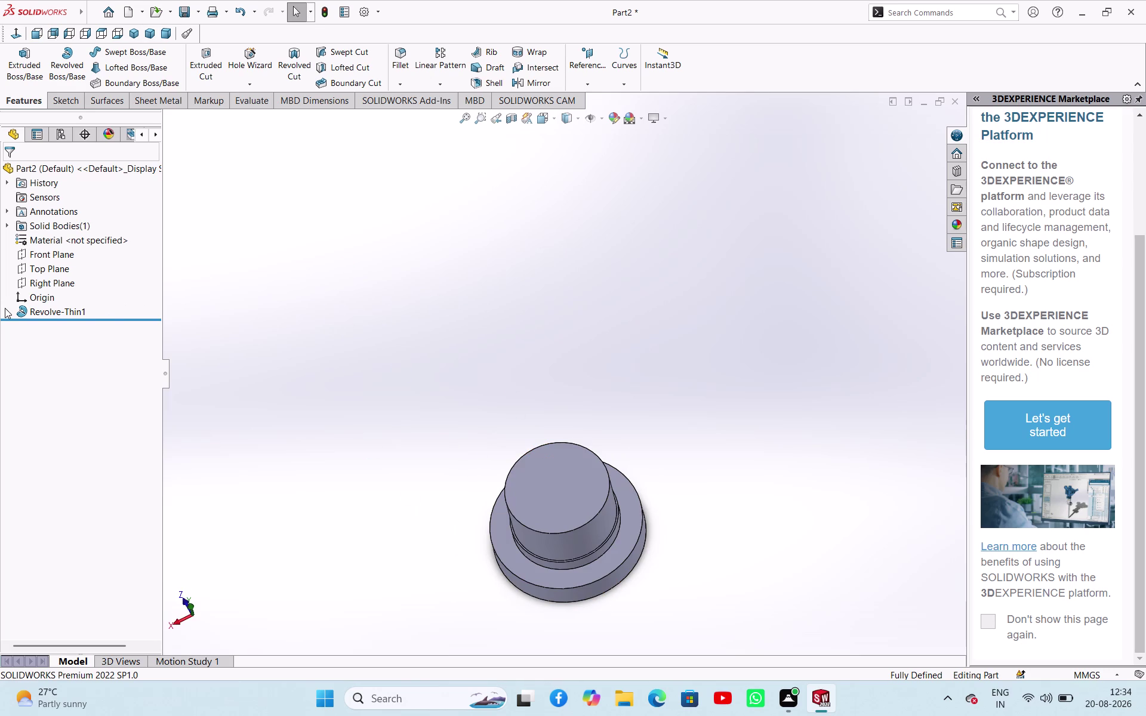
click(5, 309)
click(41, 326)
middle_drag(385, 466, 440, 455)
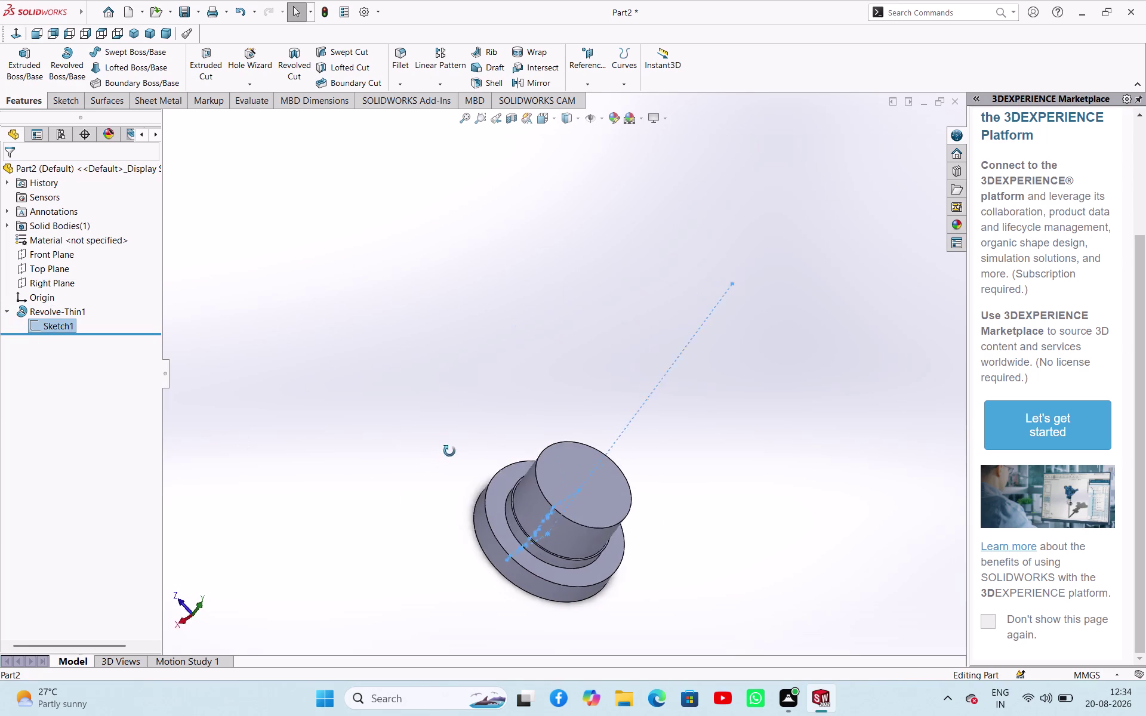
middle_drag(440, 455, 546, 519)
click(231, 334)
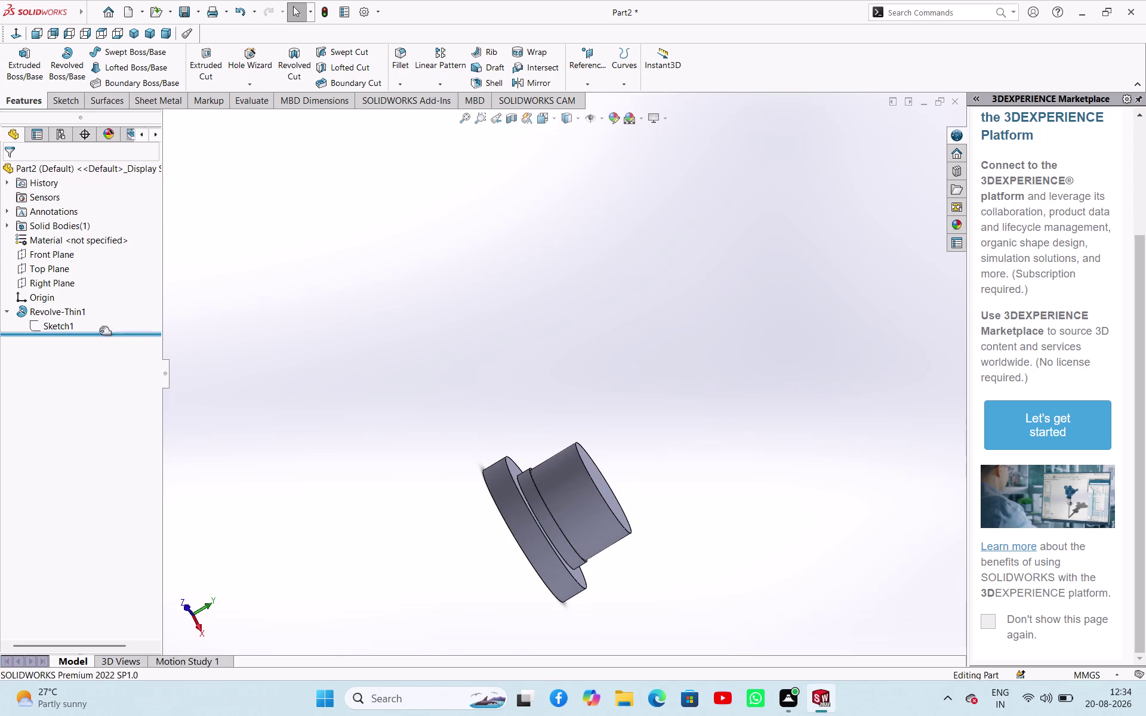
click(52, 324)
click(66, 290)
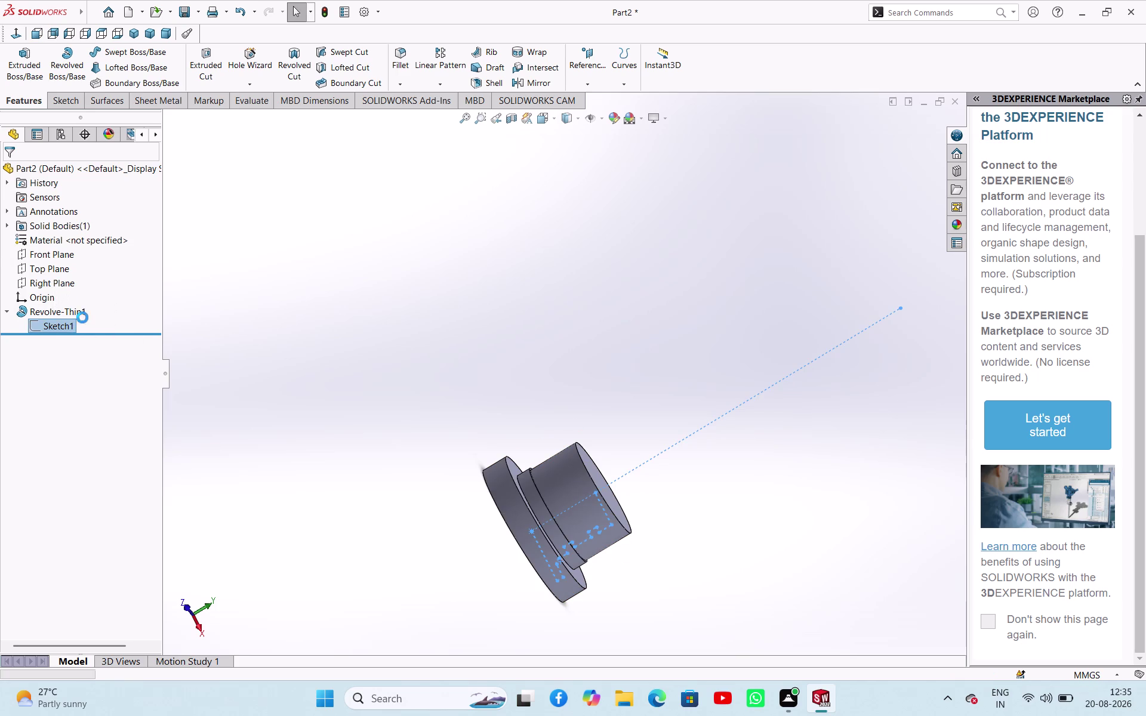
scroll(down, 3)
scroll(up, 3)
scroll(down, 3)
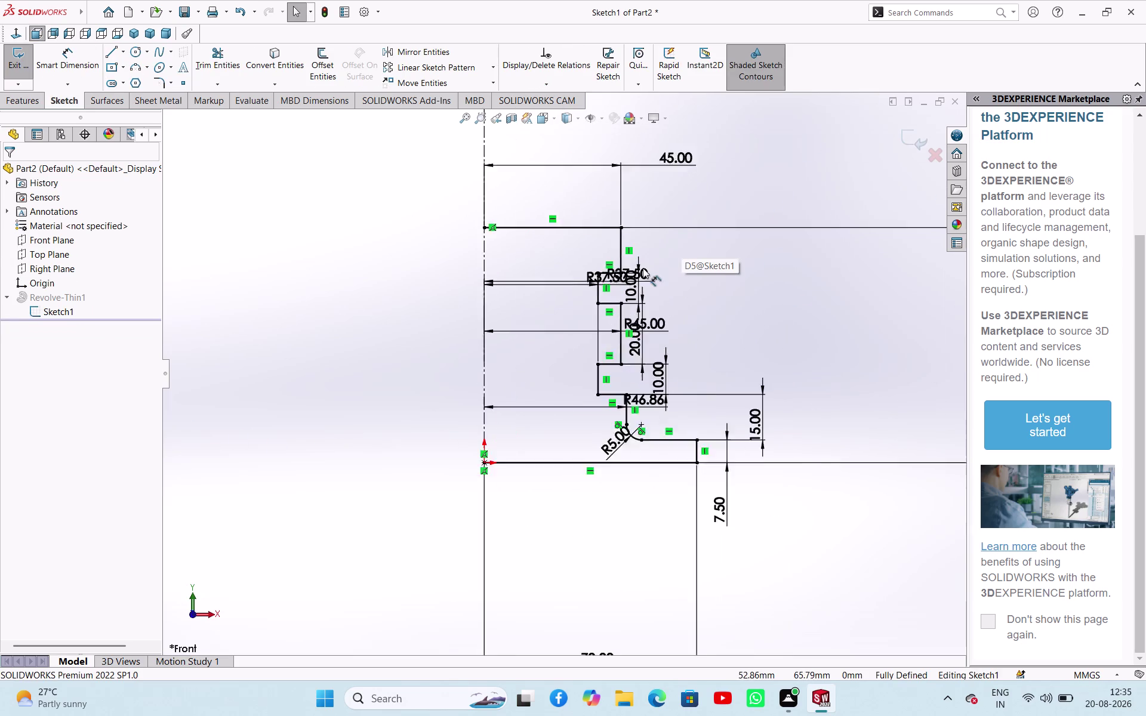
scroll(down, 3)
scroll(down, 3)
scroll(up, 3)
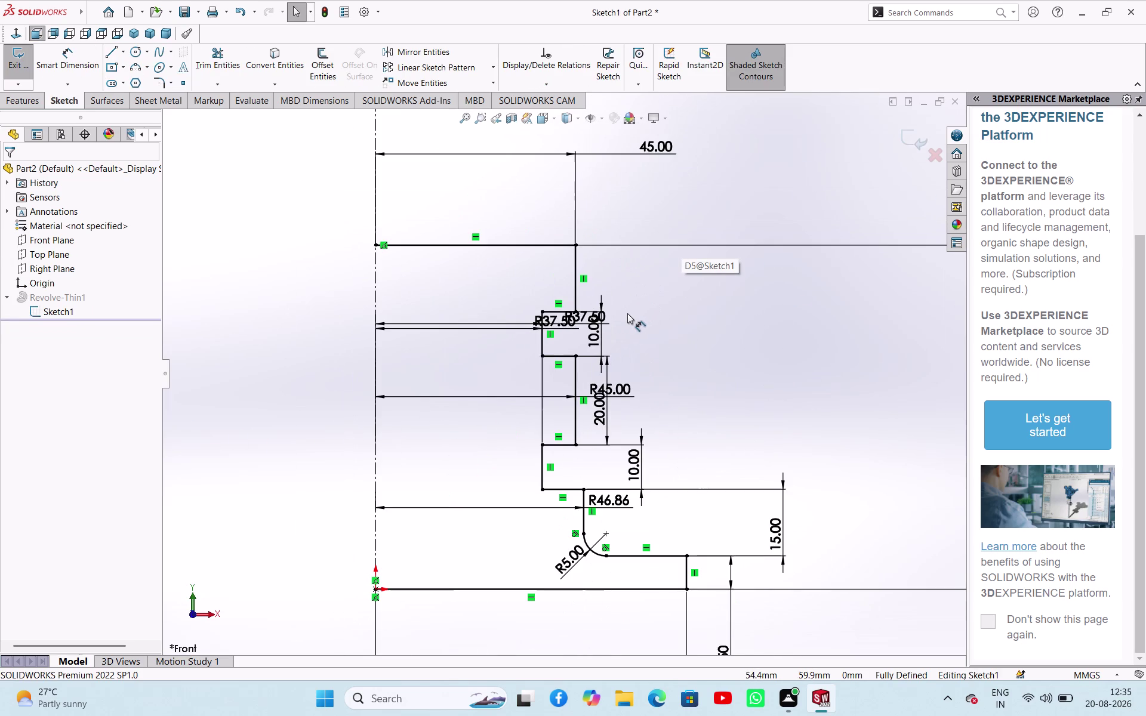
click(11, 64)
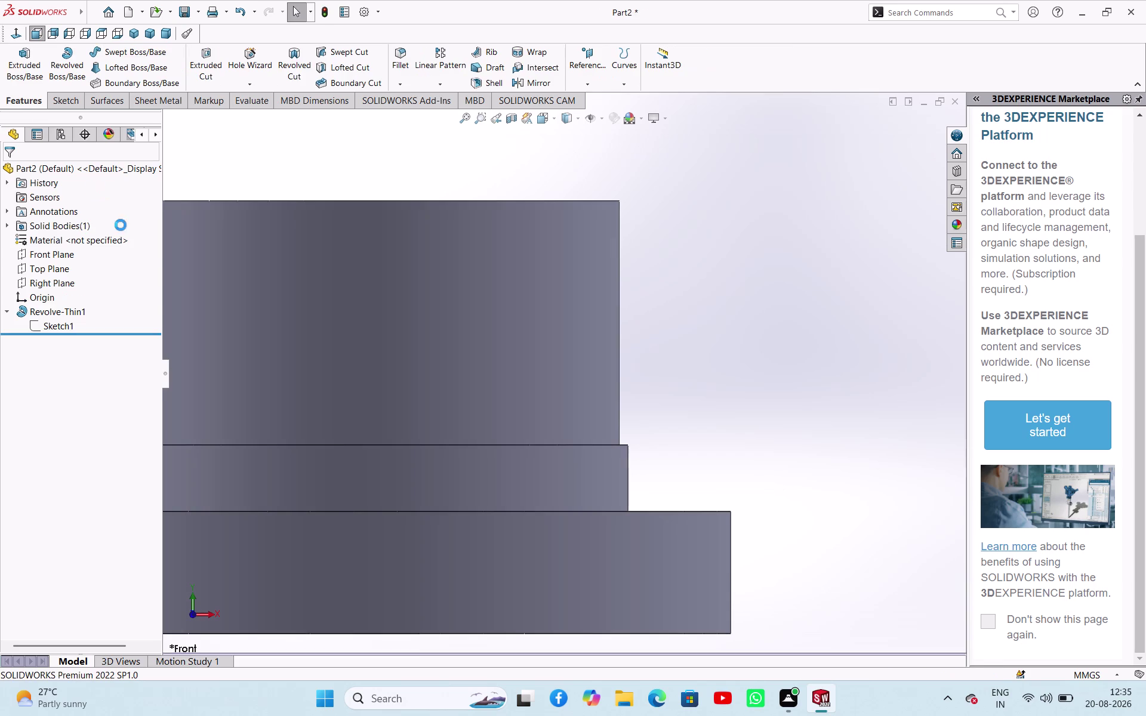
scroll(up, 3)
middle_drag(311, 314, 295, 357)
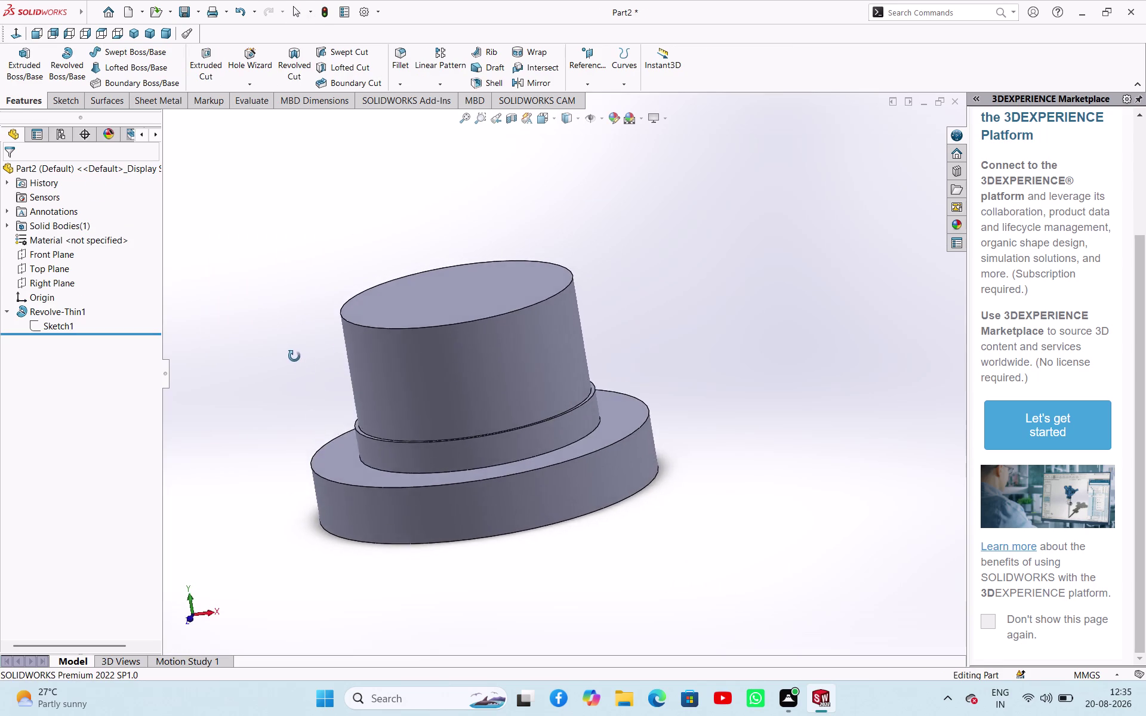
middle_drag(295, 356, 372, 337)
click(63, 324)
click(74, 292)
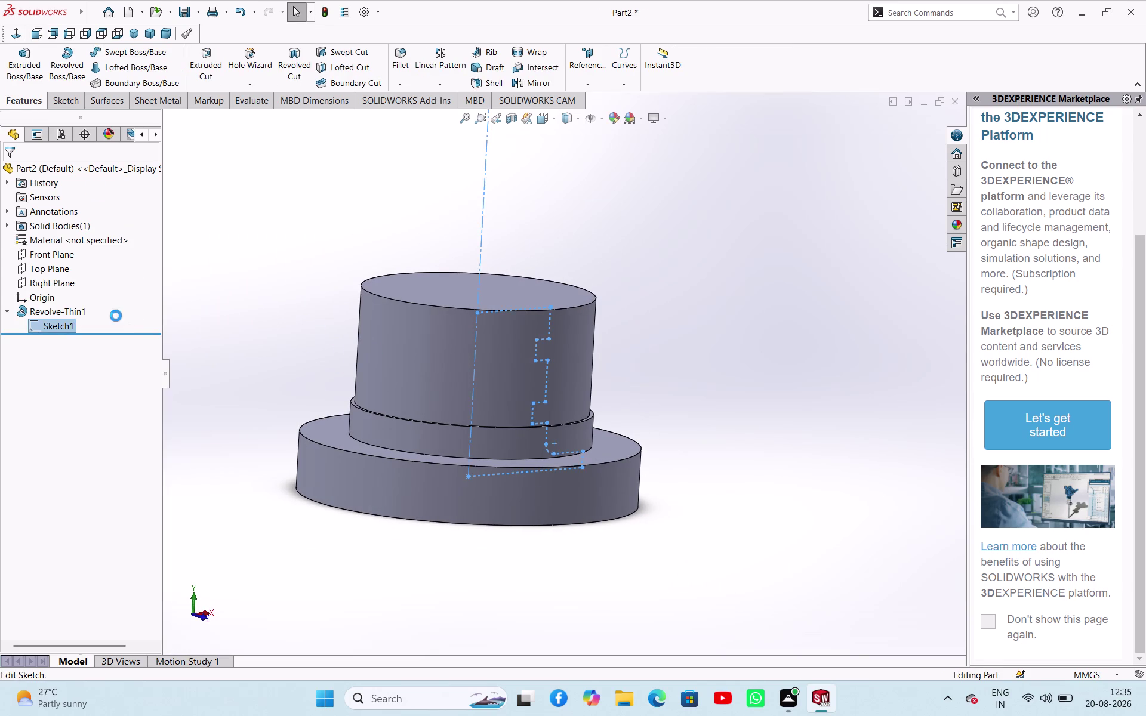
Delete all profile geometry and dimensions, including the two leftover horizontal lines.
click(228, 306)
scroll(up, 3)
scroll(down, 3)
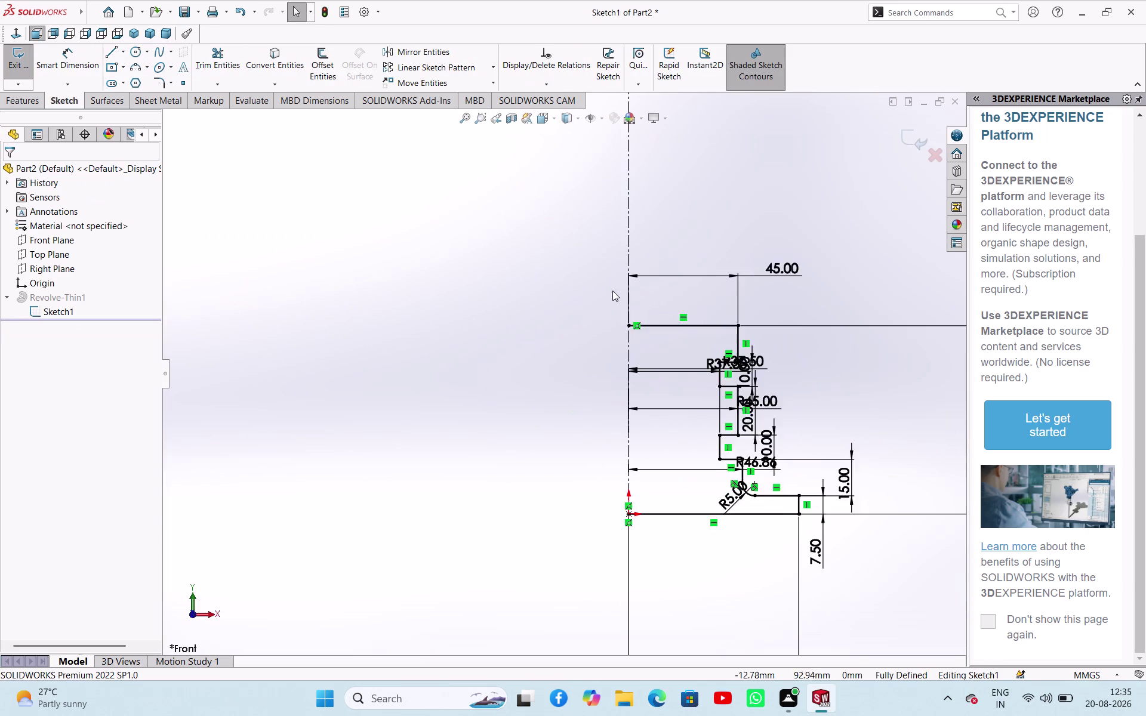
scroll(down, 3)
scroll(up, 3)
scroll(up, 3)
drag(618, 310, 641, 505)
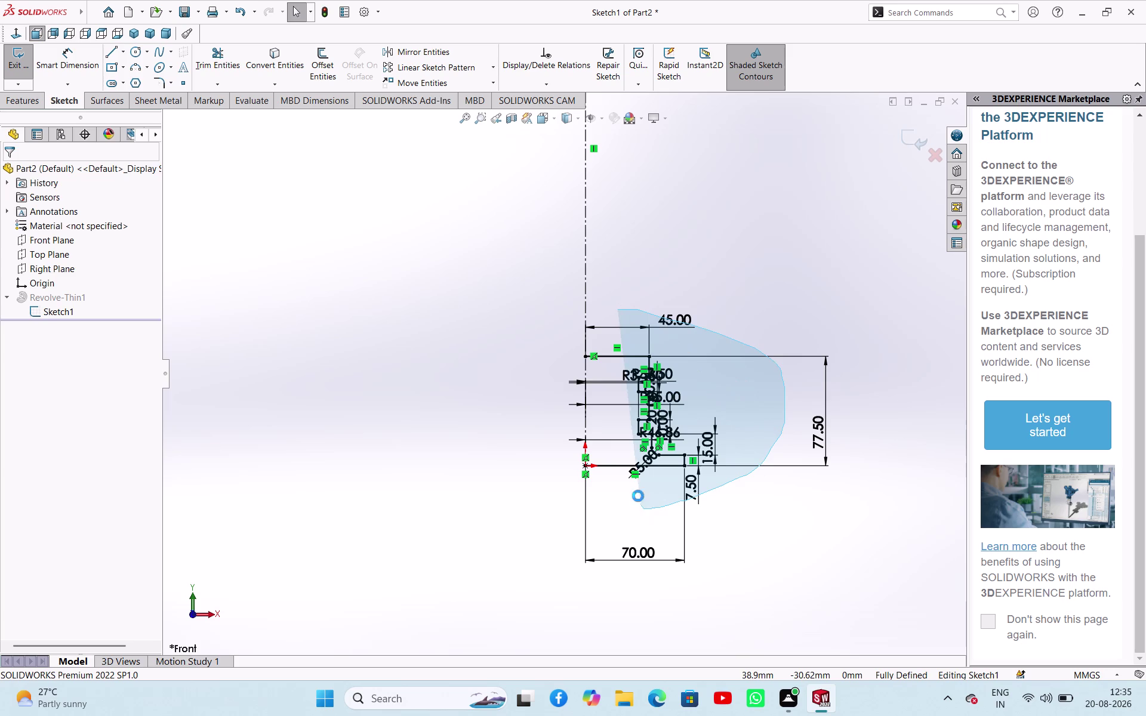
key(Delete)
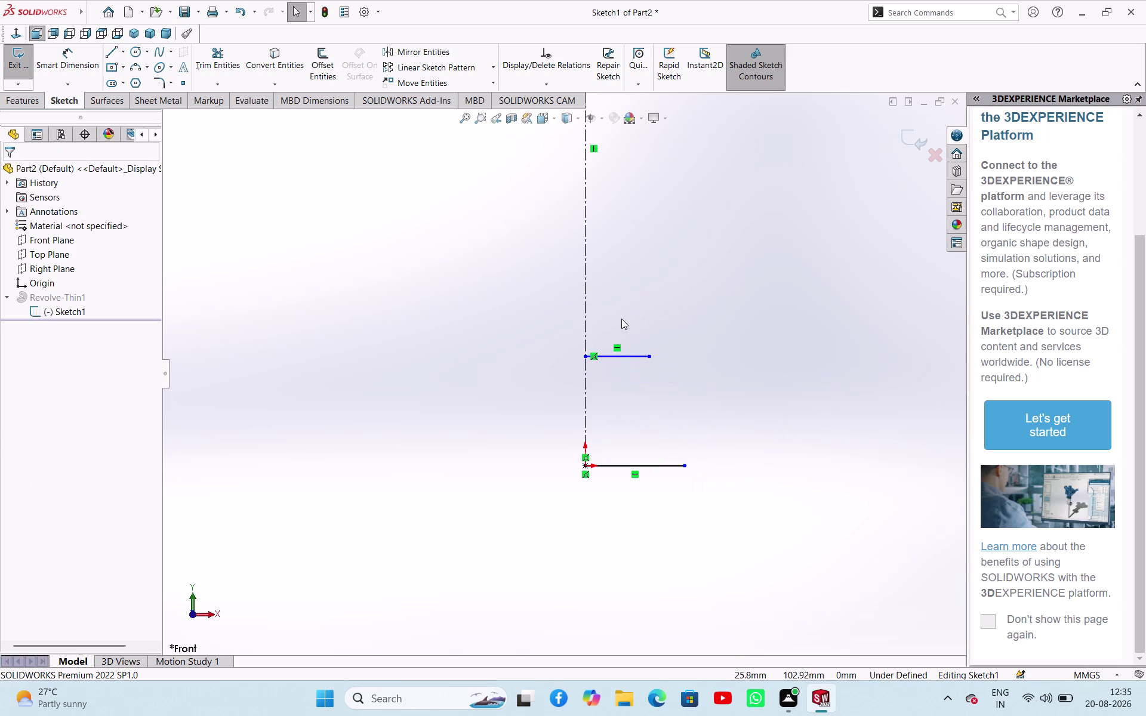
drag(621, 316, 628, 506)
key(Delete)
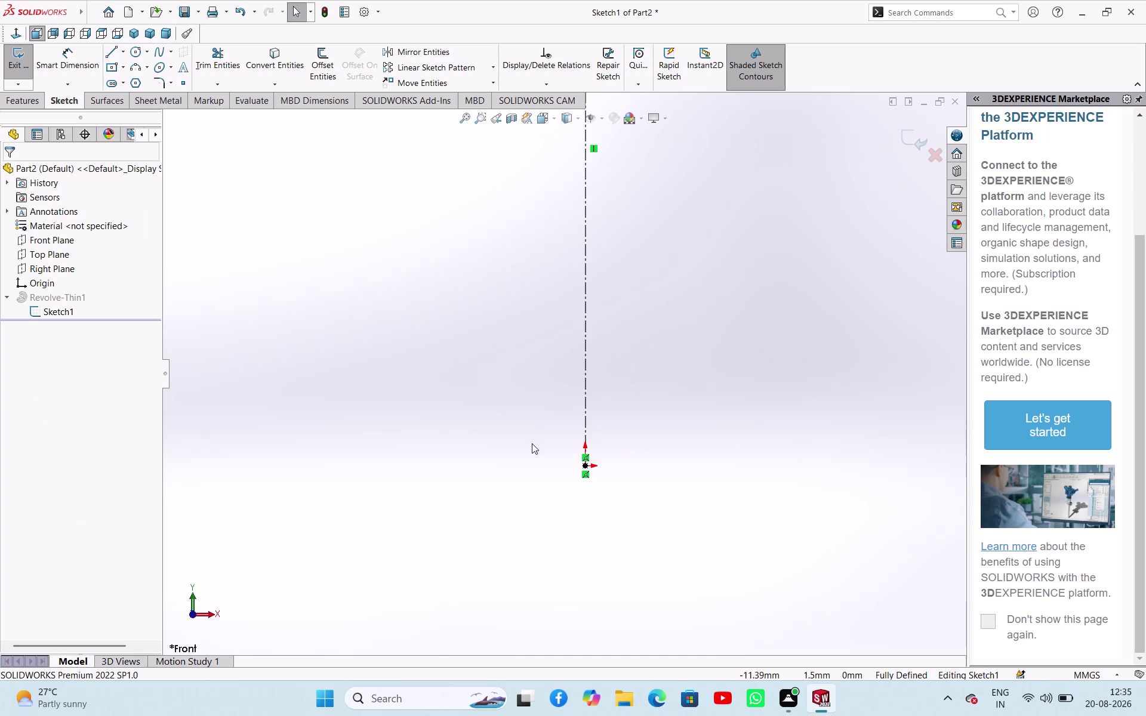
Delete the vertical centreline.
click(587, 347)
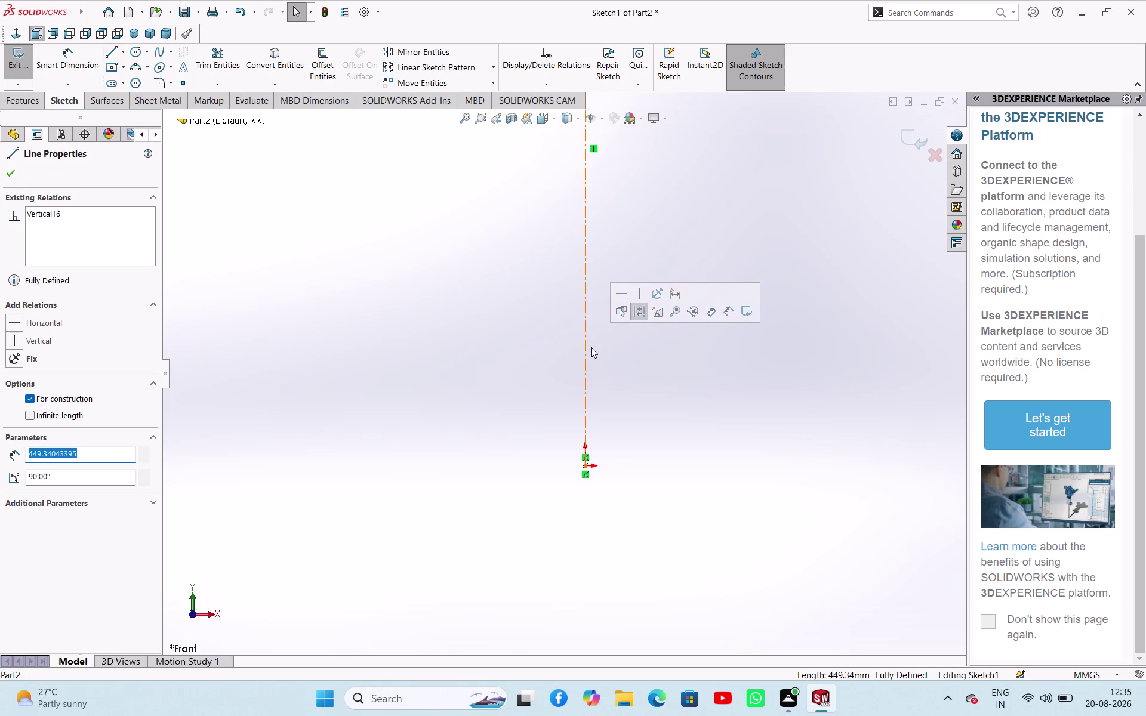
click(586, 342)
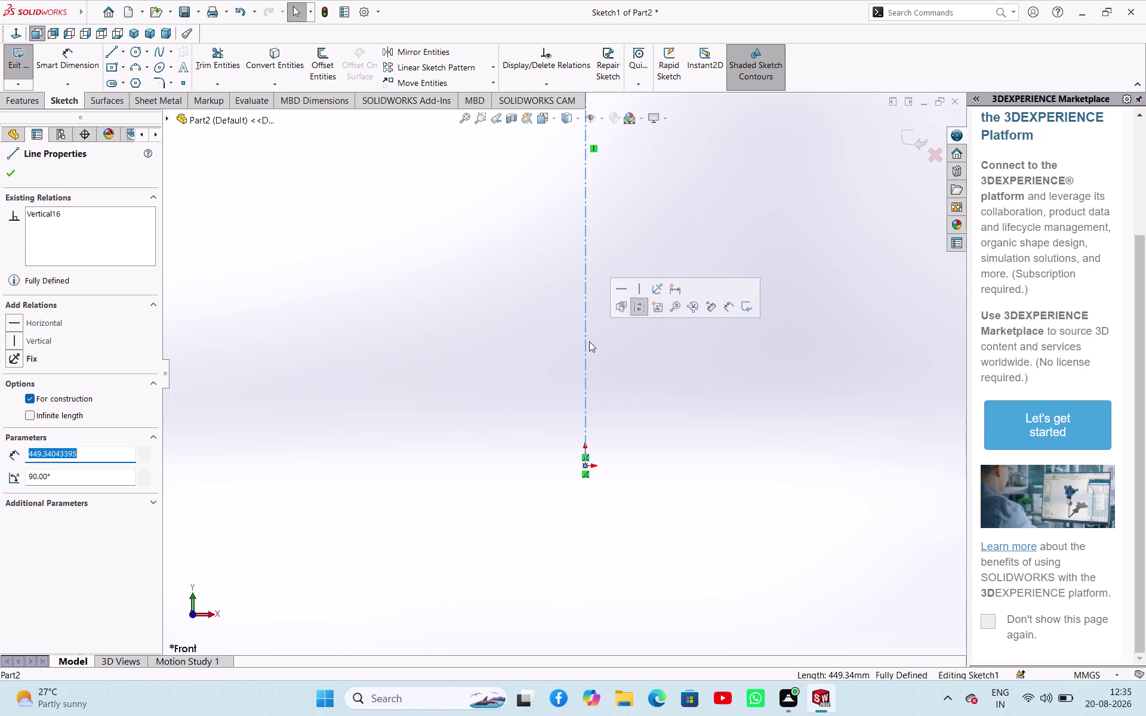
key(Delete)
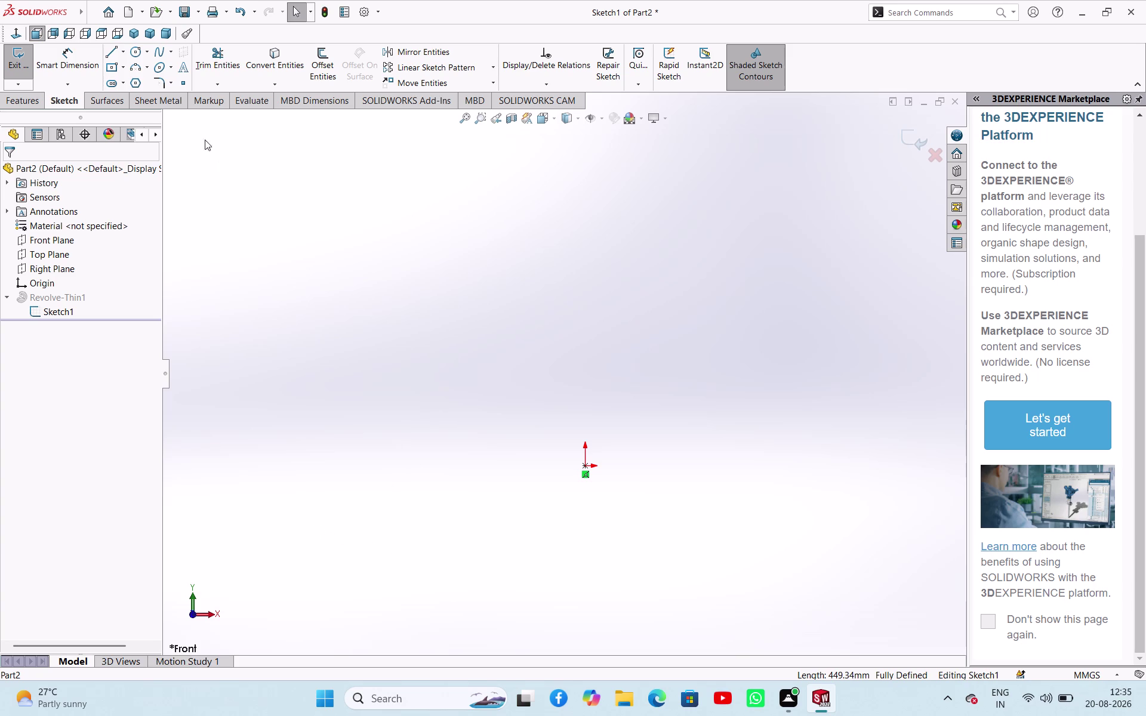
click(57, 252)
click(68, 233)
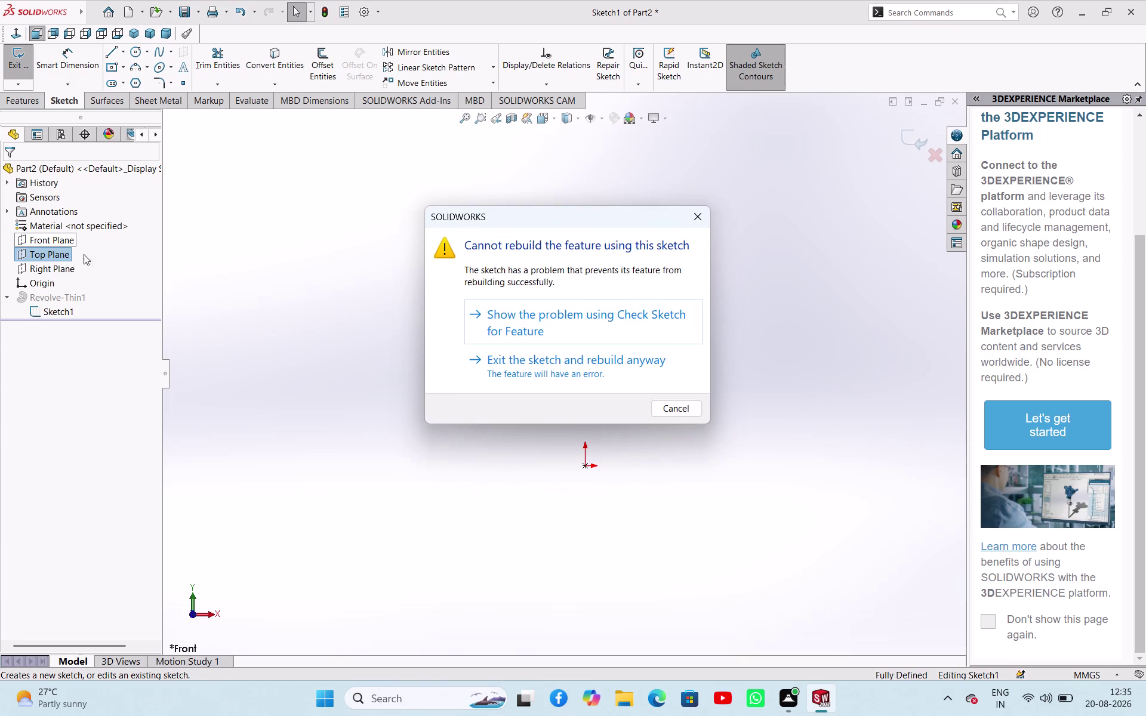
click(555, 332)
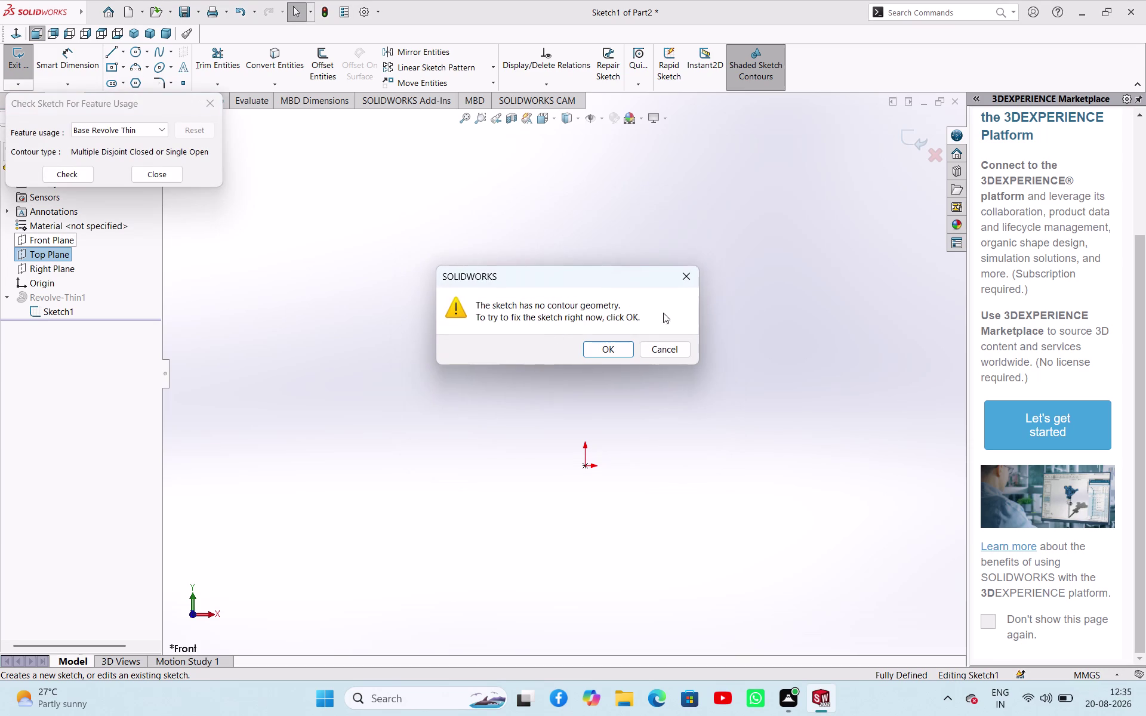
click(692, 279)
click(168, 172)
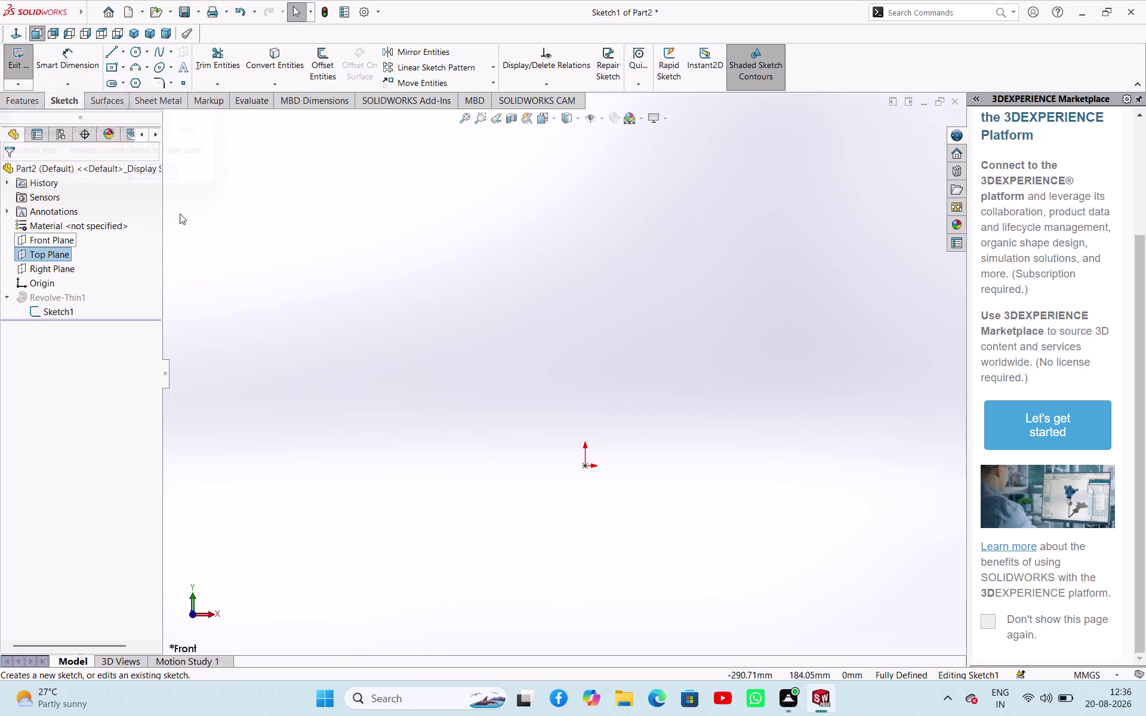
click(215, 249)
right_click(58, 302)
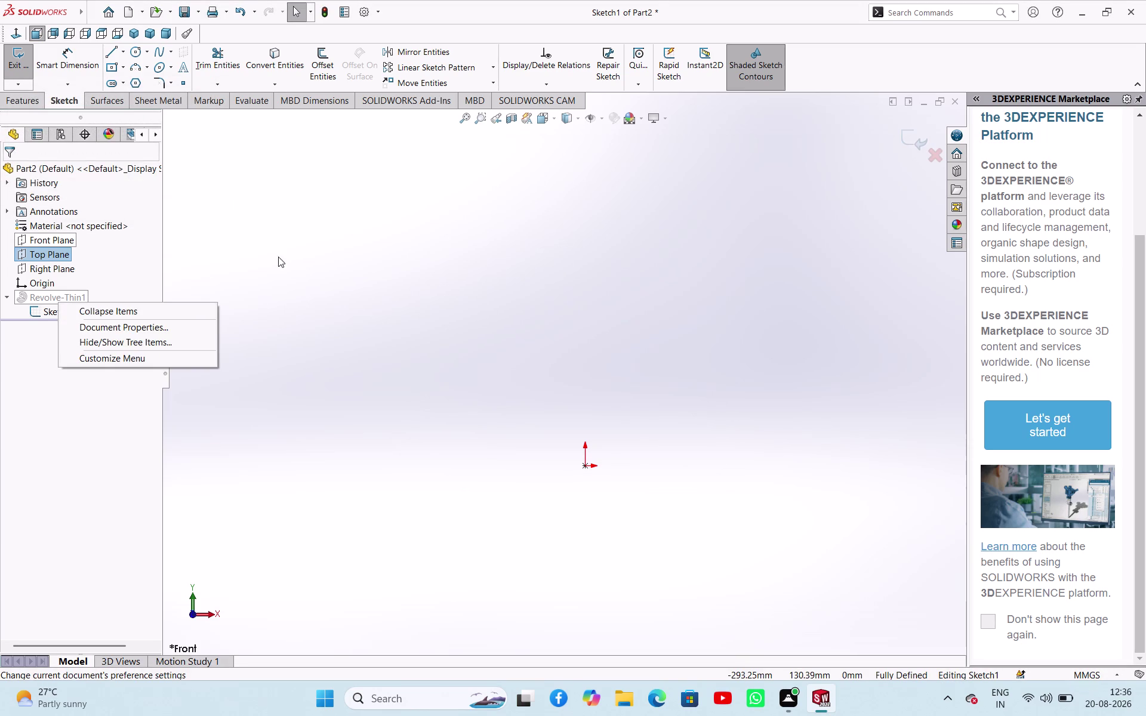
click(281, 255)
click(22, 68)
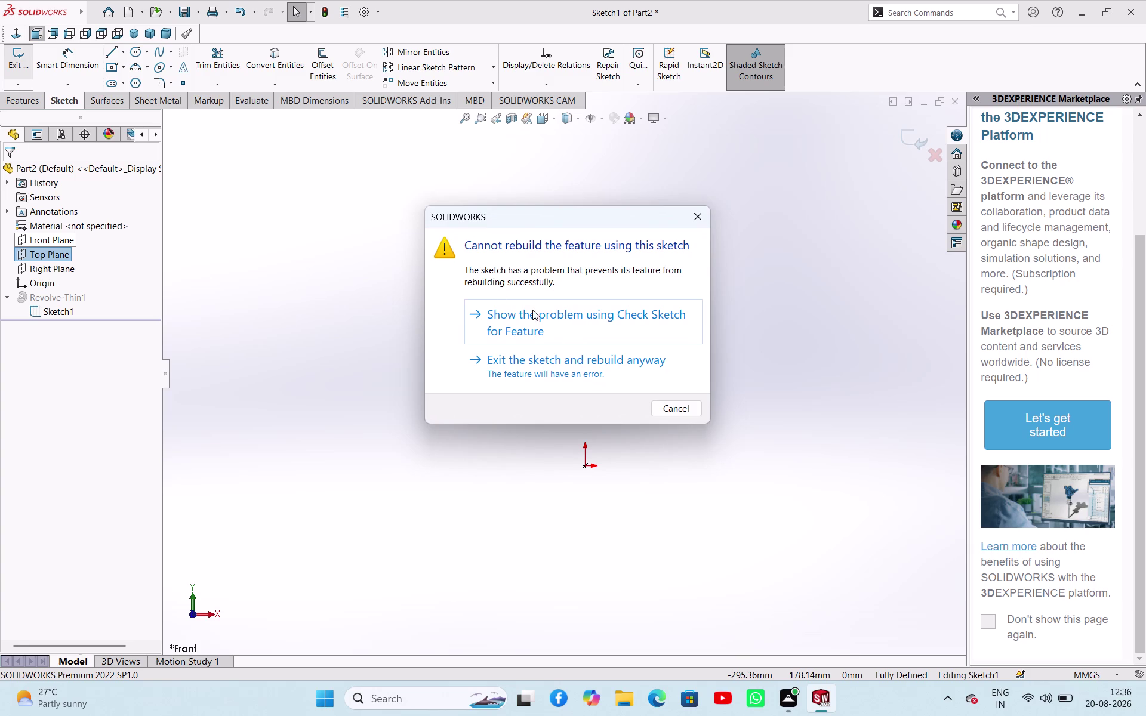
click(542, 332)
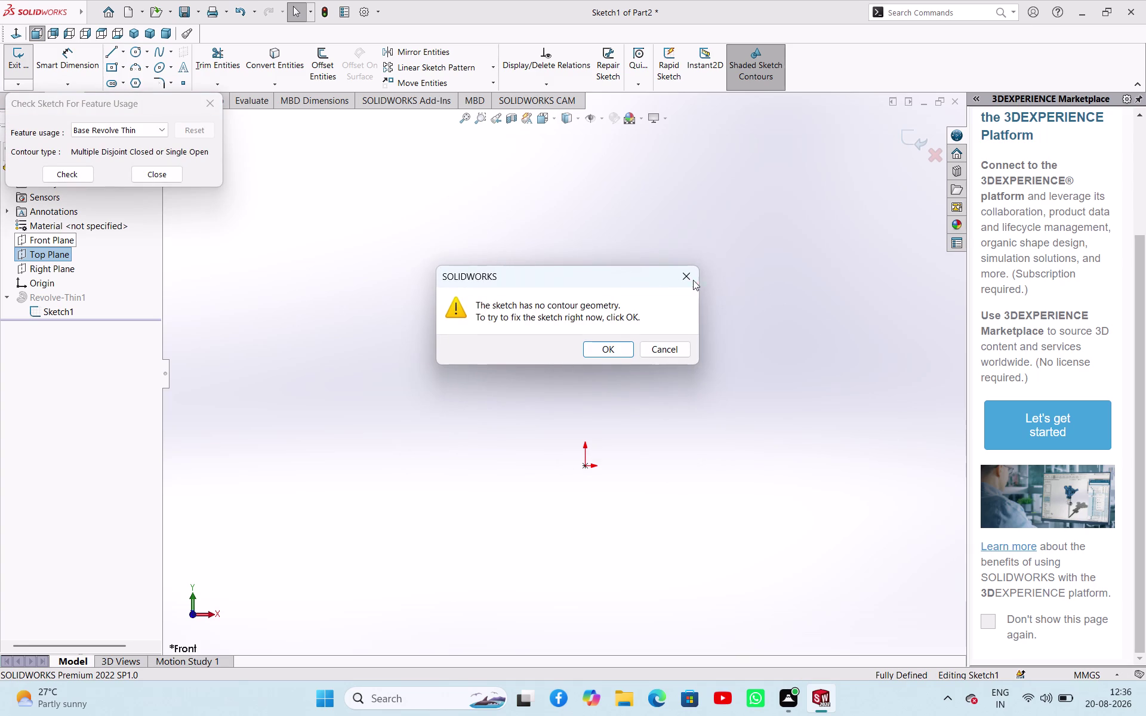
click(693, 280)
click(434, 289)
click(170, 172)
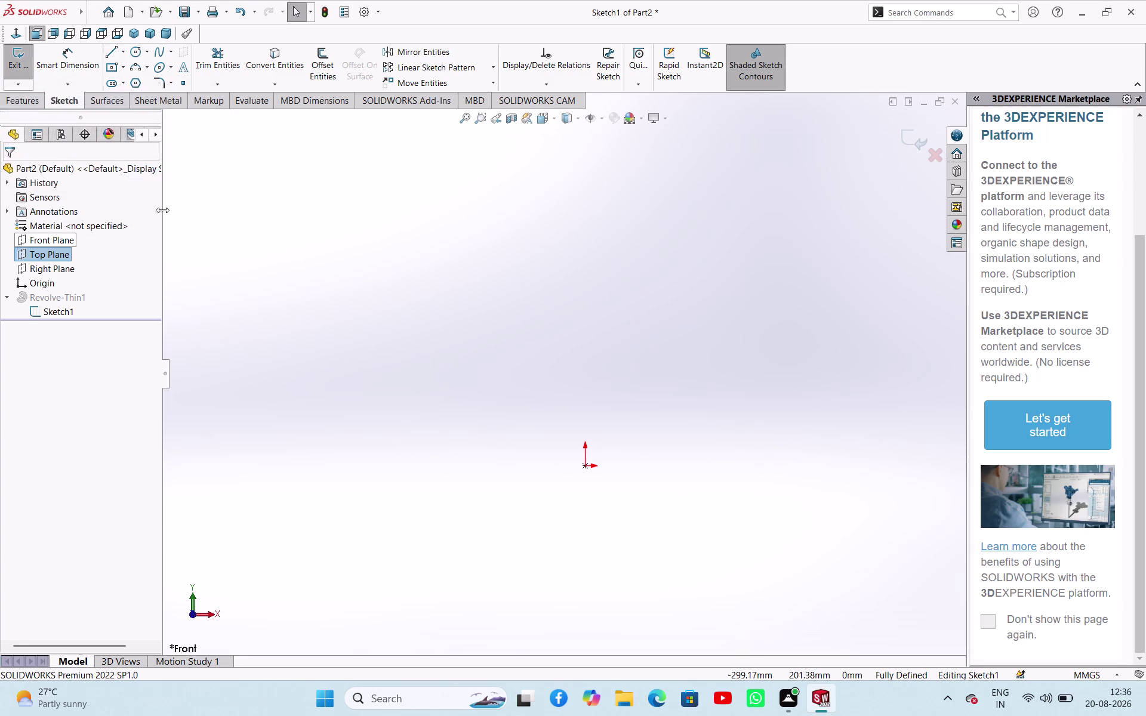
right_click(65, 298)
click(312, 242)
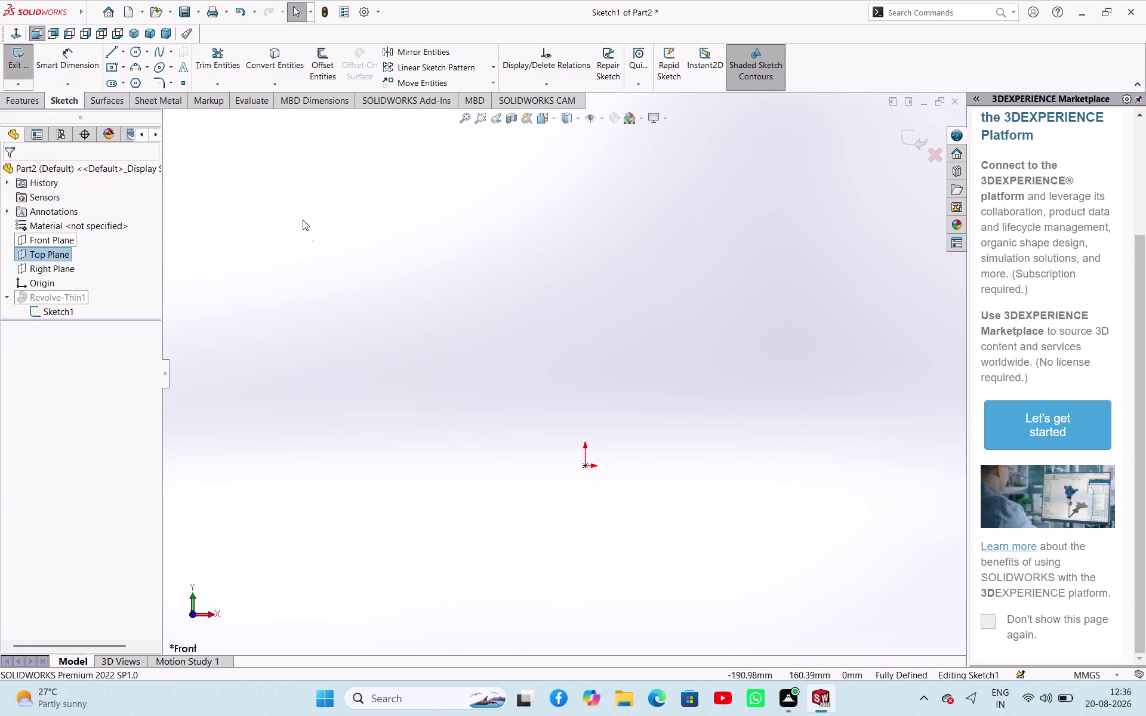
click(267, 249)
click(65, 308)
right_click(67, 307)
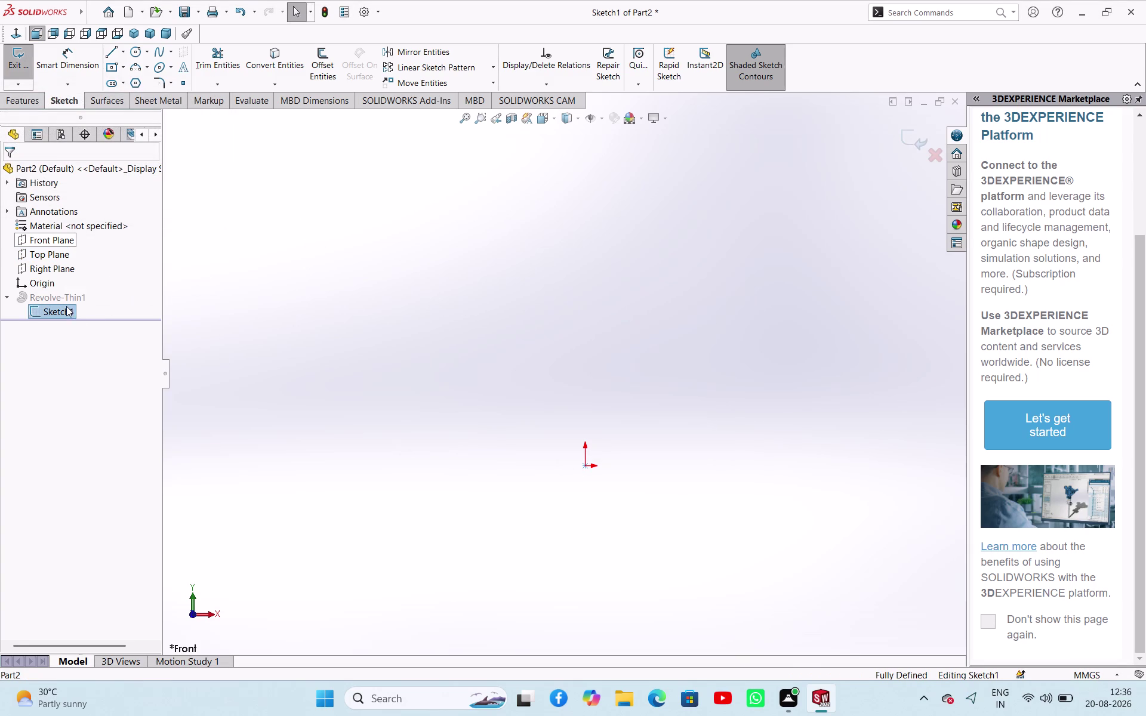
click(355, 303)
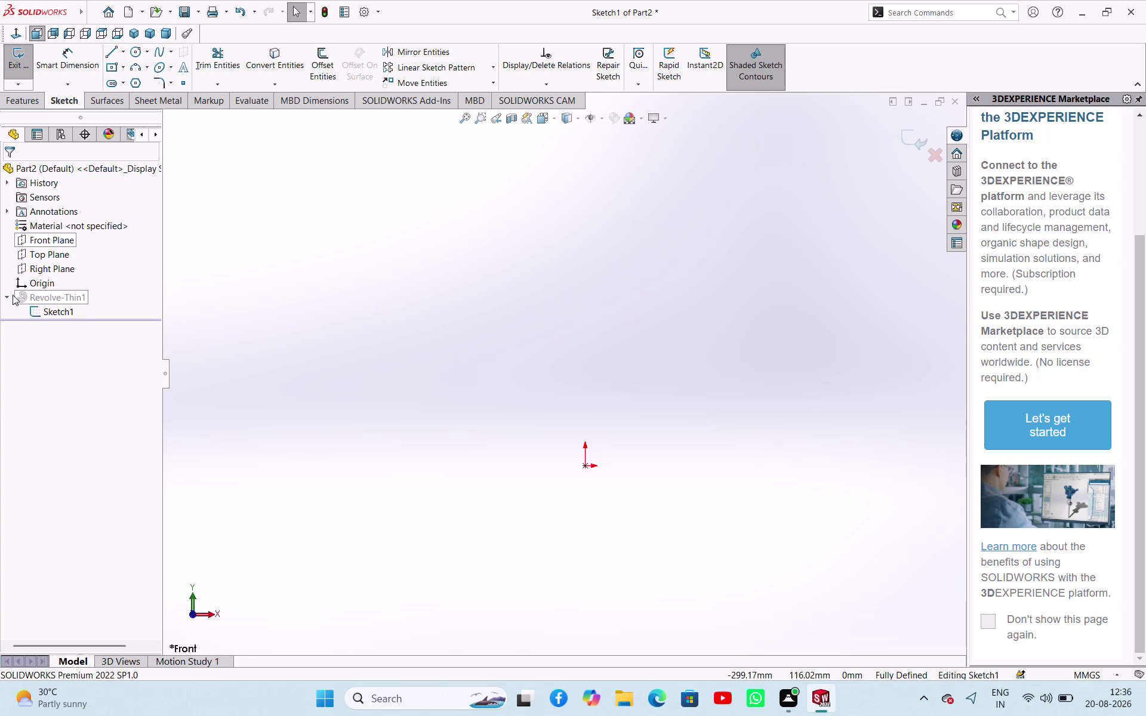
click(24, 302)
Undo repeatedly until Revolve-Thin1 is removed and only Sketch1 remains.
double_click(38, 295)
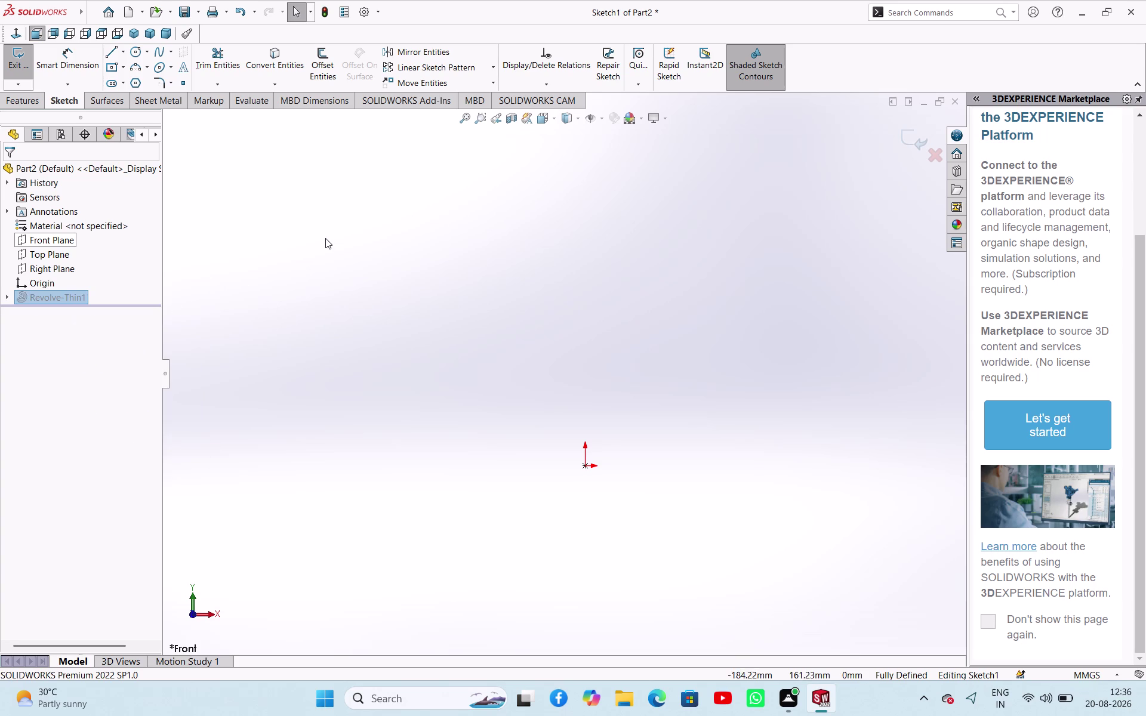
key(ctrl+z)
key(ctrl+z)
key(ctrl+z)
key(ctrl+z)
key(ctrl+z)
key(ctrl+z)
key(ctrl+z)
key(ctrl+z)
key(ctrl+z)
key(ctrl+z)
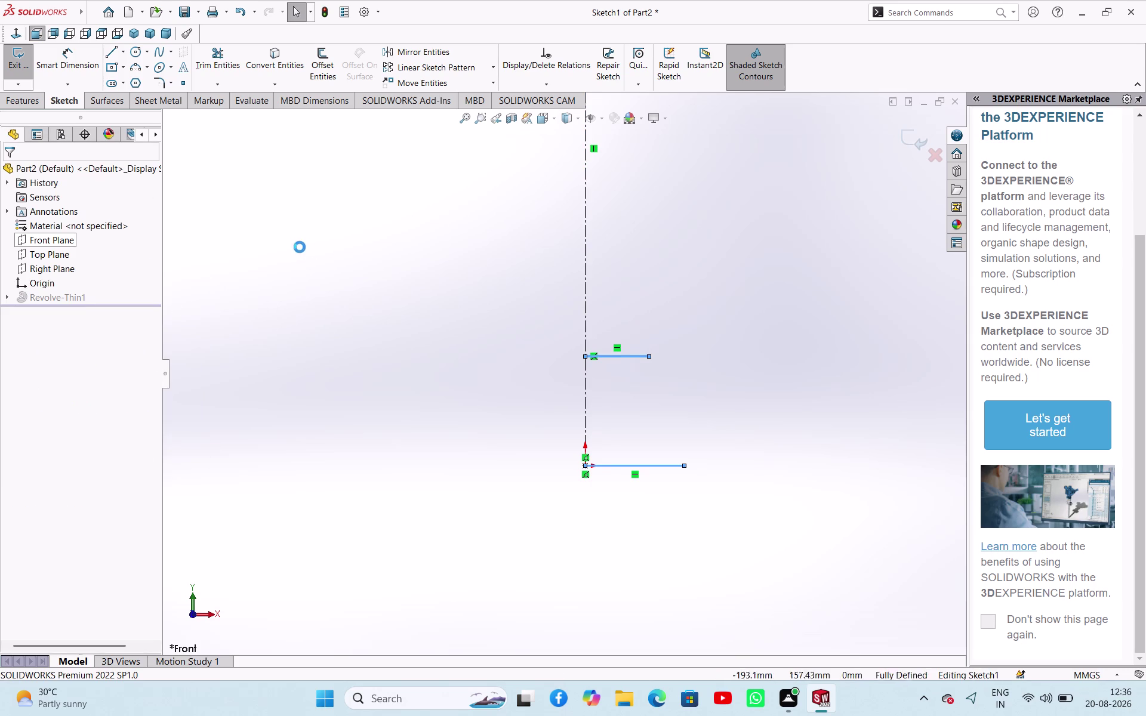
key(ctrl+z)
key(ctrl+z)
key(ctrl+z)
key(ctrl+z)
key(ctrl+z)
key(ctrl+z)
key(ctrl+z)
key(ctrl+z)
key(ctrl+z)
key(ctrl+z)
key(ctrl+z)
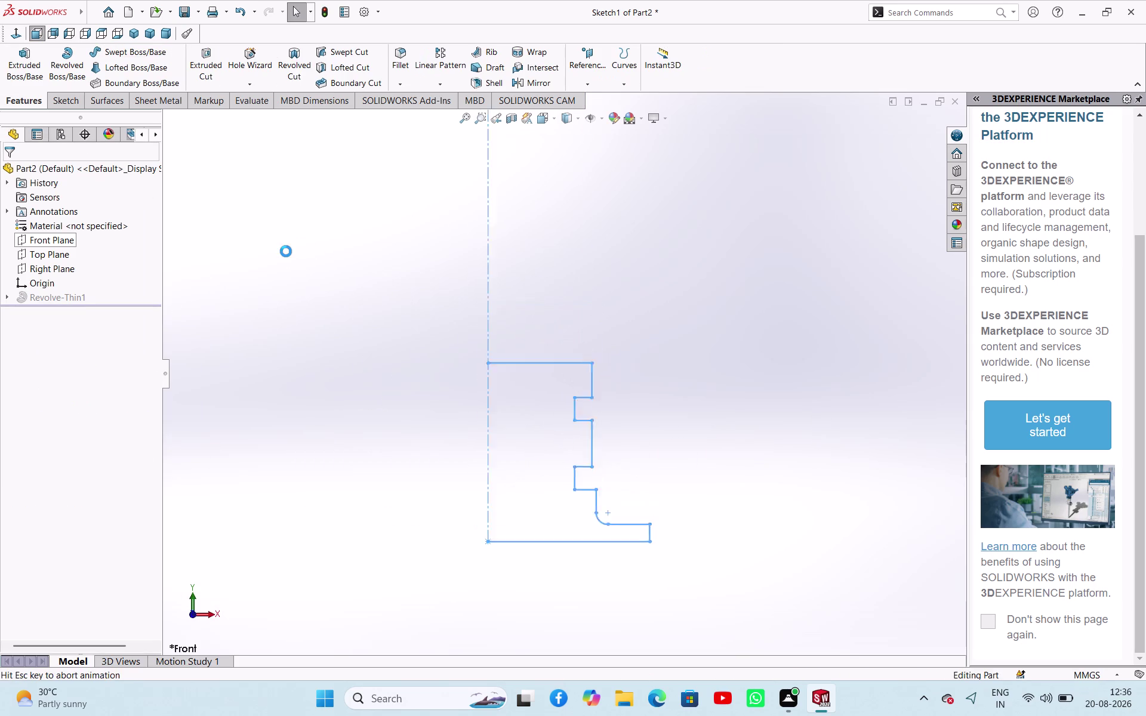
key(ctrl+z)
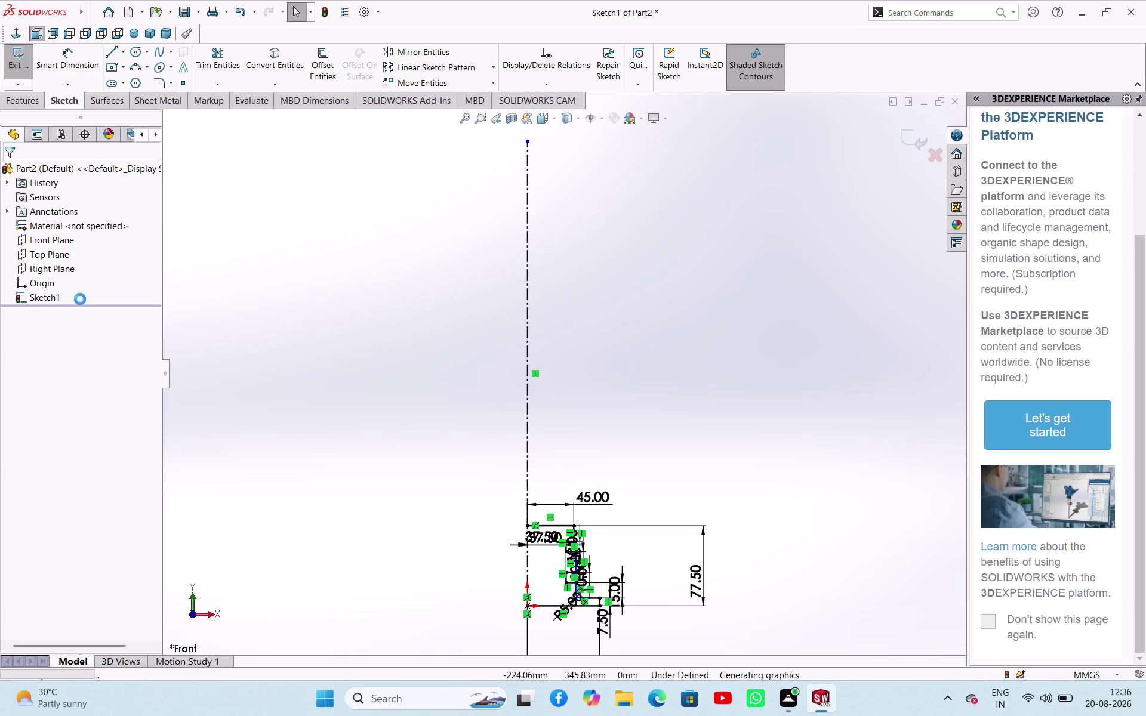
Bring up Sketch1's shortcut menu, then dismiss it.
right_click(47, 300)
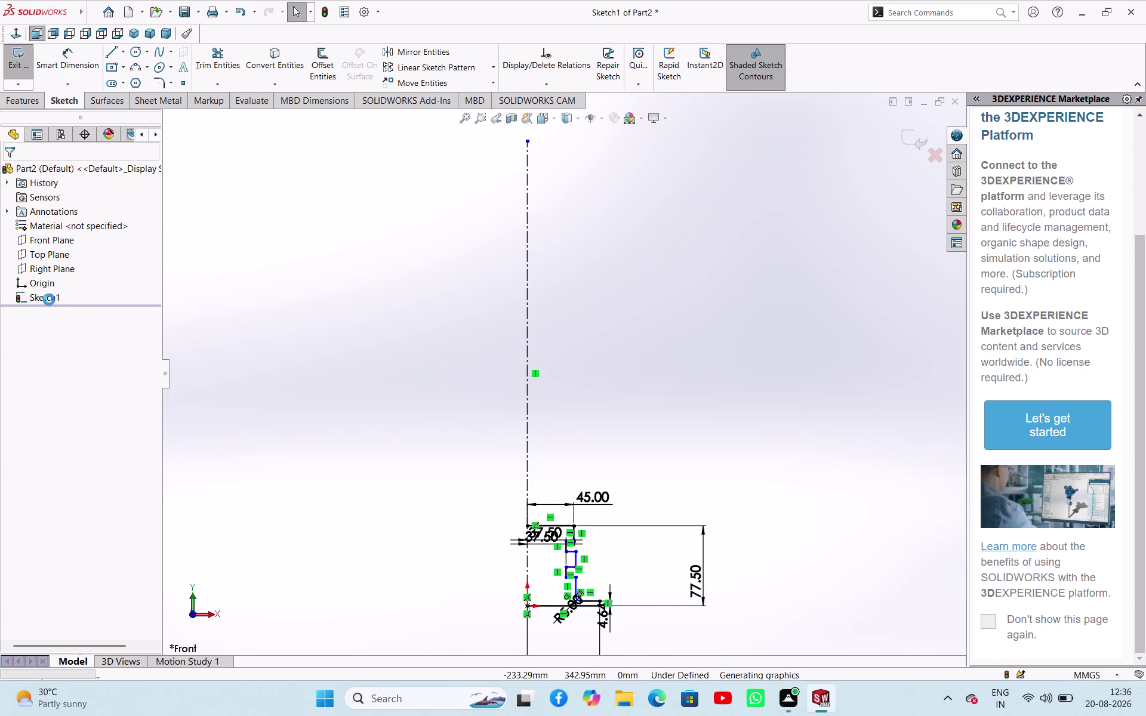
right_click(45, 300)
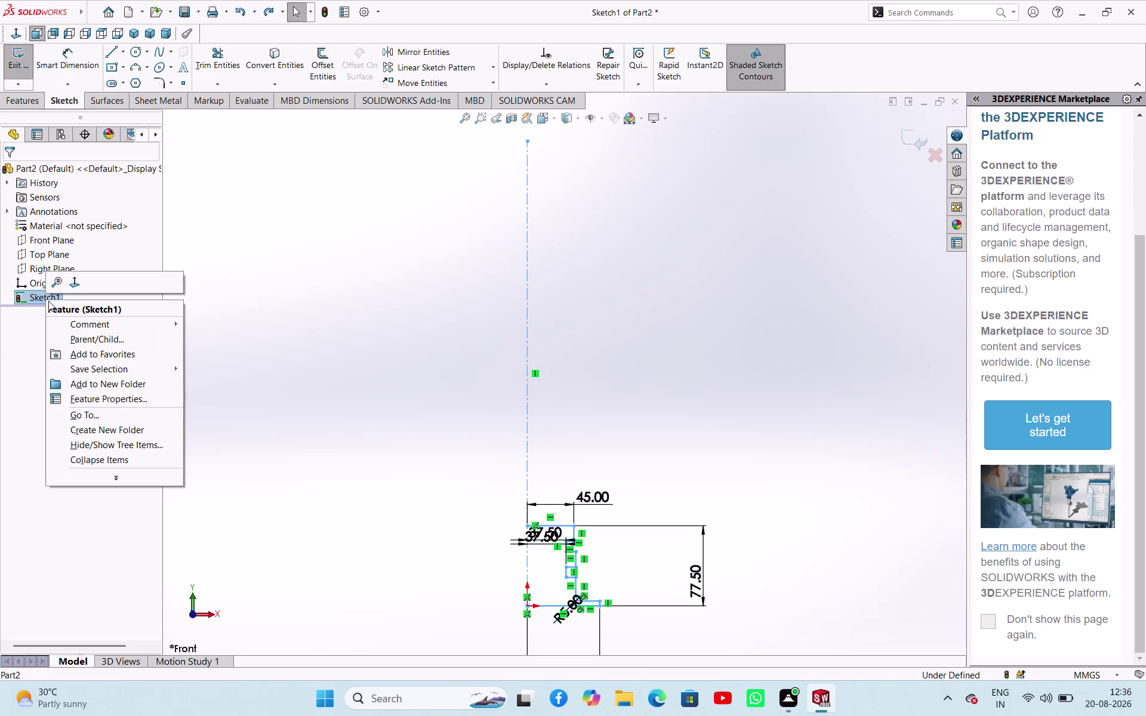
click(305, 278)
Exit Sketch1, then delete it from the FeatureManager tree and confirm the deletion.
click(25, 62)
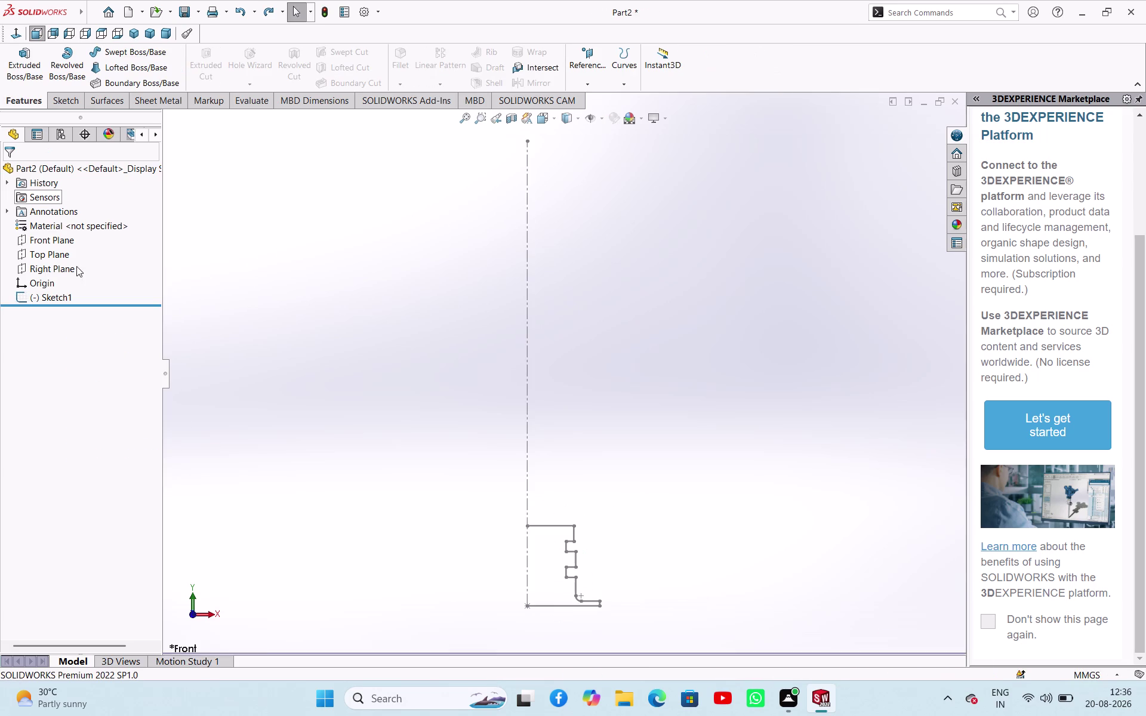
right_click(50, 296)
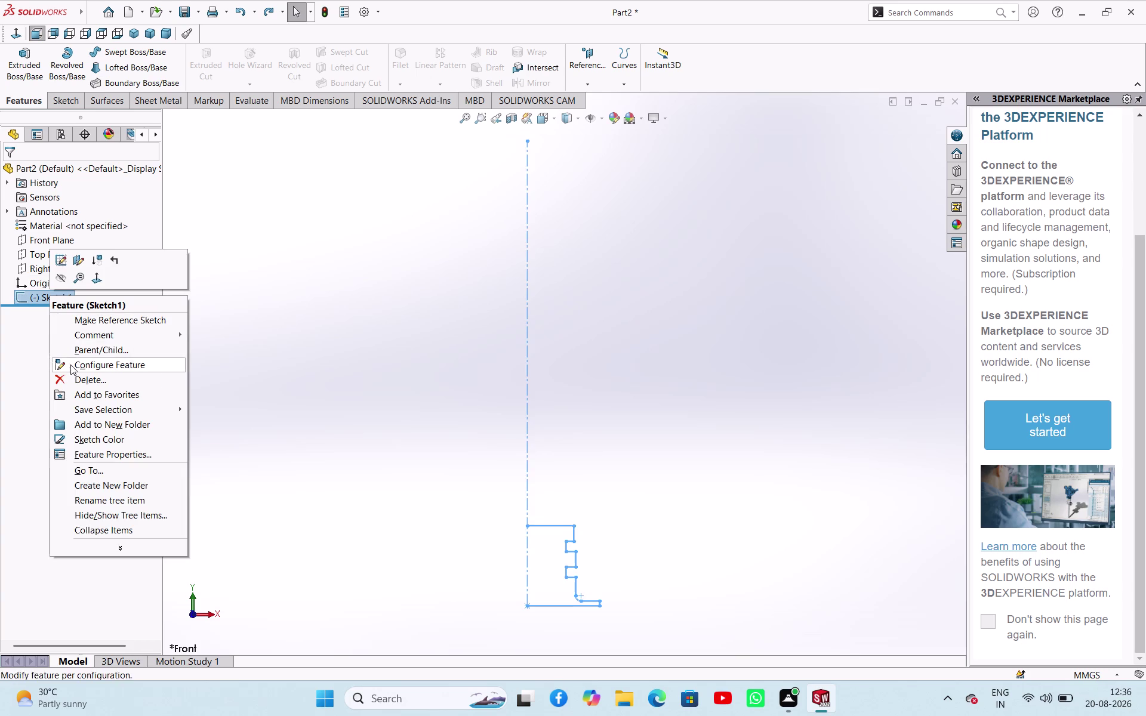
click(59, 375)
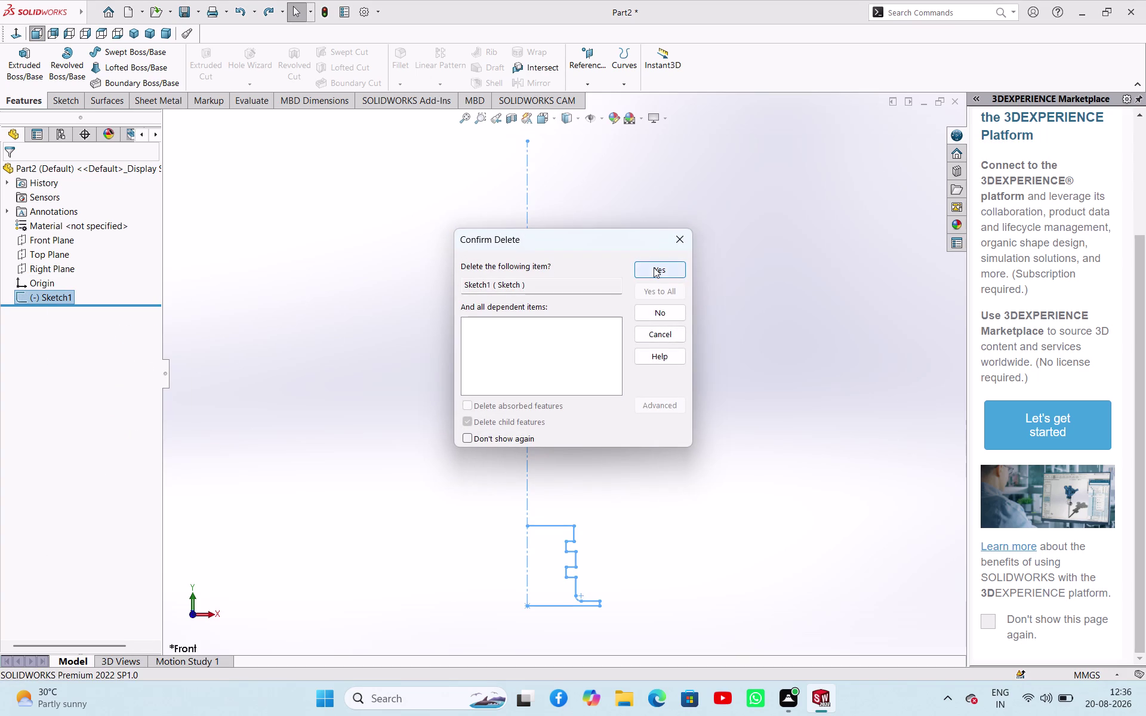
click(654, 267)
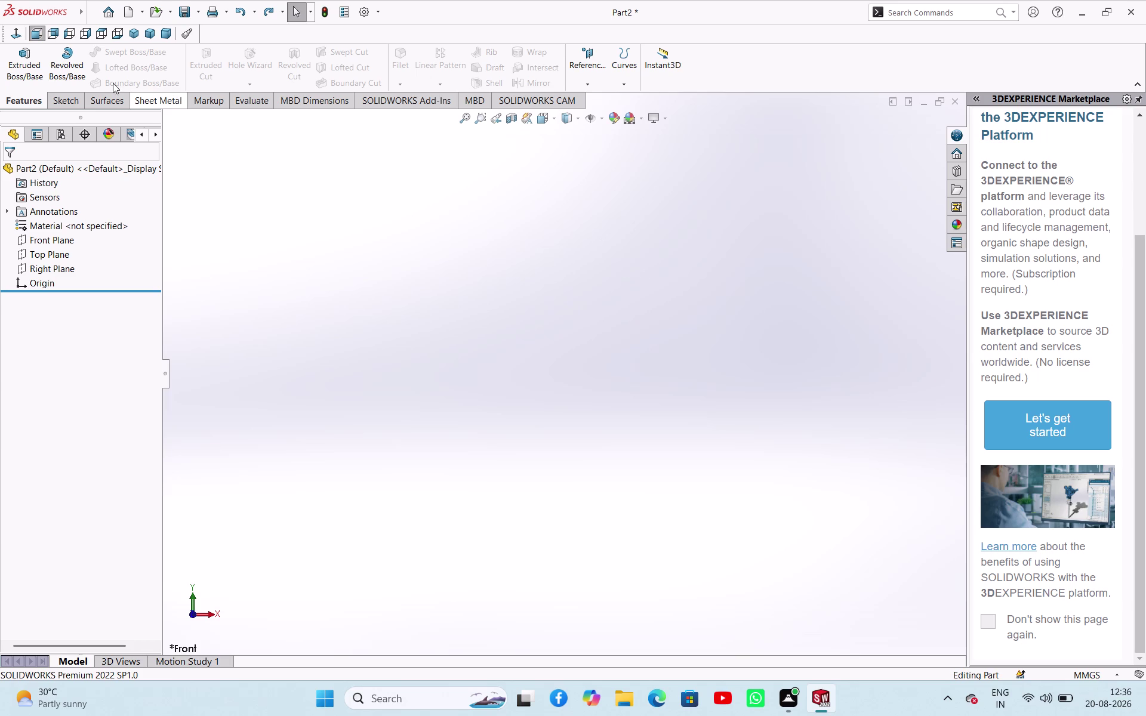
click(48, 259)
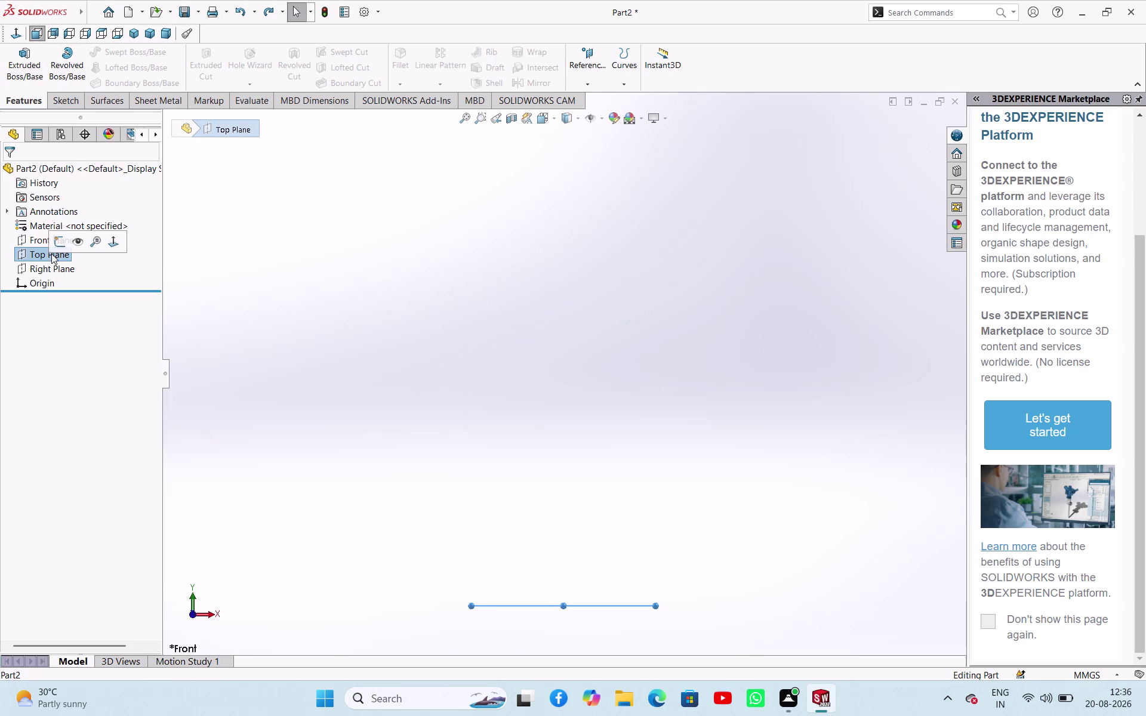
Start a sketch on the Top Plane and draw a circle centred on the origin.
click(60, 239)
click(309, 261)
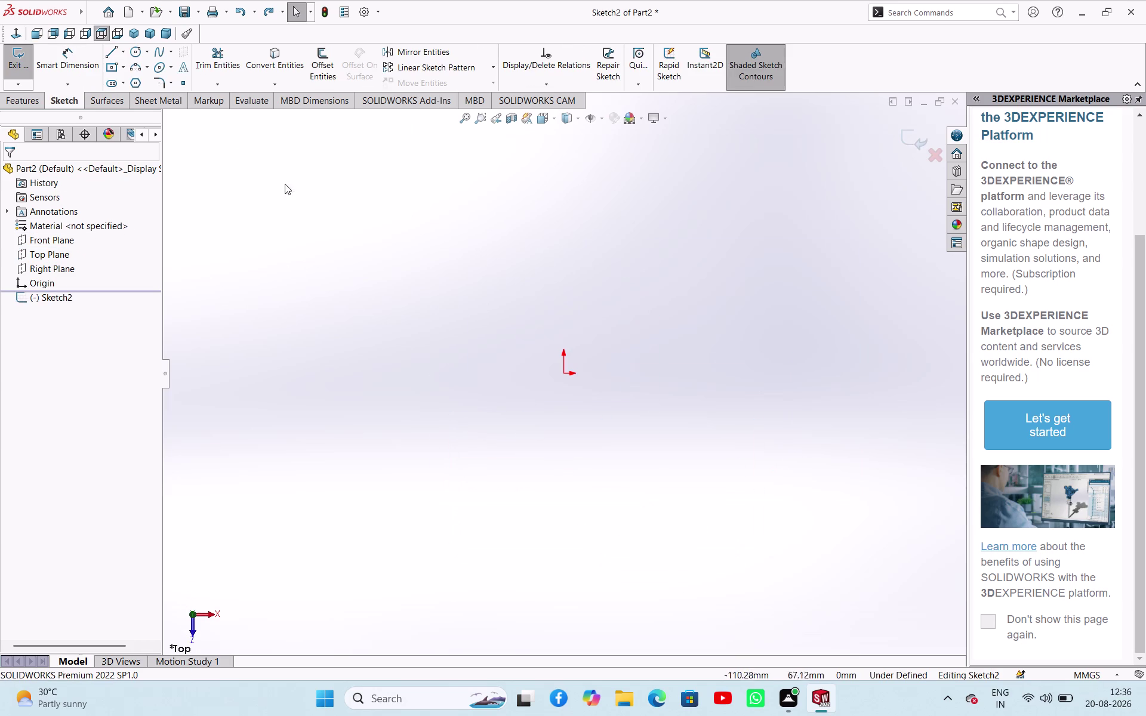
click(135, 54)
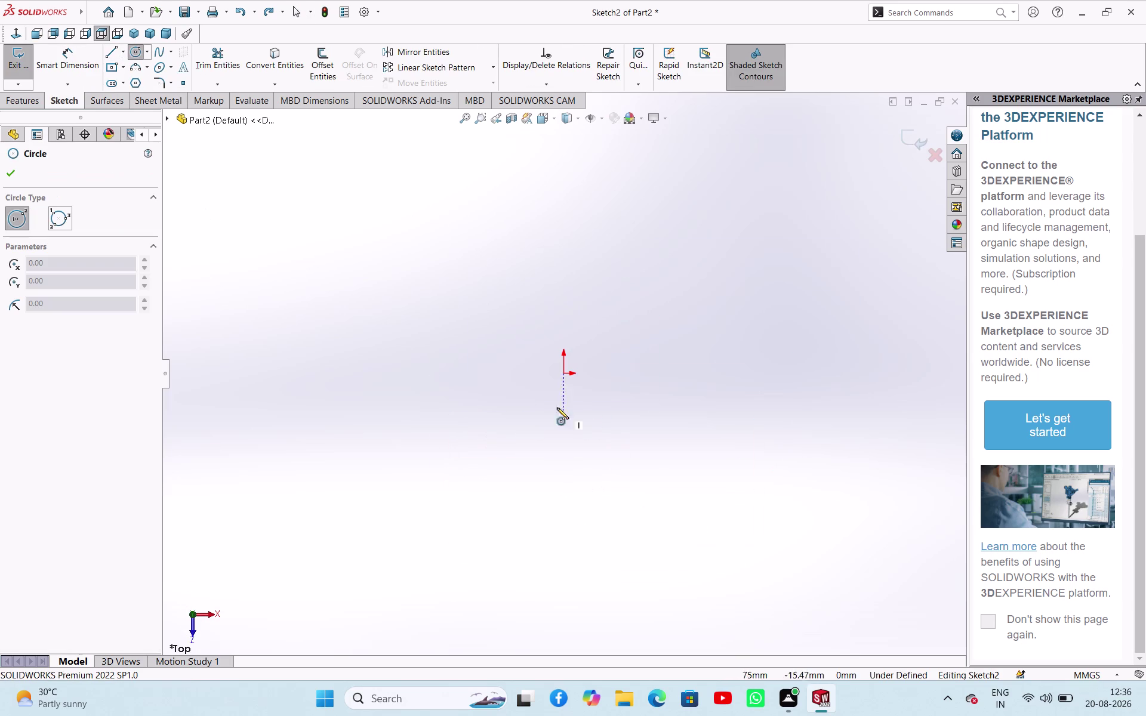
click(564, 375)
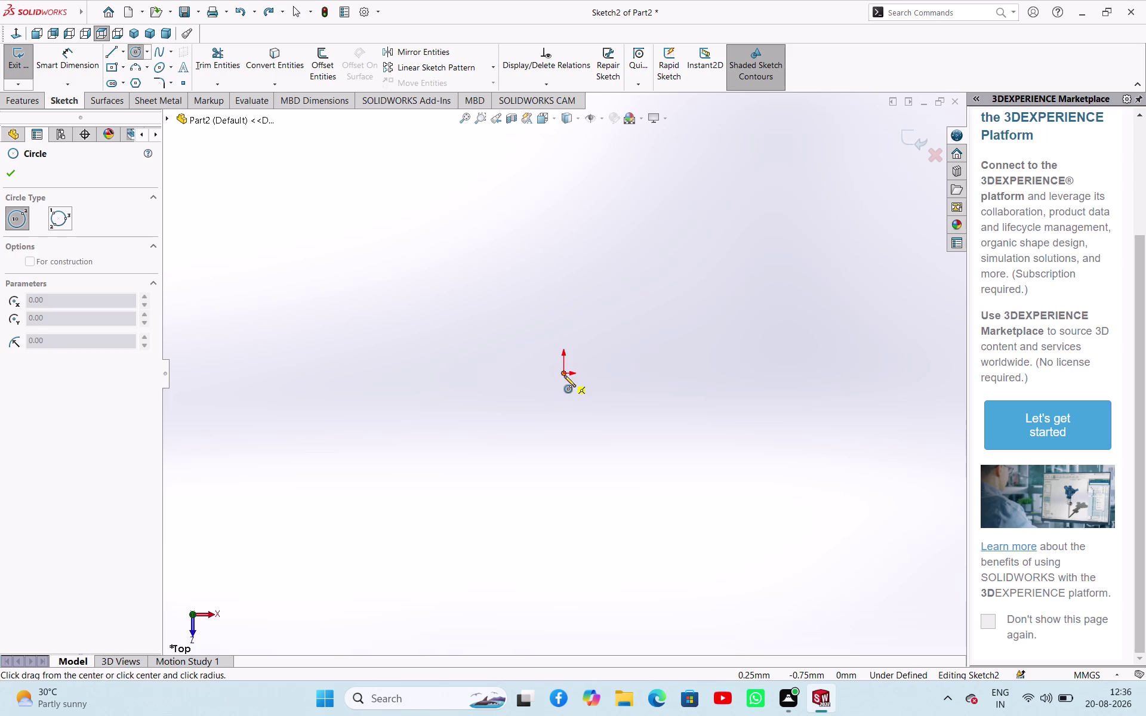
click(607, 464)
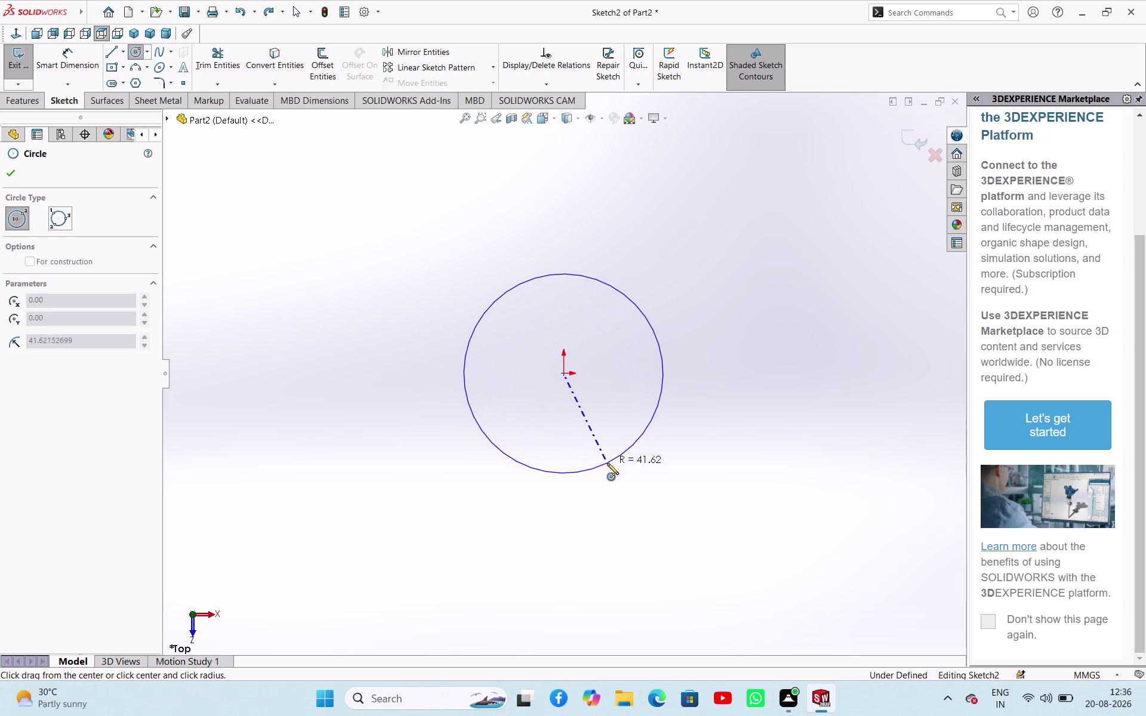
right_click(718, 354)
click(737, 365)
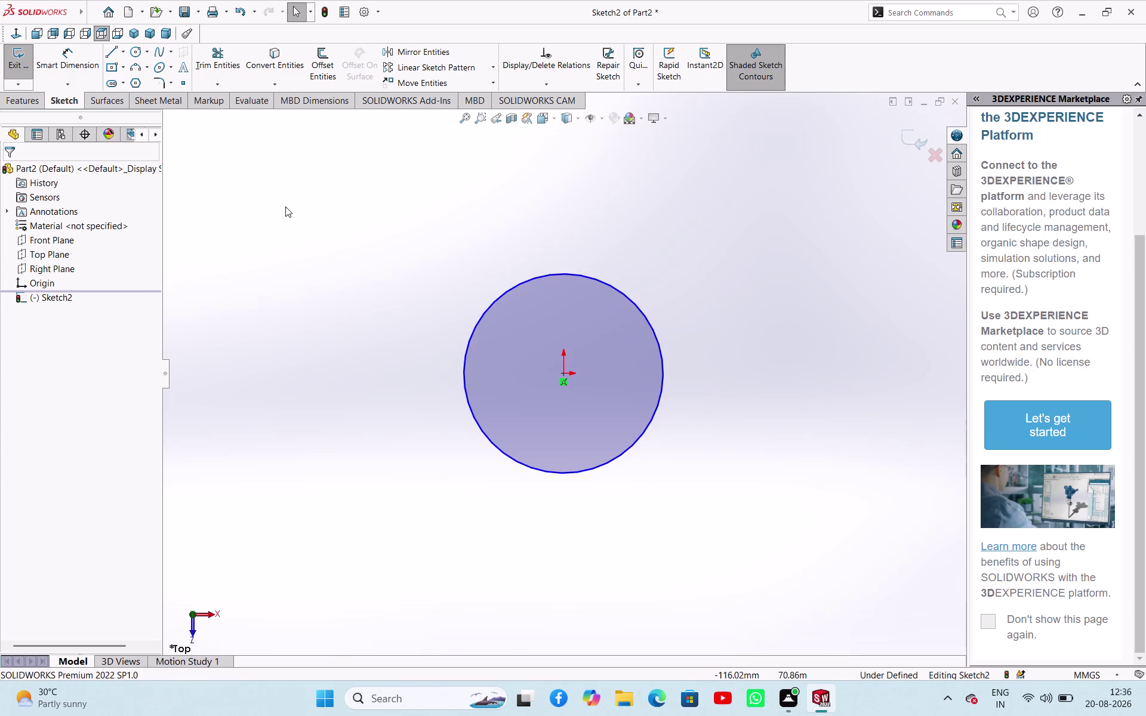
click(285, 210)
Try an Extruded Boss/Base on the circle, cancel it, and reopen Sketch2 for editing.
click(21, 54)
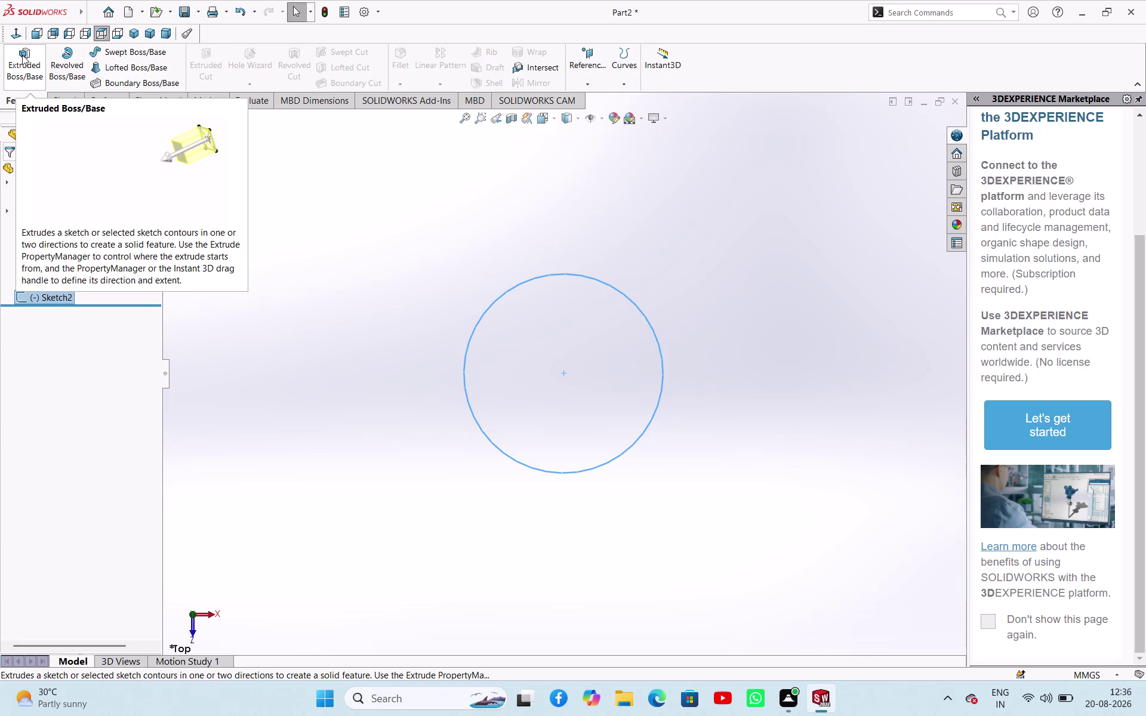
click(22, 55)
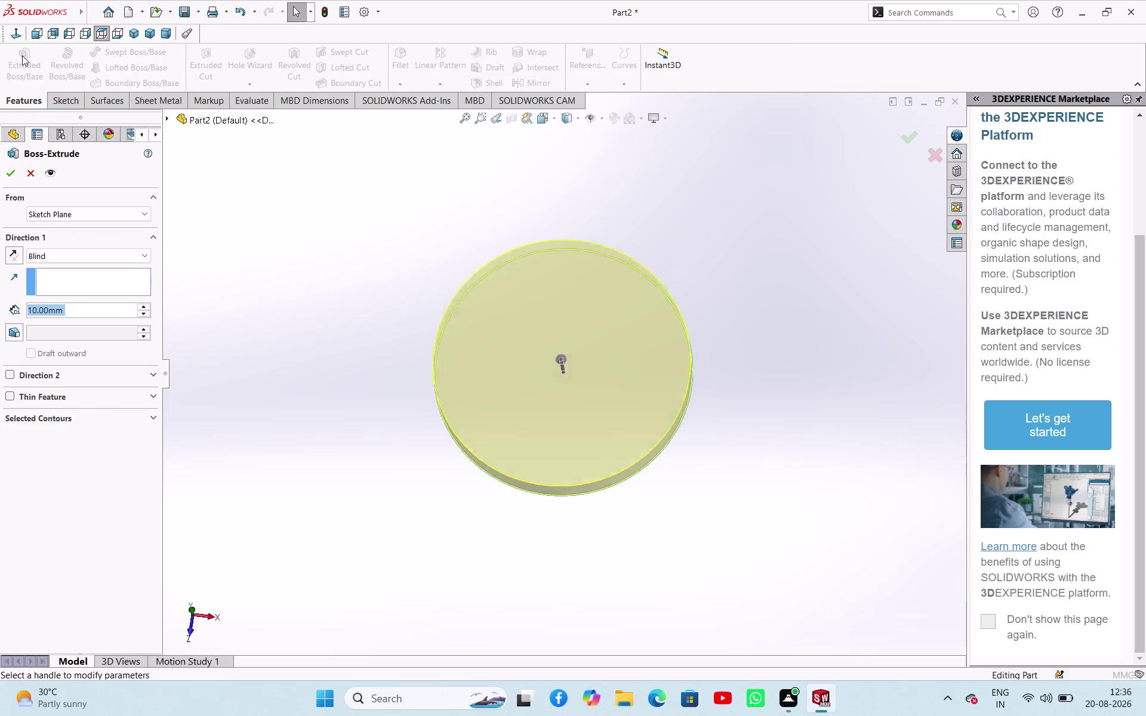
click(35, 170)
click(45, 294)
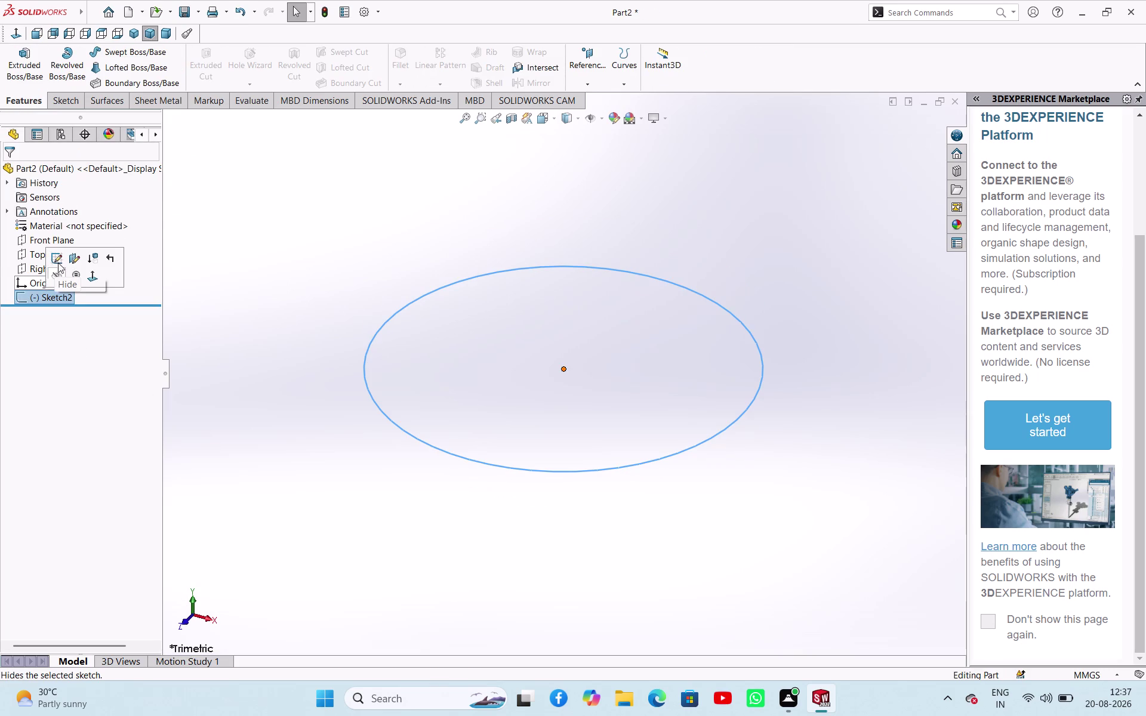
click(58, 260)
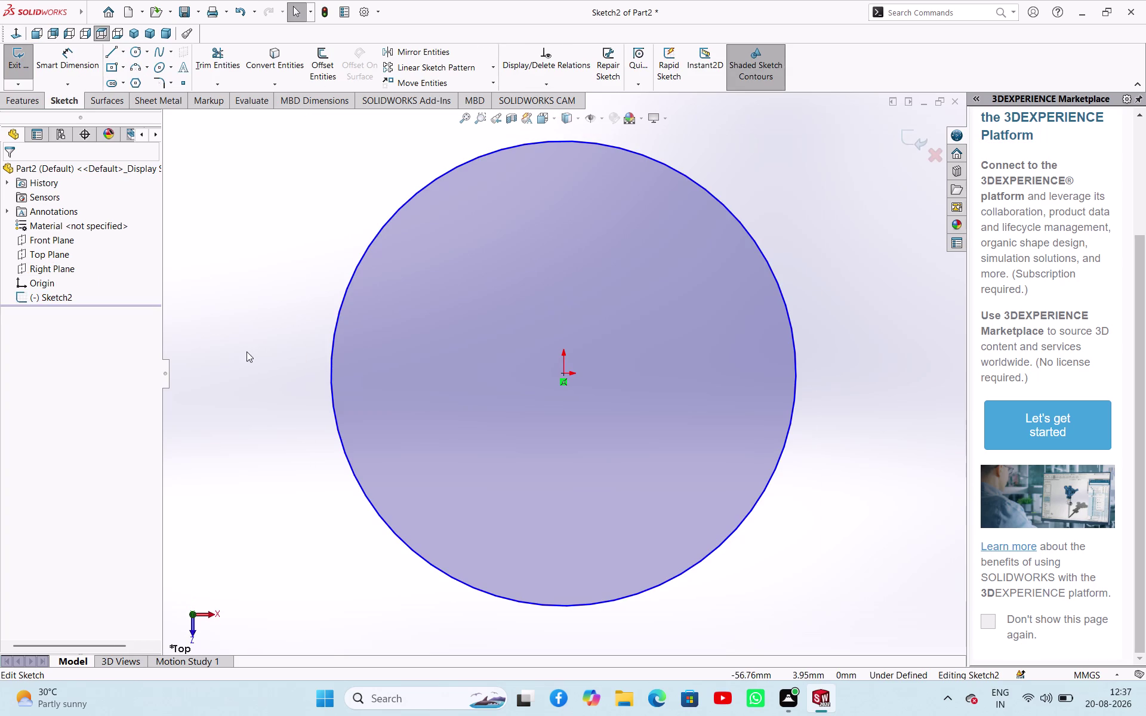
Dimension the circle to a 90 mm diameter and exit Sketch2.
right_drag(249, 359, 247, 281)
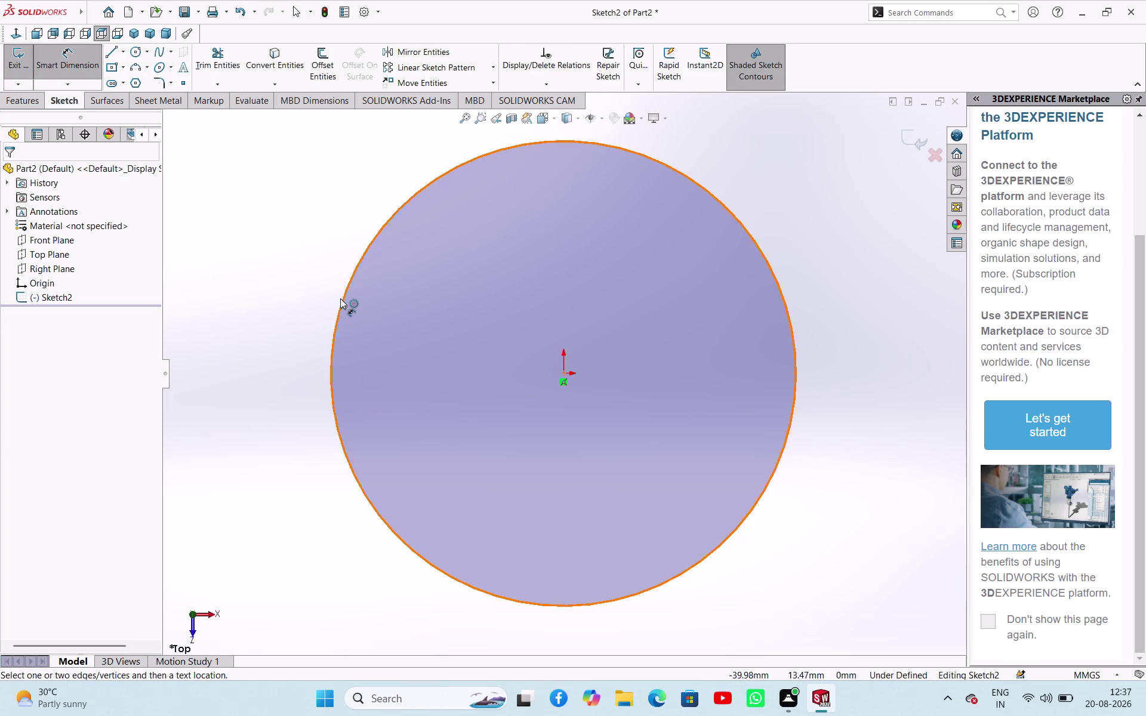
click(340, 299)
click(295, 296)
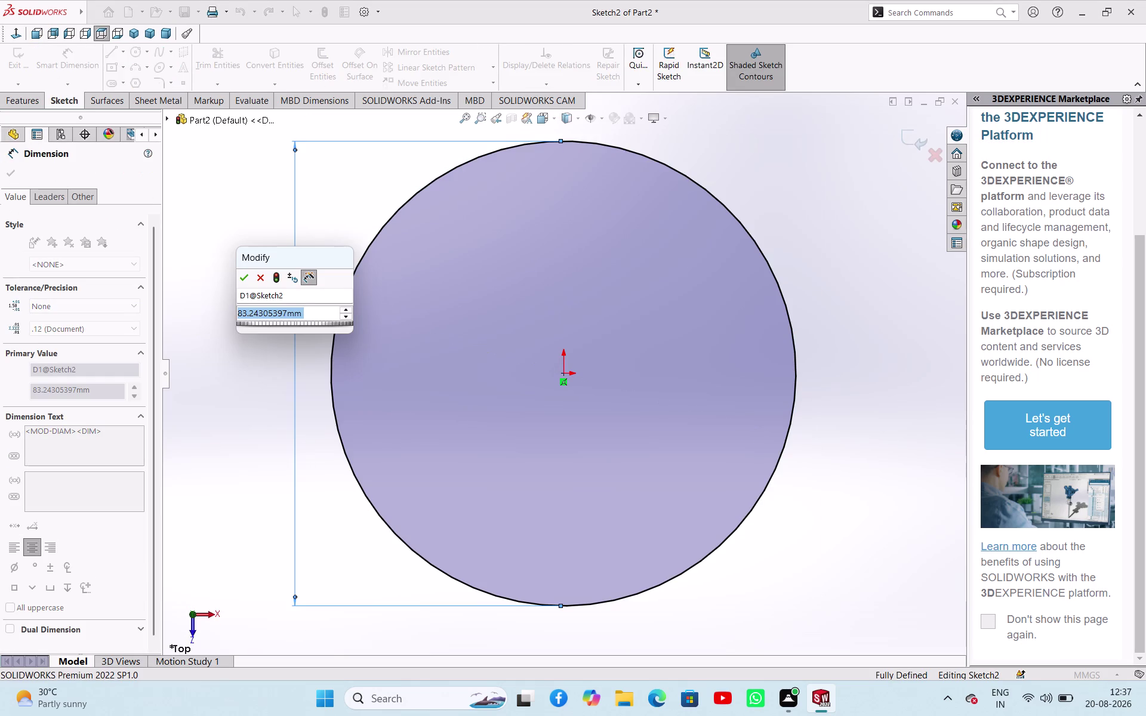
text(90)
key(Return)
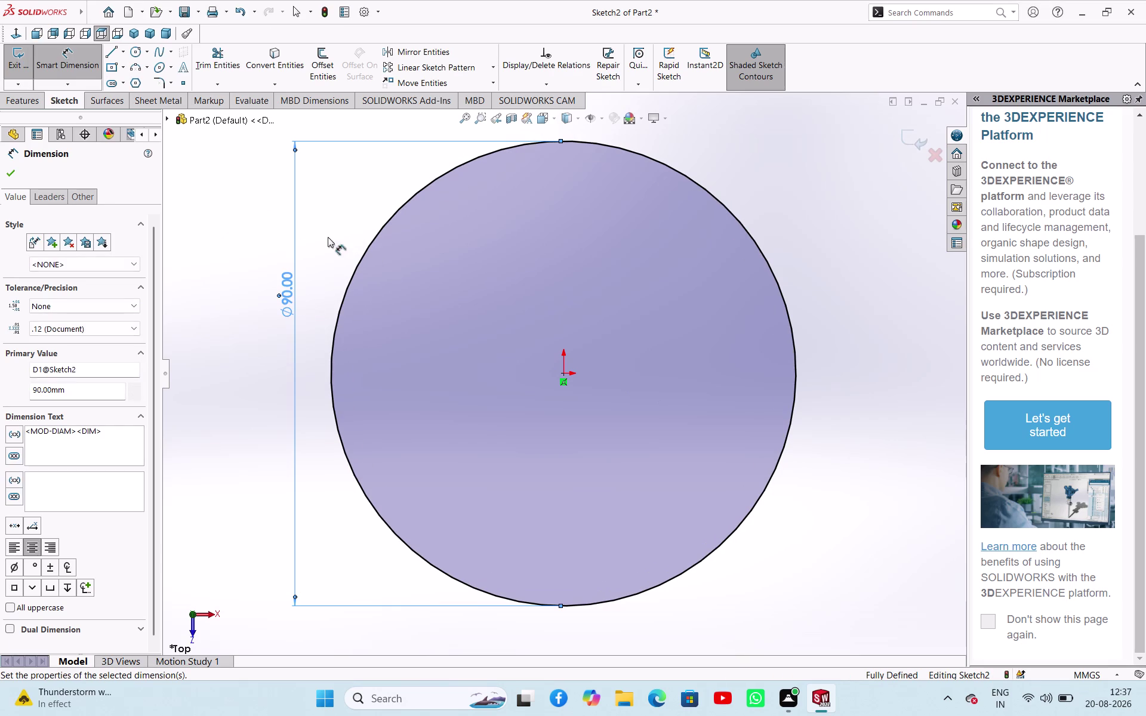
click(13, 173)
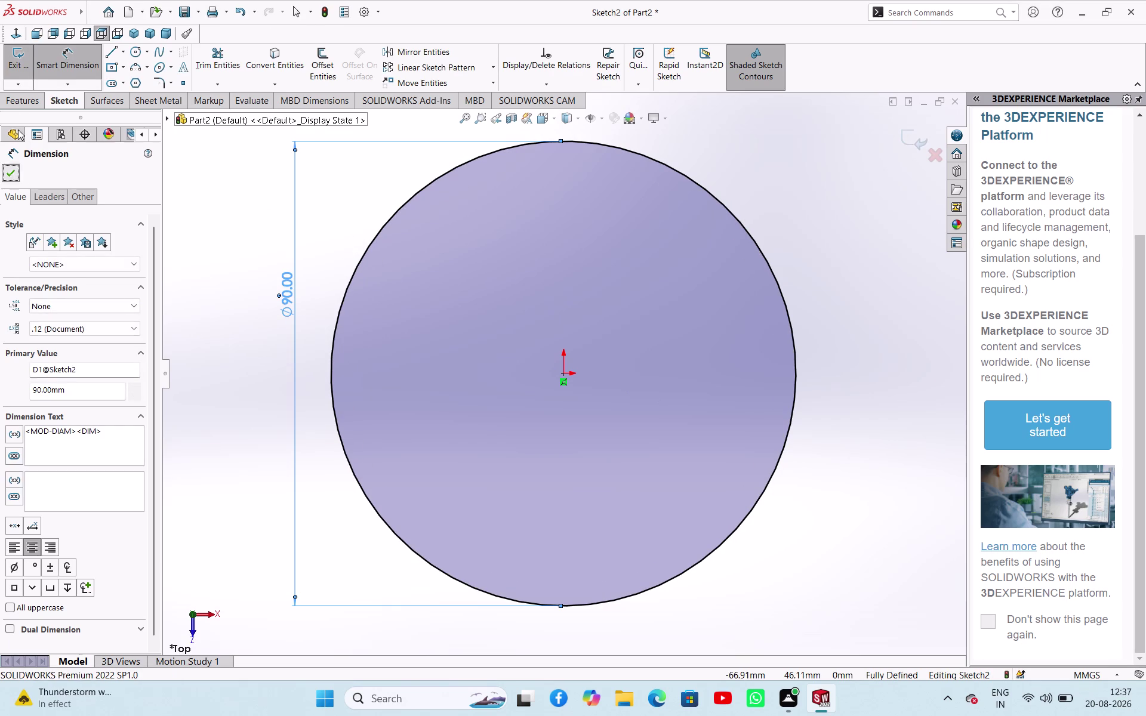
click(19, 73)
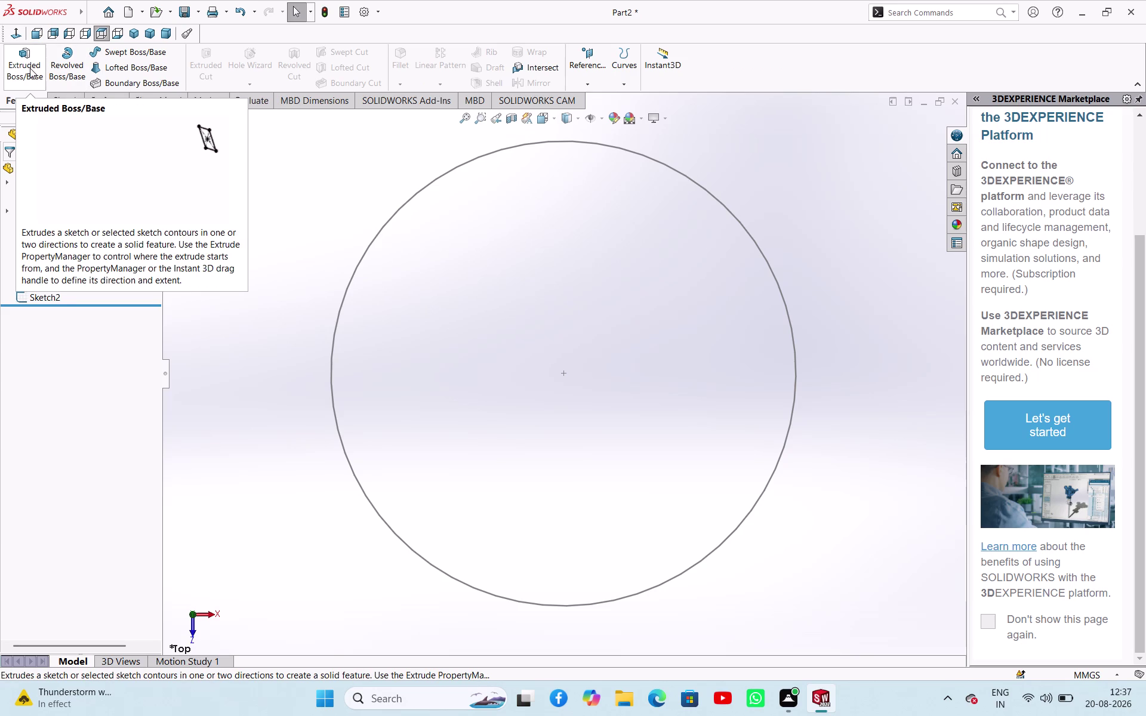
Select Sketch2 in the FeatureManager tree and choose Edit Sketch.
click(59, 296)
click(76, 263)
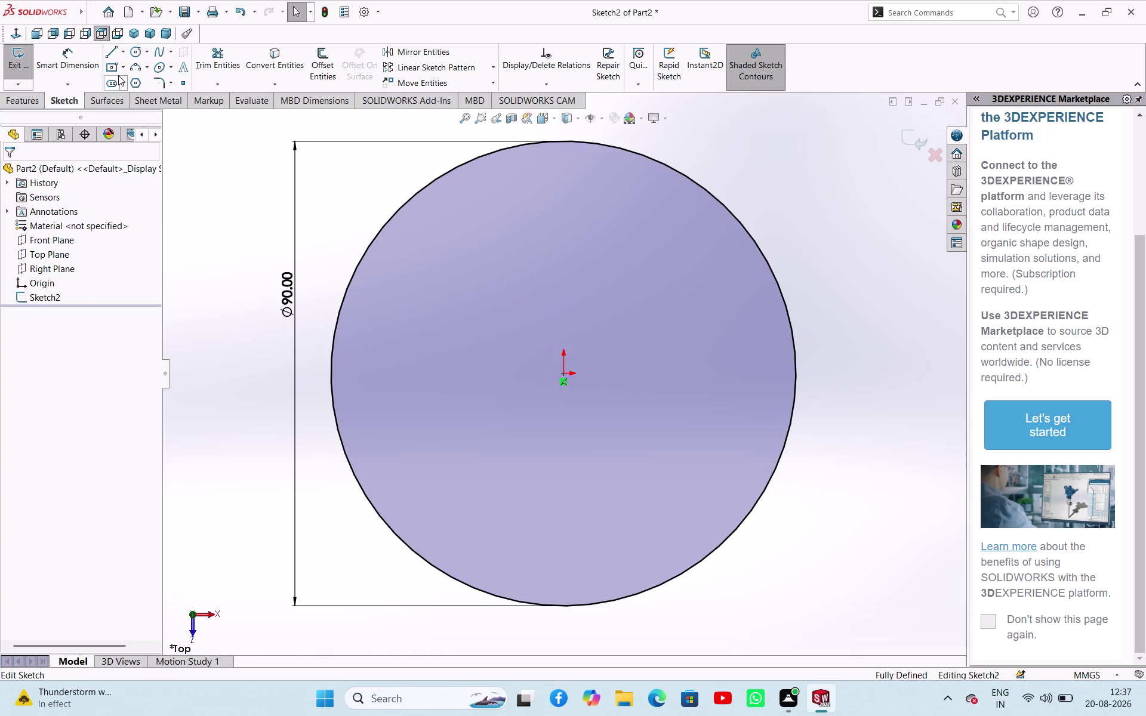
Draw a second, smaller circle centred on the origin inside the 90 mm circle.
click(130, 53)
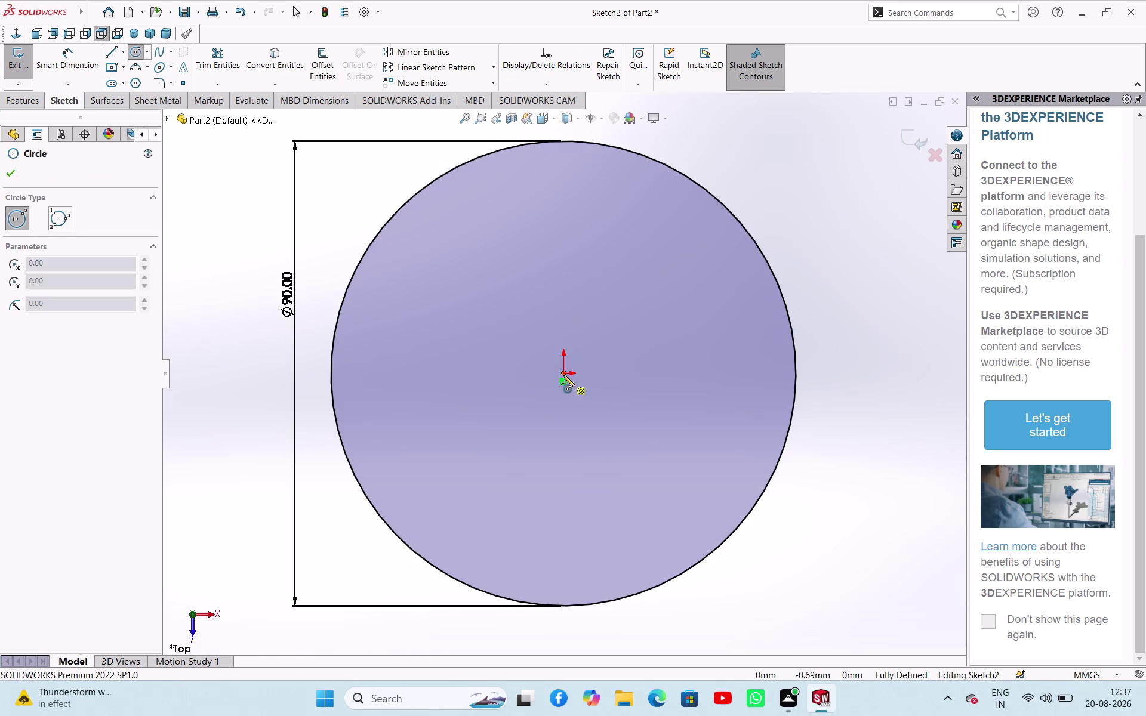
drag(563, 374, 567, 381)
click(546, 488)
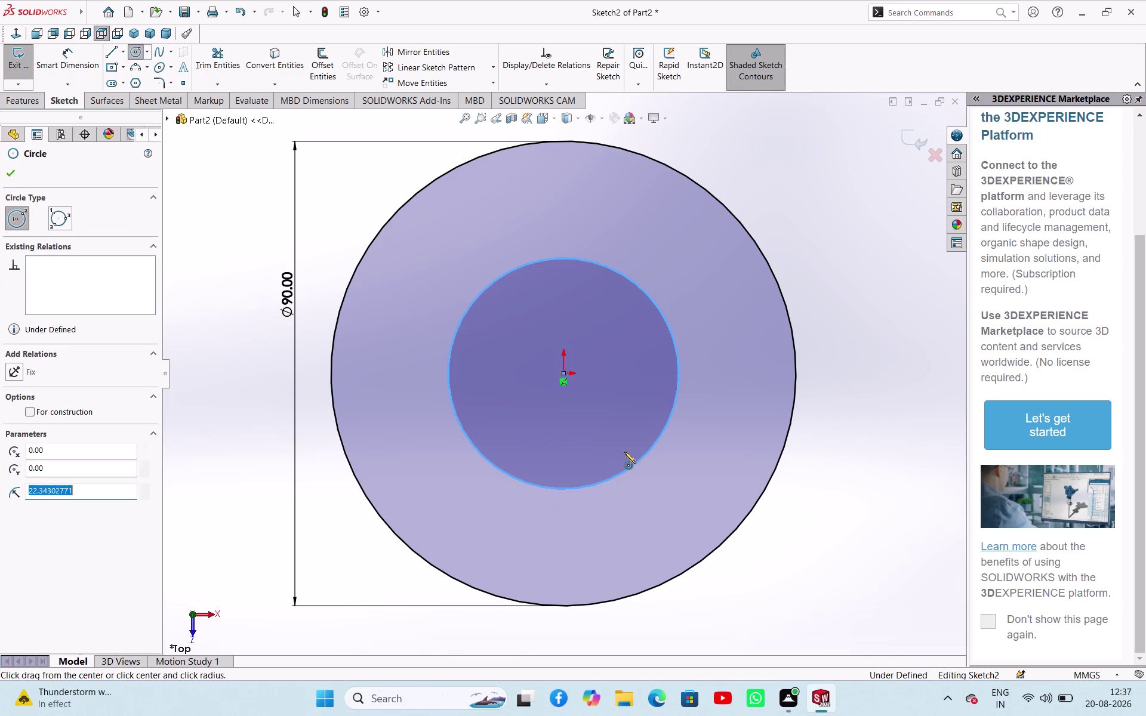
right_click(839, 320)
click(845, 335)
Dimension the inner circle to 75 mm by entering 37.5*2, then exit the sketch.
right_drag(841, 335, 855, 255)
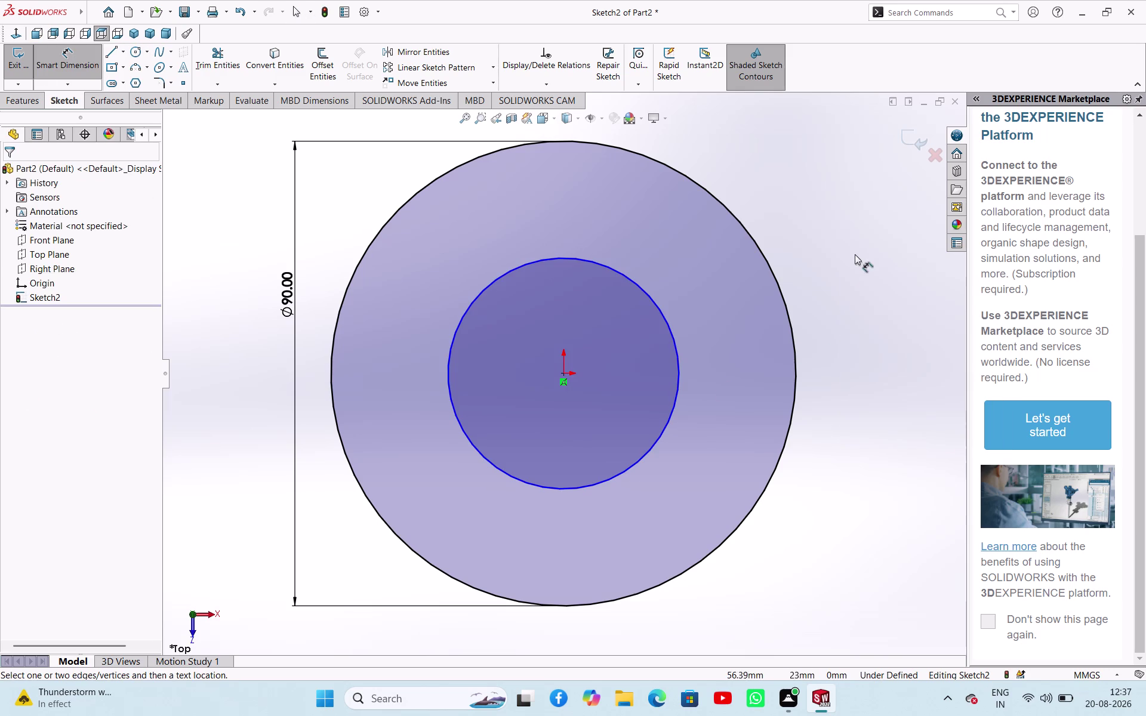
right_drag(855, 255, 854, 254)
click(674, 337)
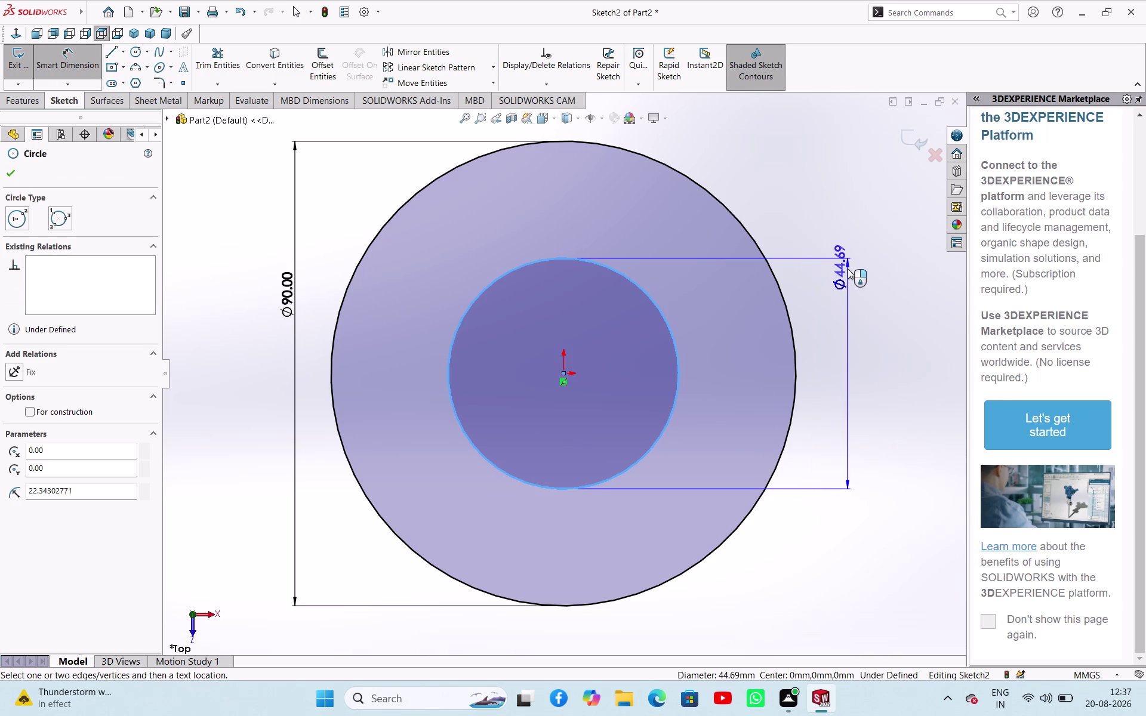
click(830, 308)
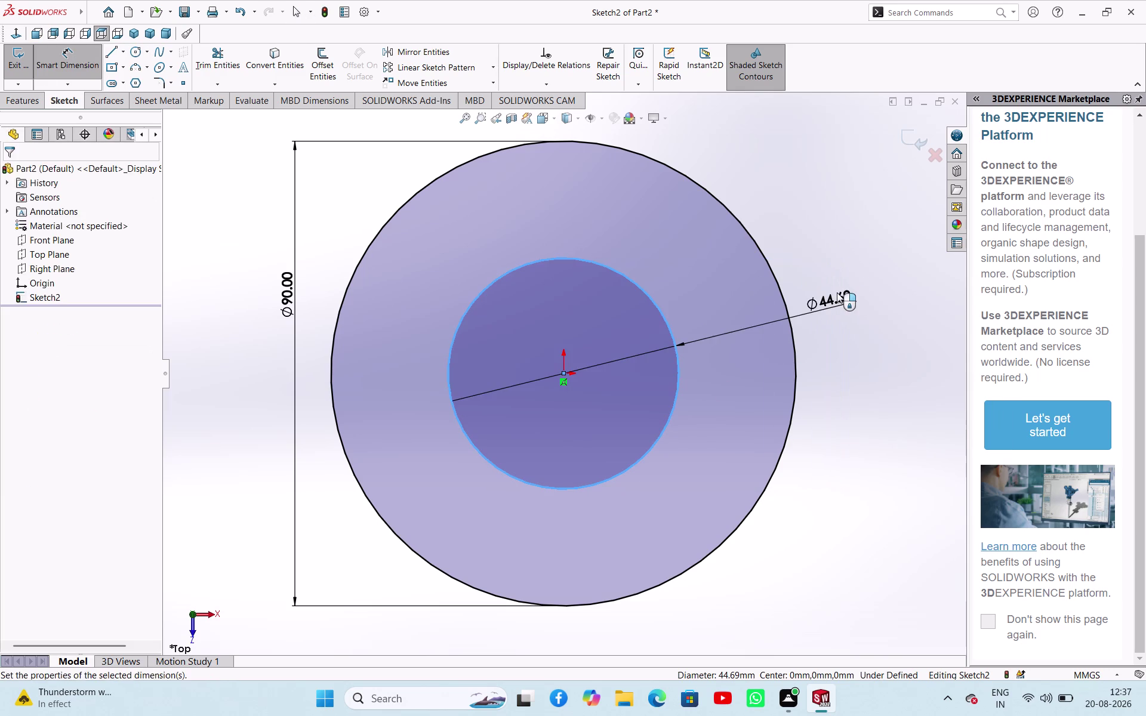
text(37)
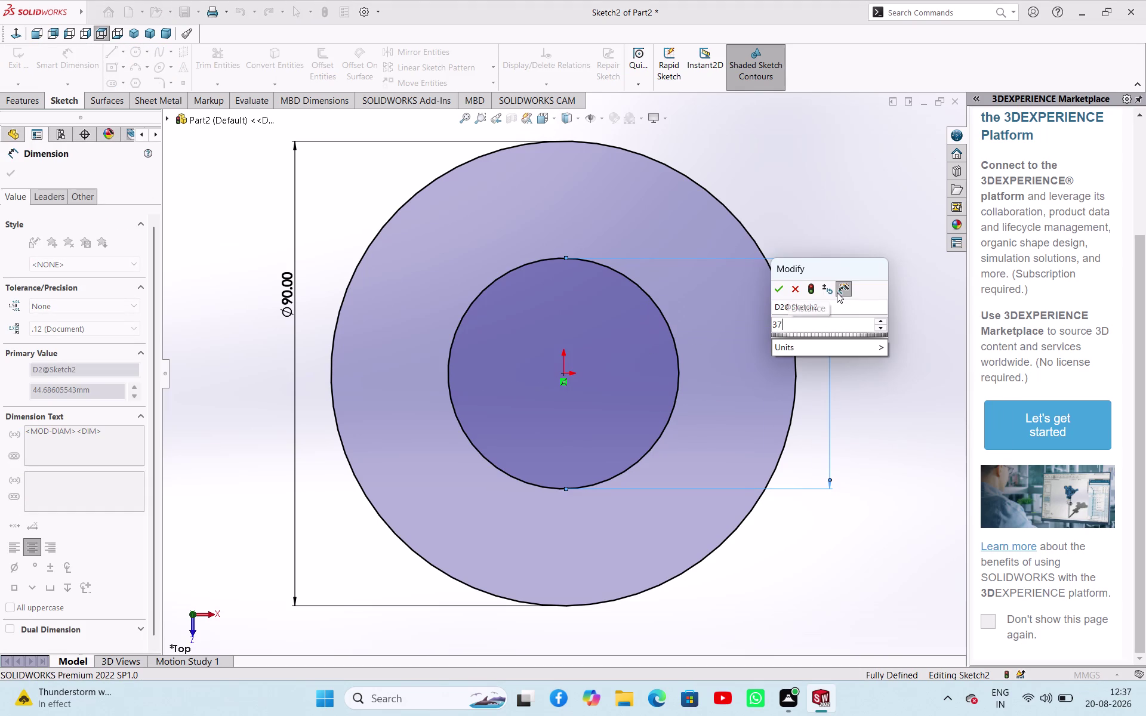
text(.5)
text(*2)
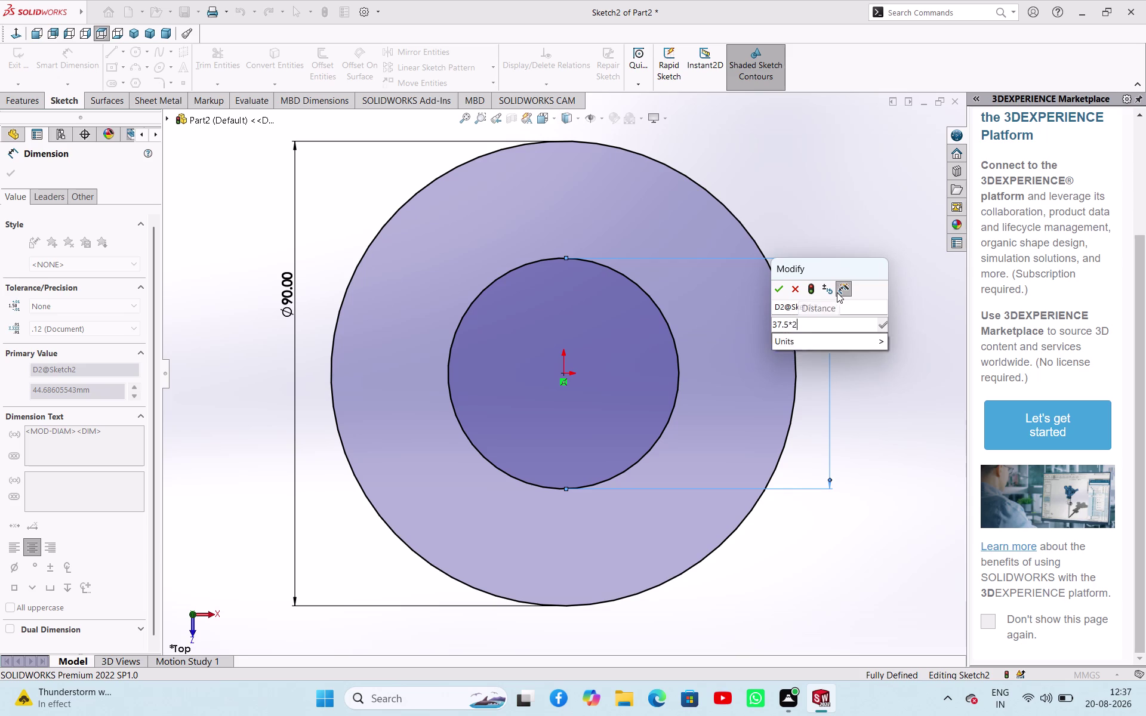
key(Return)
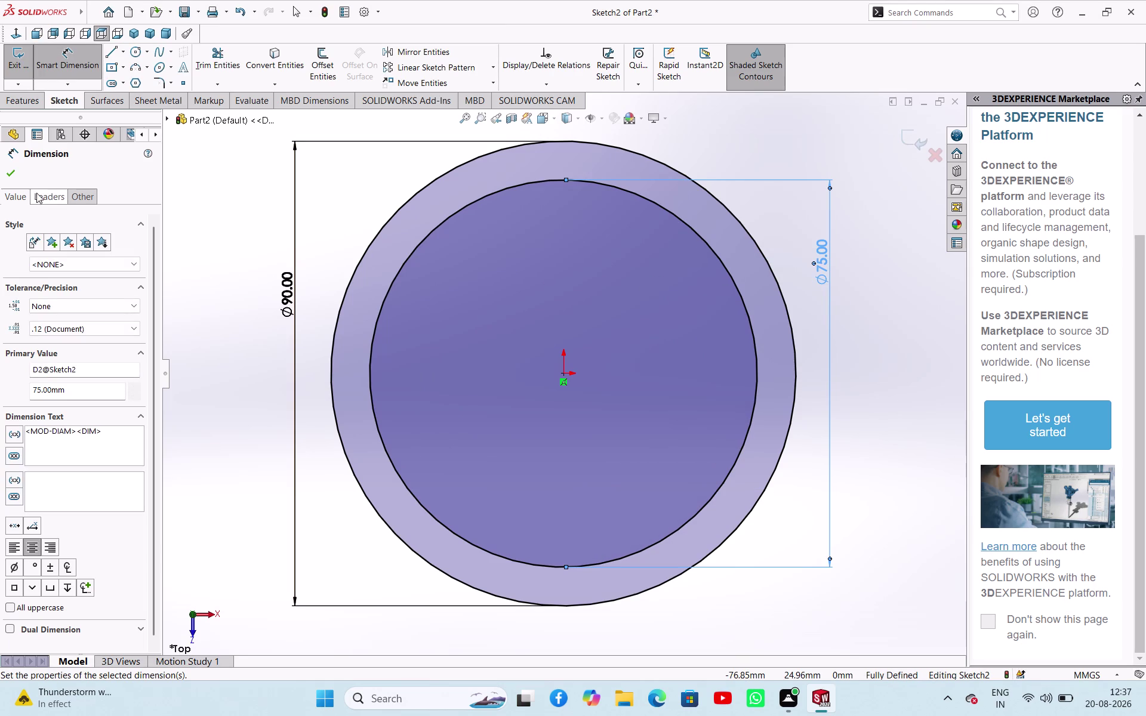
click(13, 168)
click(224, 297)
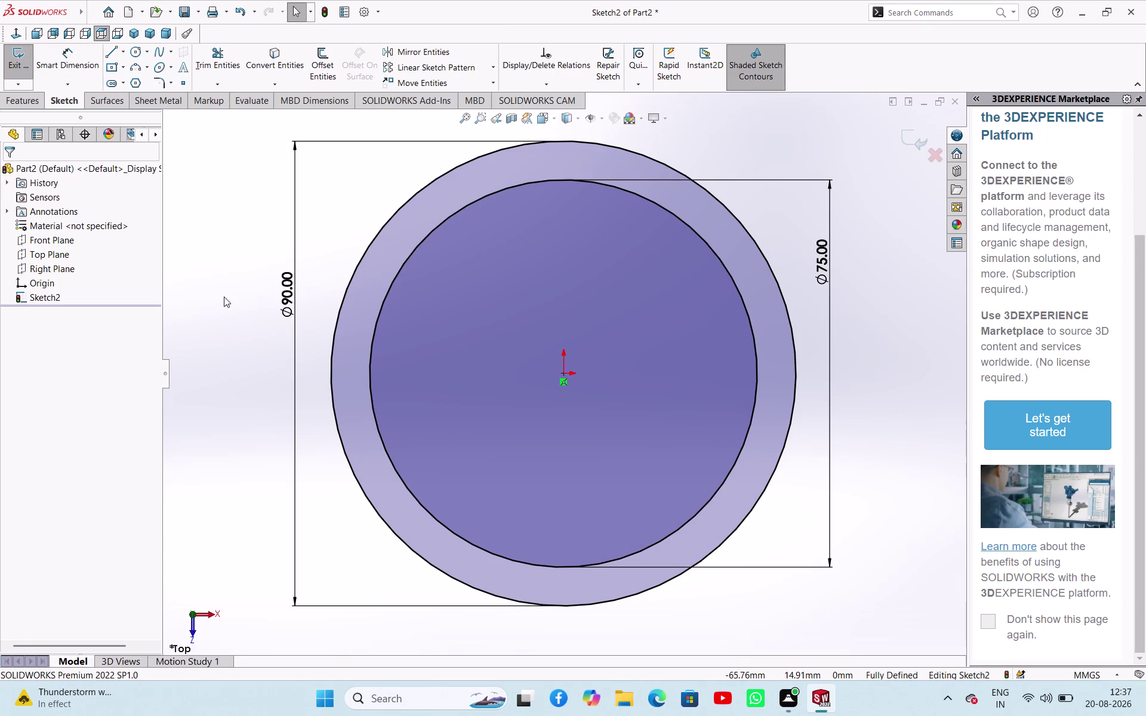
middle_drag(241, 327, 252, 220)
click(19, 70)
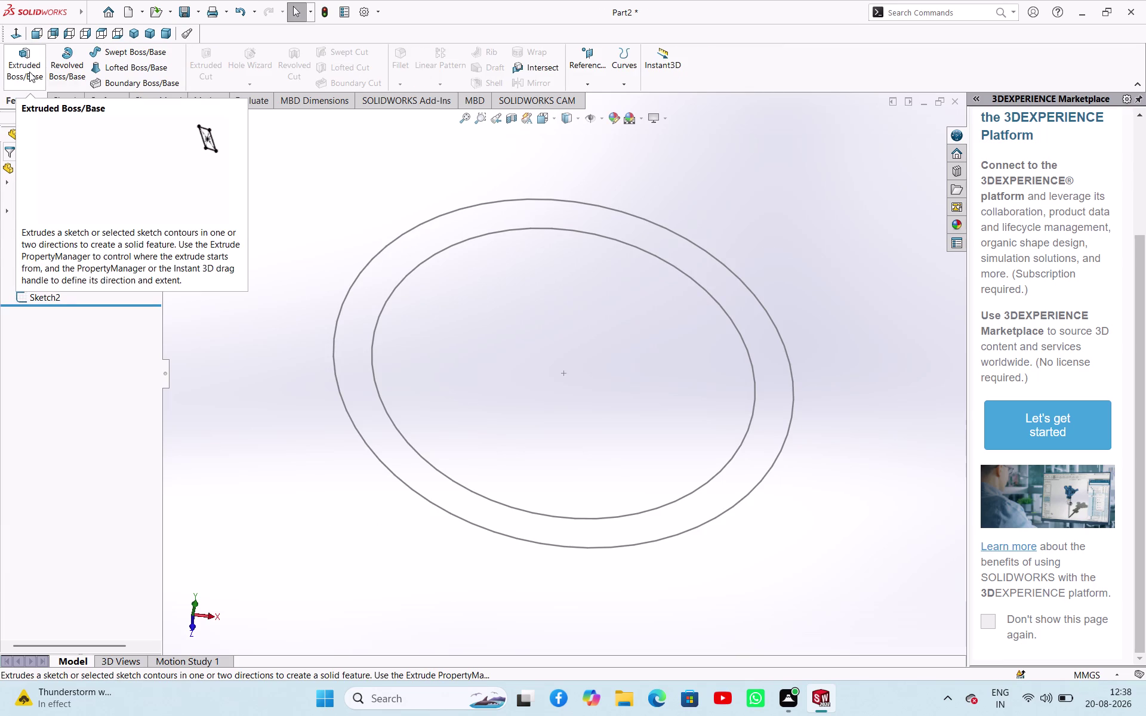
click(30, 79)
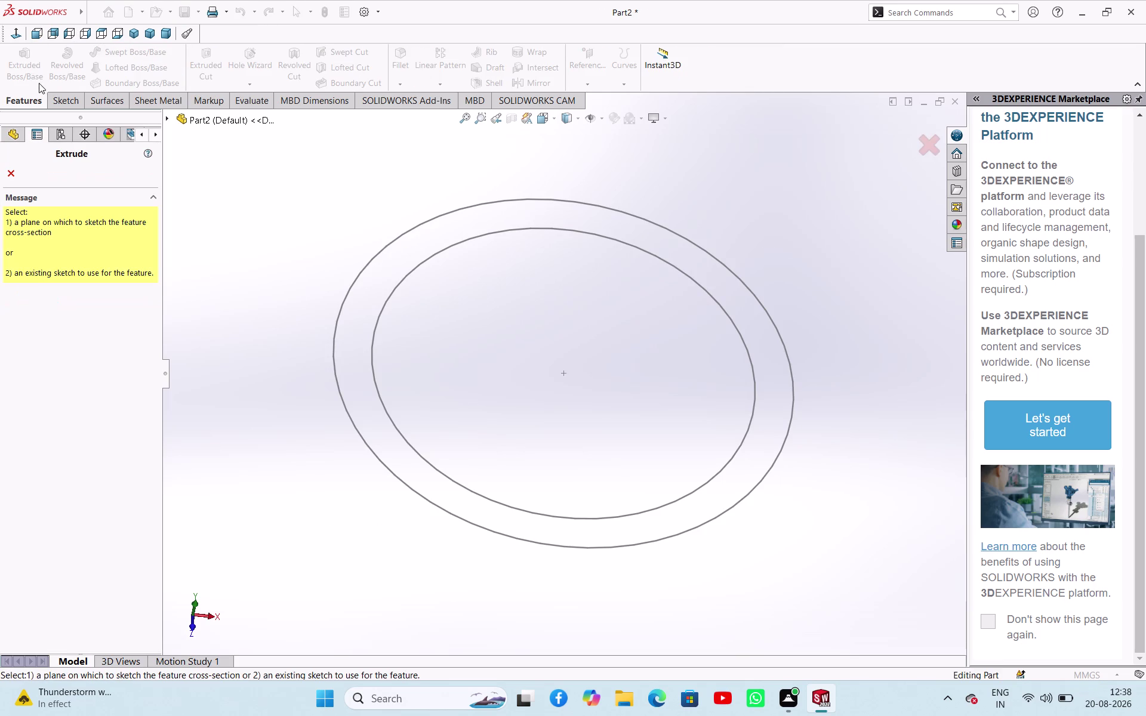
click(384, 280)
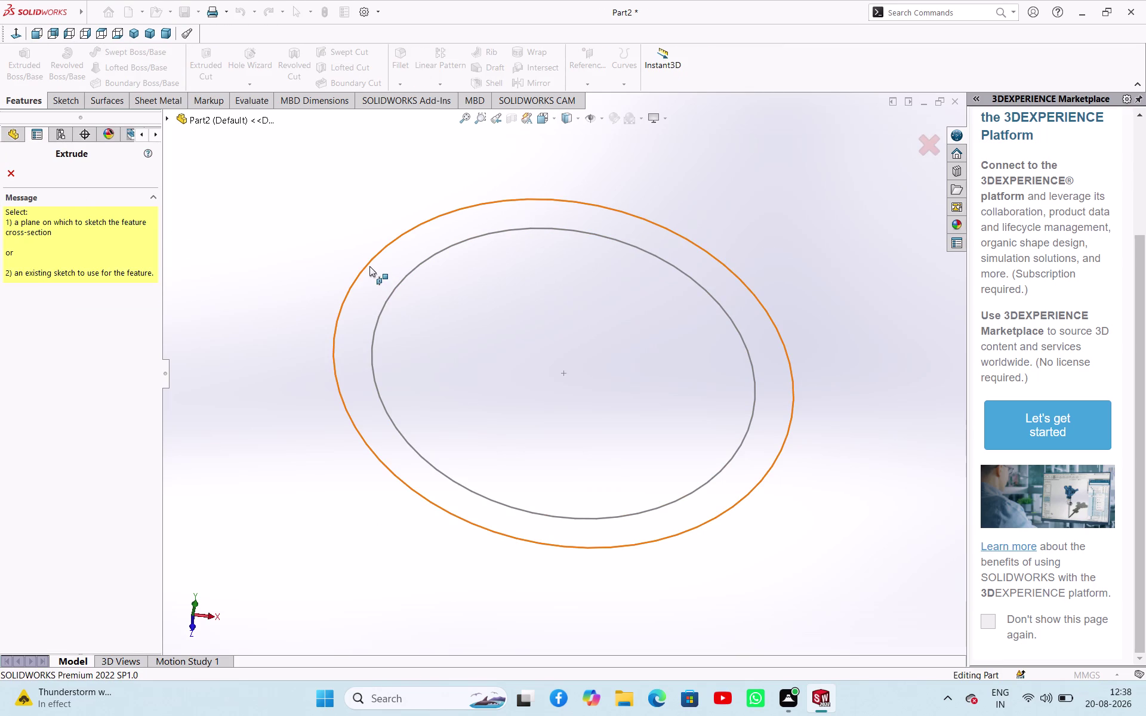
click(369, 267)
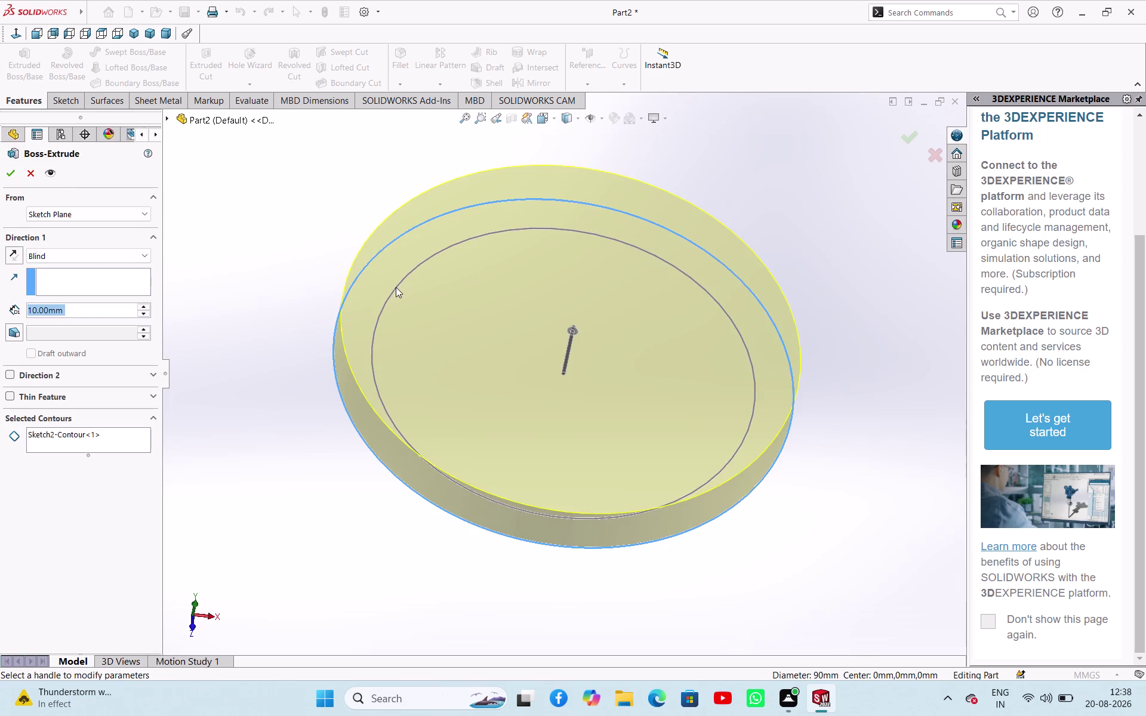
click(27, 172)
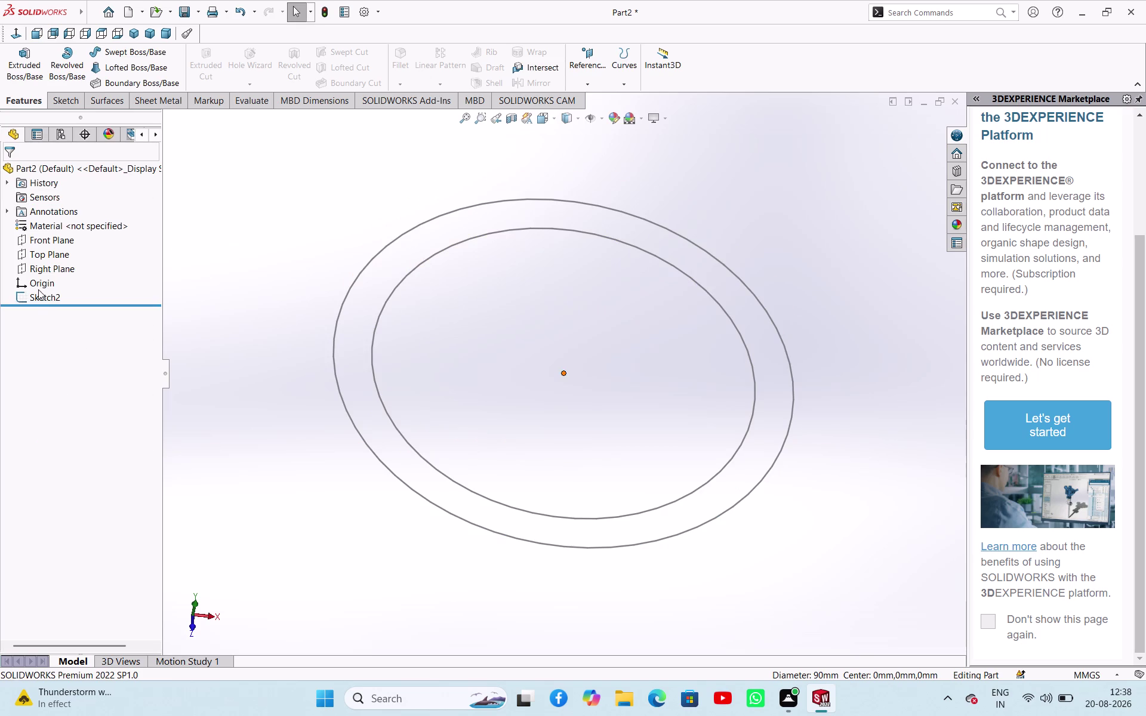
click(40, 299)
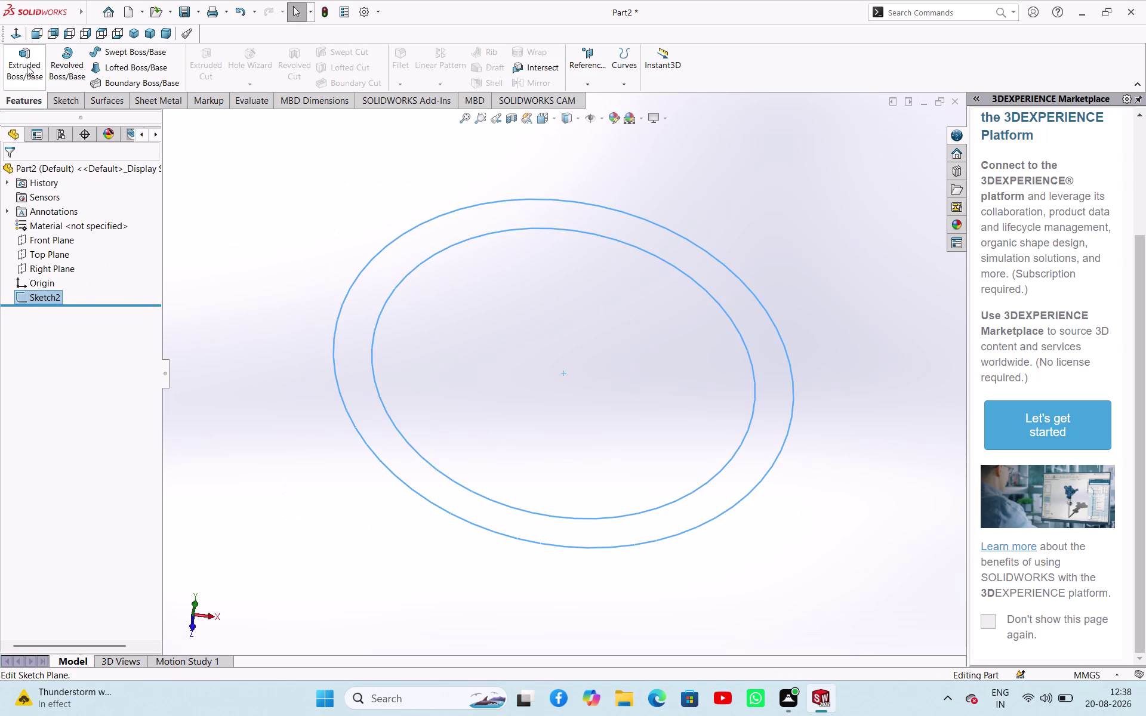
Extrude Sketch2 as a Blind 77.5 mm Boss/Base and zoom out on the tube.
click(27, 65)
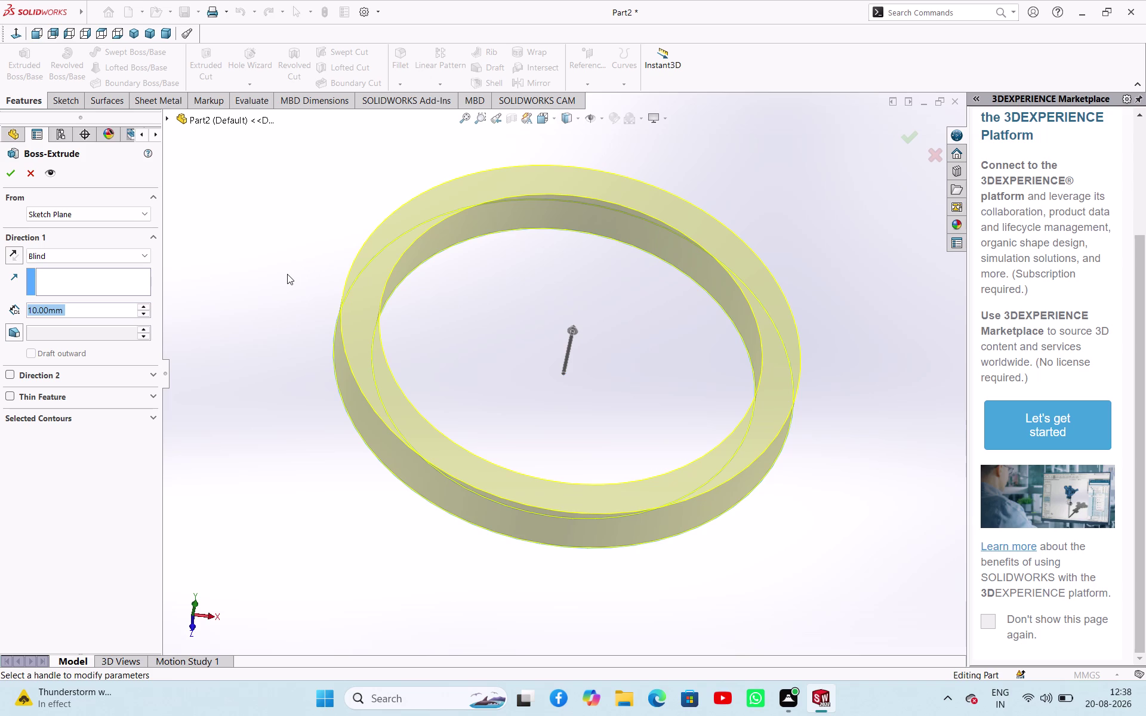
text(77)
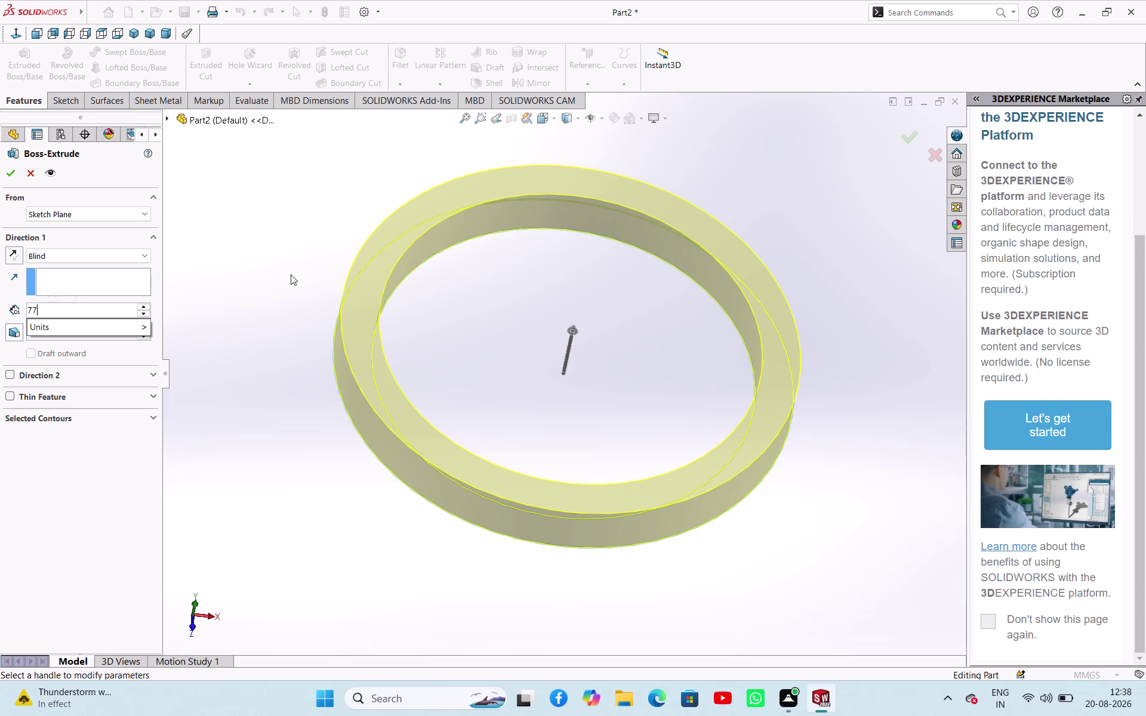
key(period)
key(5)
key(Return)
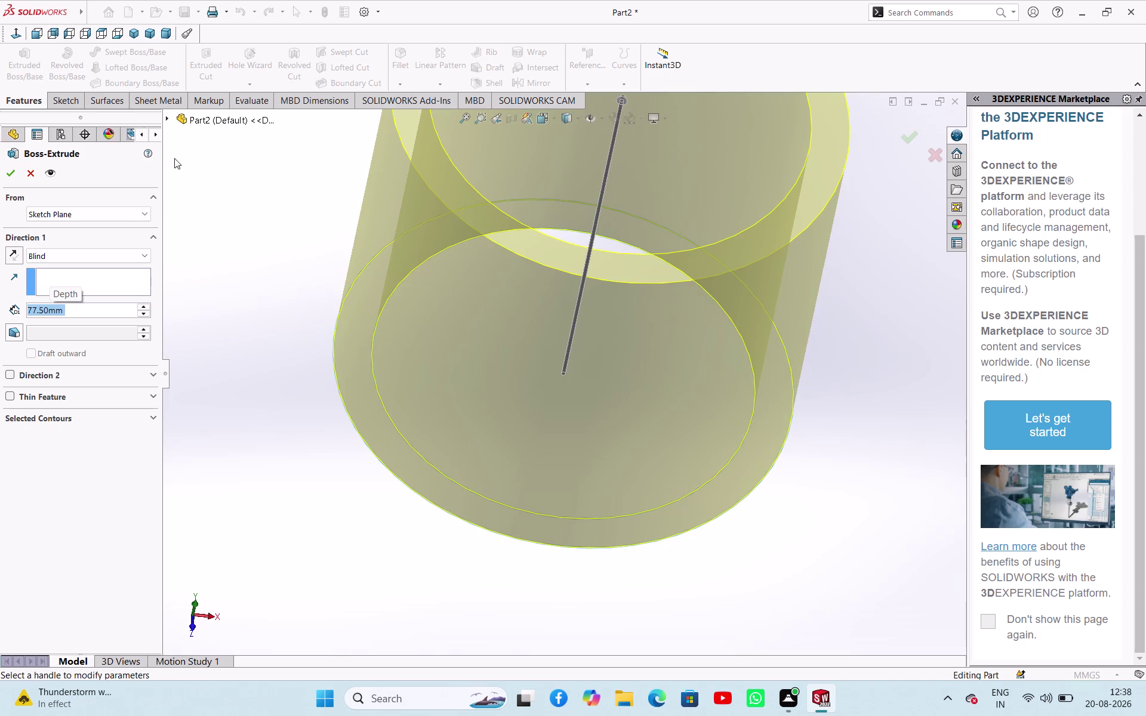
click(11, 177)
click(239, 233)
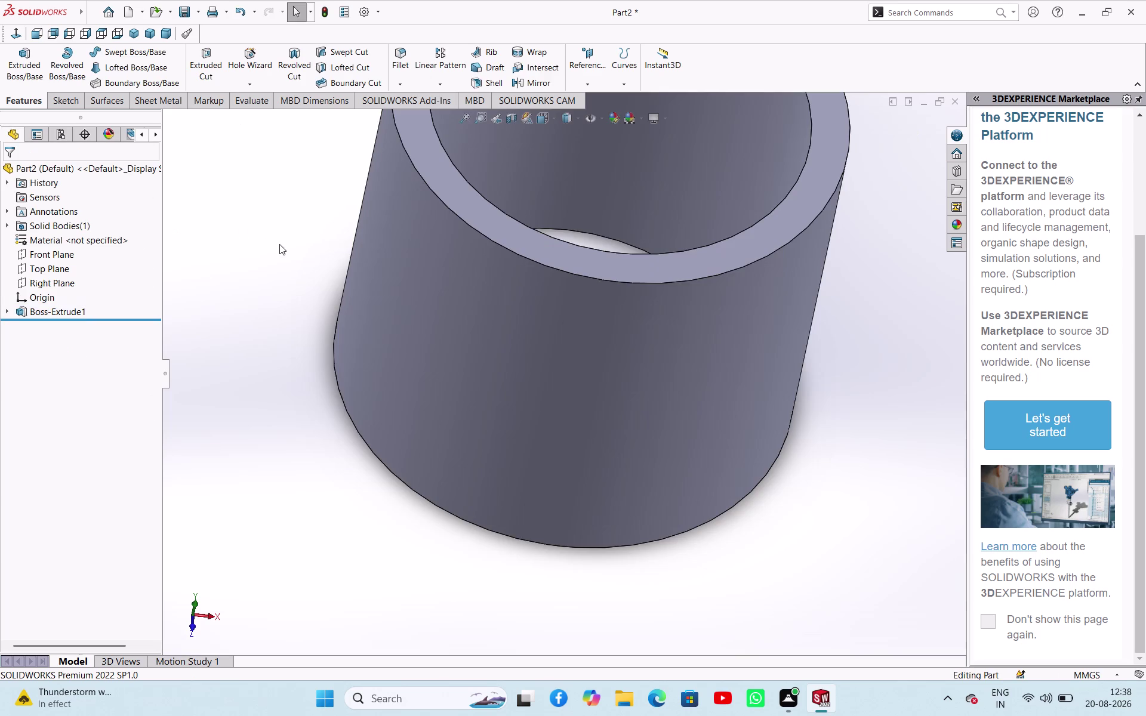
scroll(up, 3)
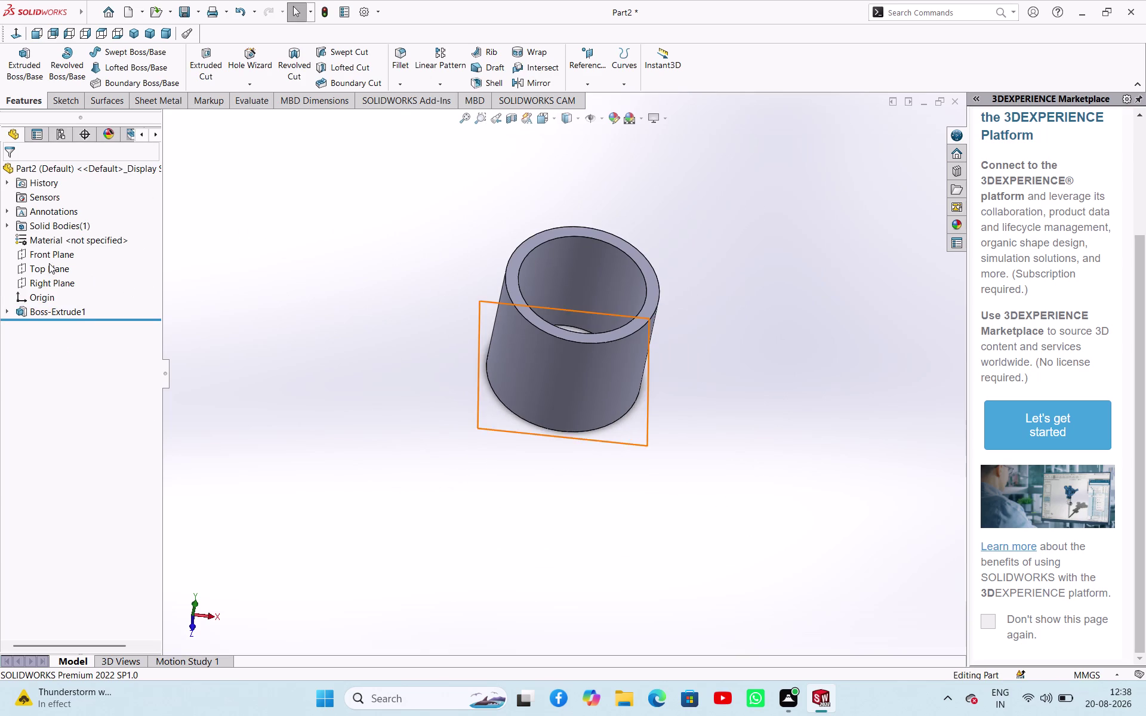
Start a sketch on the Front Plane, zoom in and orbit to look into the tube.
click(46, 252)
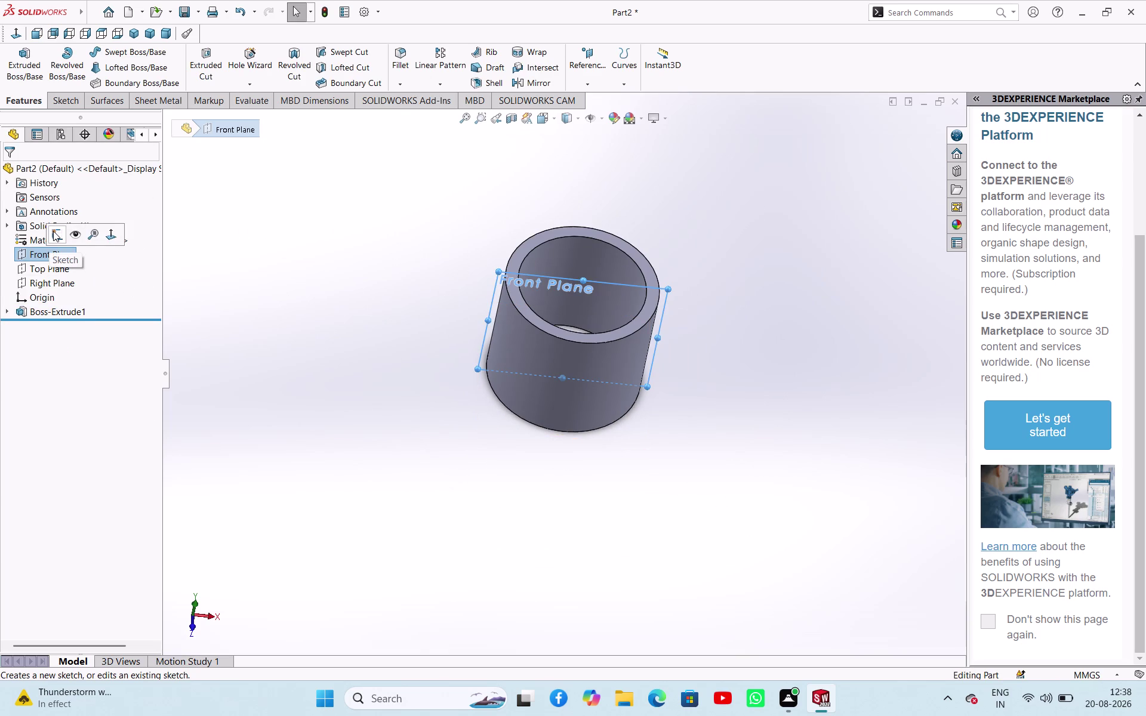
click(53, 231)
click(216, 283)
scroll(up, 3)
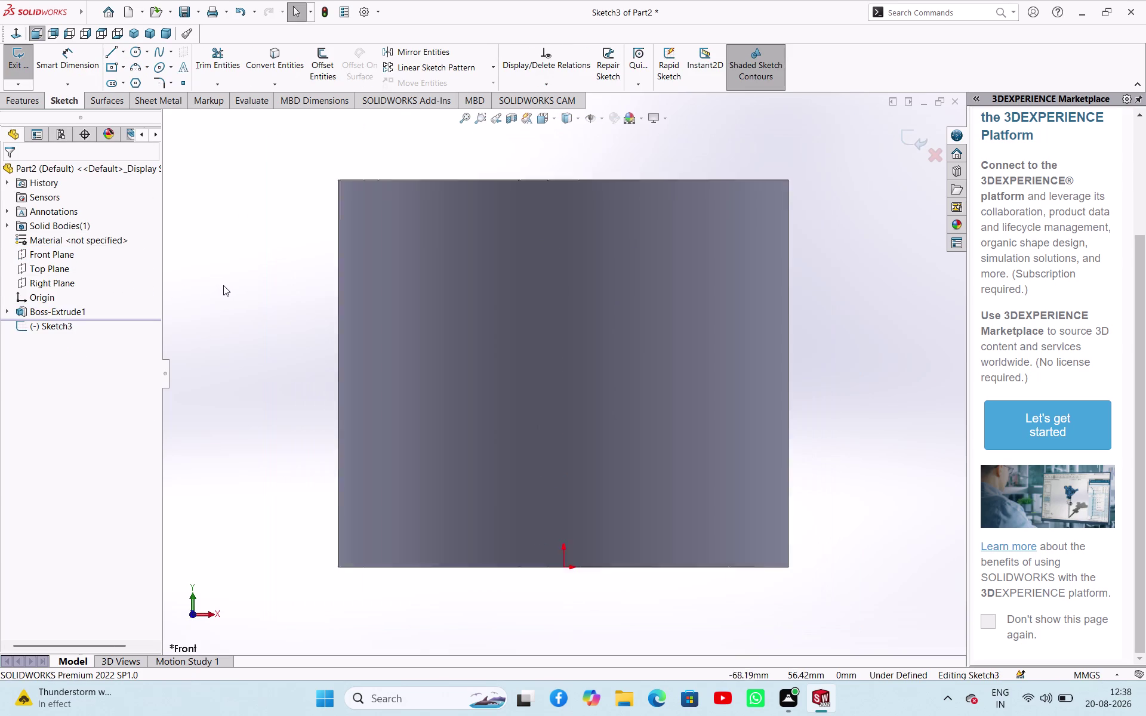
scroll(up, 3)
scroll(up, 3)
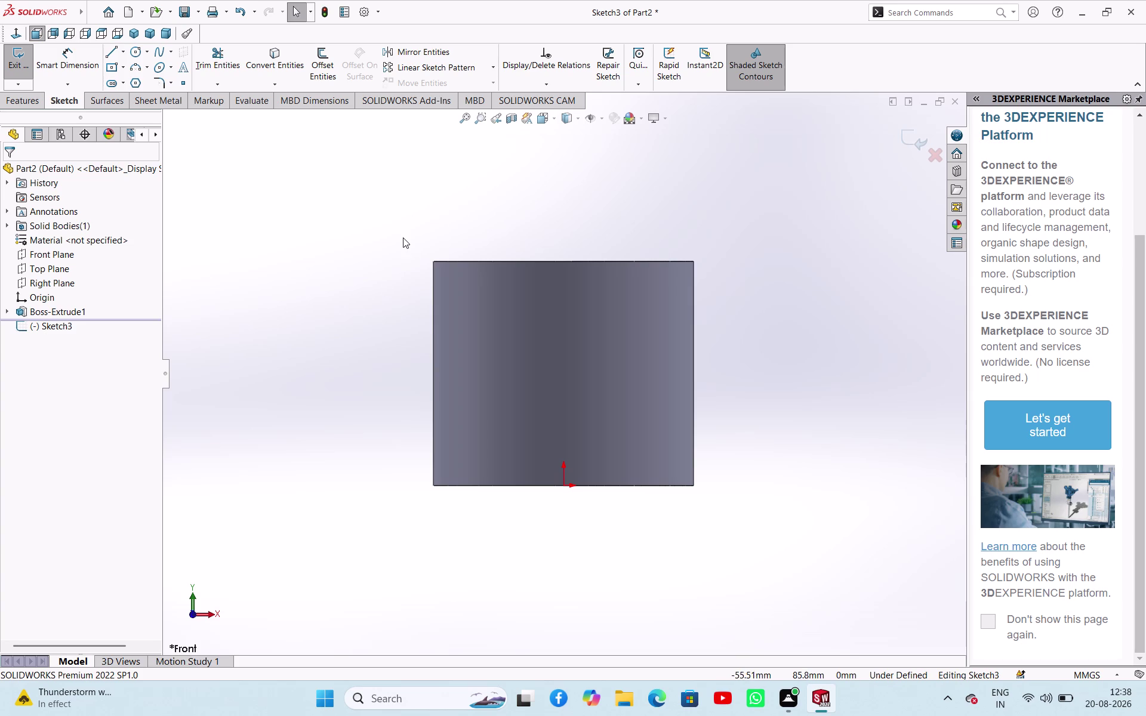
middle_drag(364, 239, 367, 304)
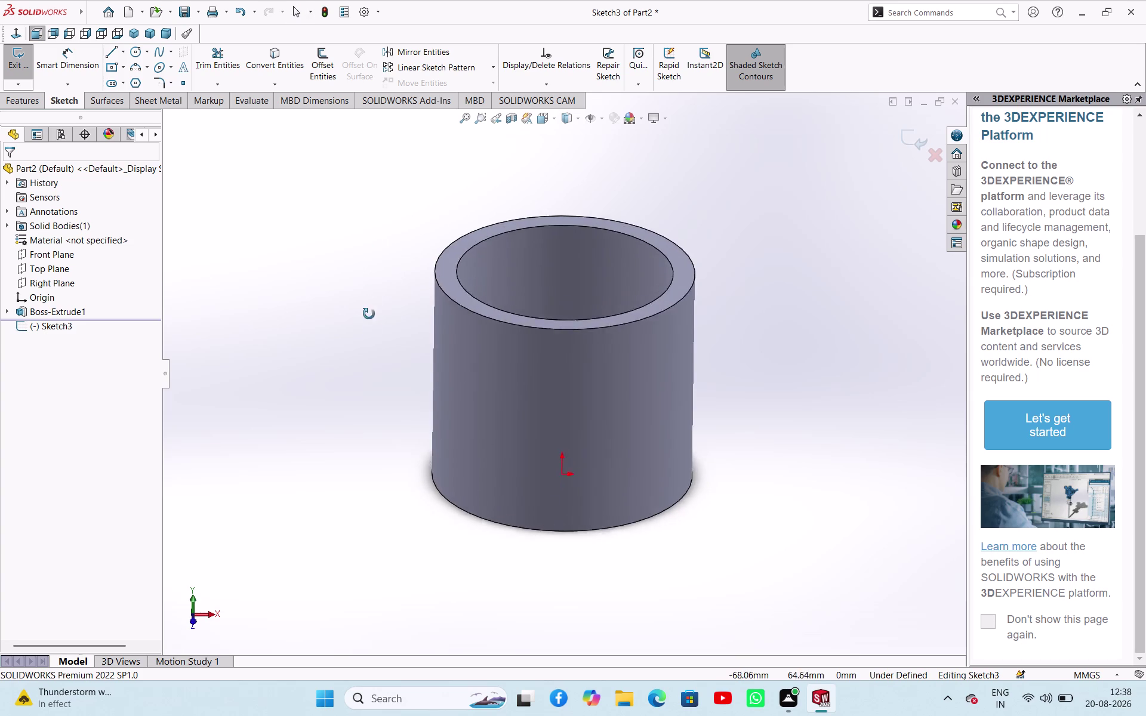
middle_drag(368, 304, 368, 334)
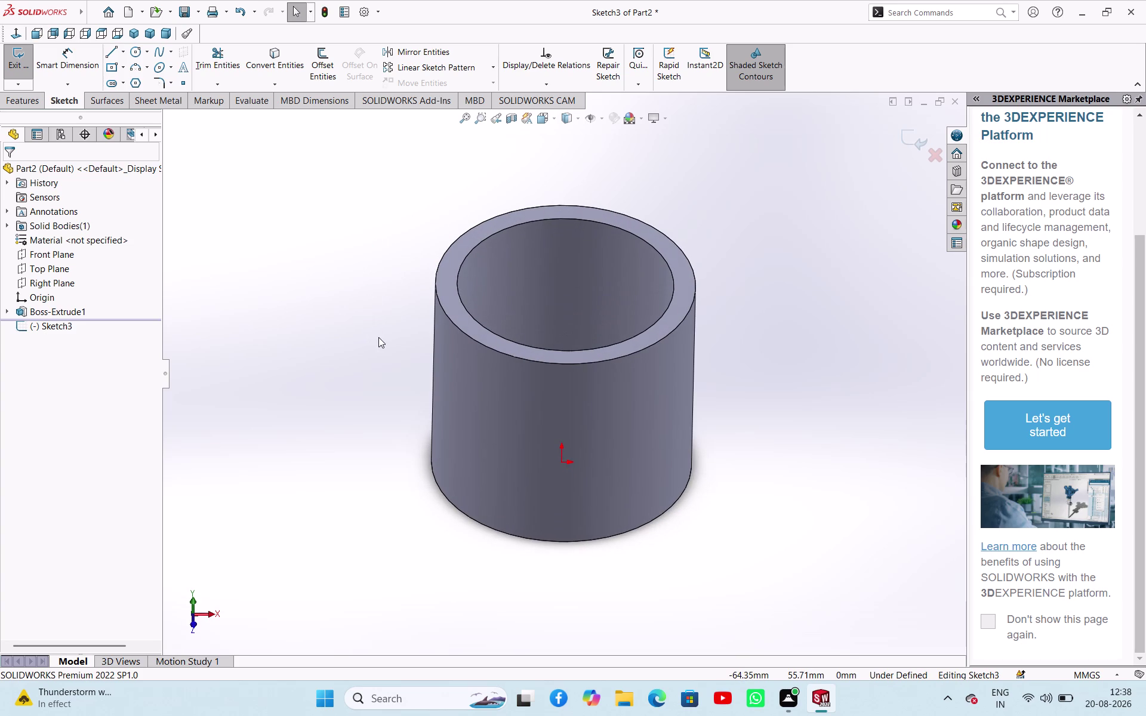